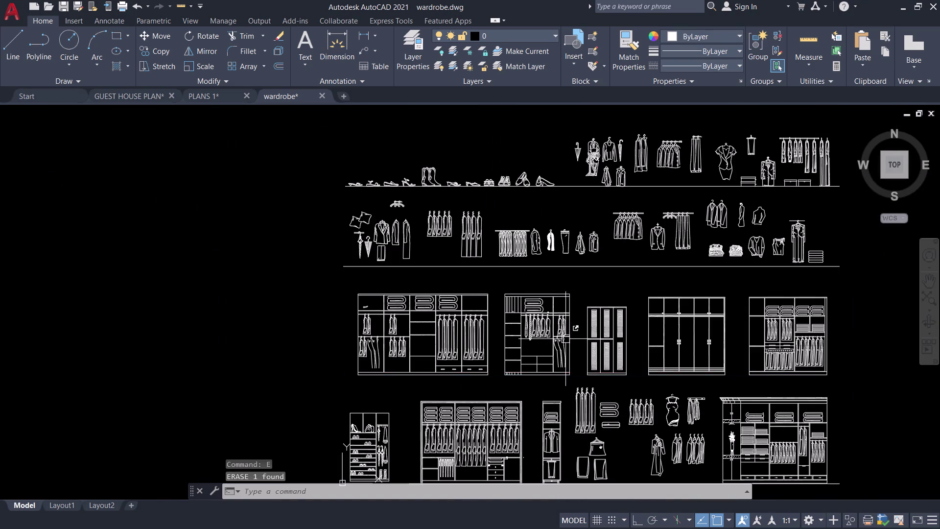
Copy the tie-and-shirt wardrobe unit to the clipboard and switch to the PLANS 1 drawing.
scroll(up, 3)
click(605, 189)
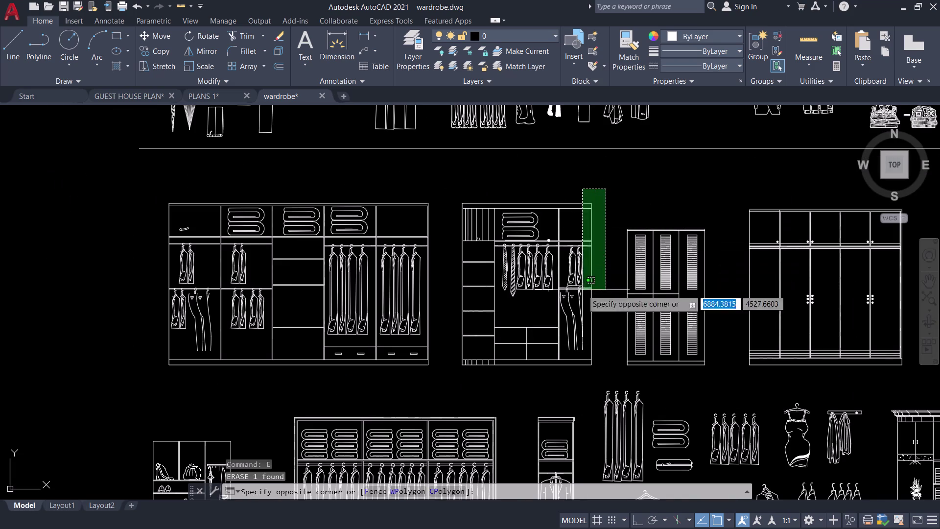
click(451, 373)
key(ctrl+c)
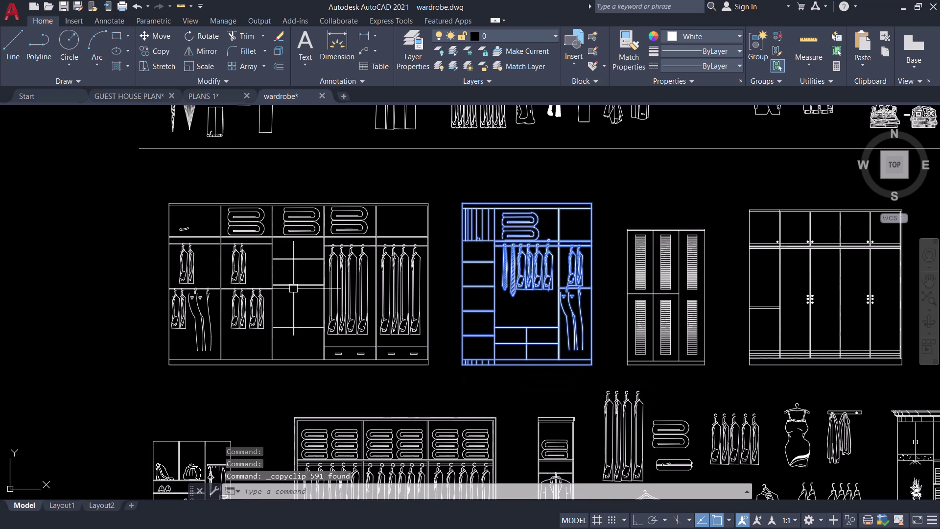
click(203, 94)
scroll(down, 3)
Paste the copied wardrobe above the floor plan.
key(ctrl+v)
scroll(down, 3)
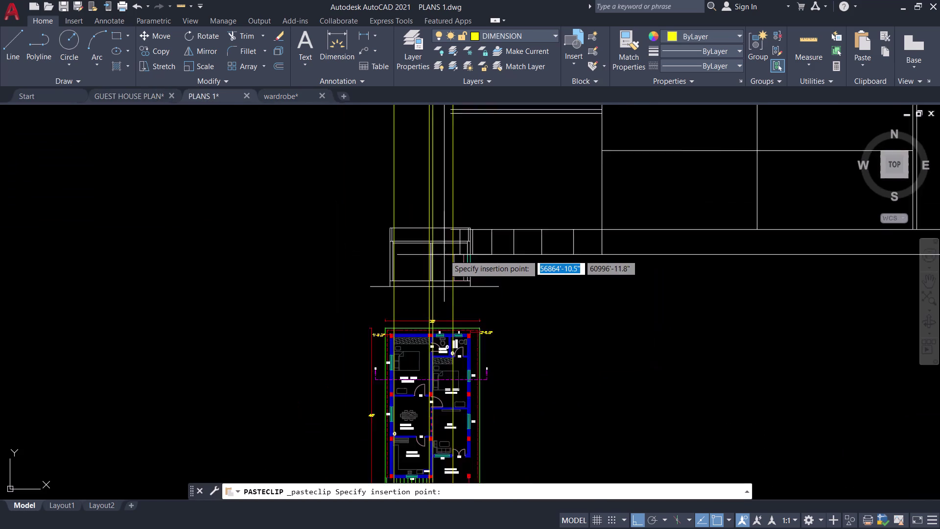
scroll(down, 3)
scroll(down, 3)
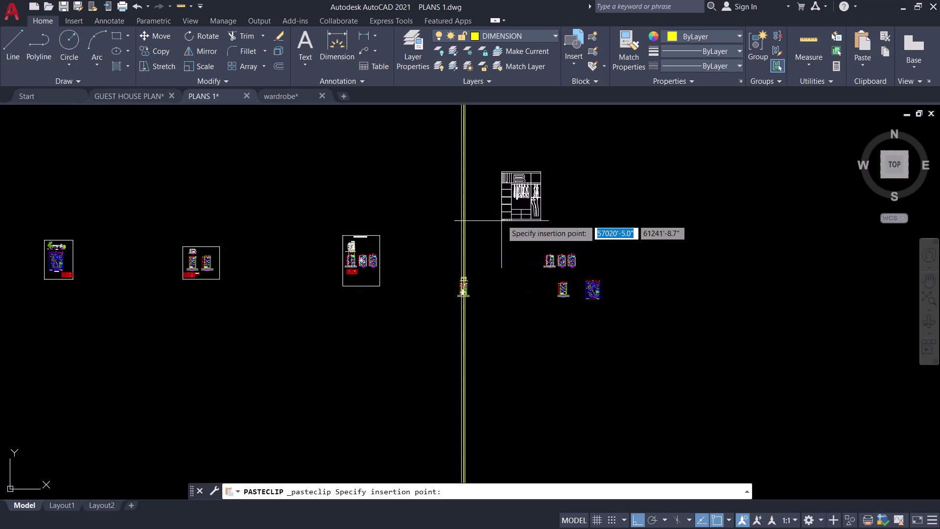
click(497, 204)
click(564, 189)
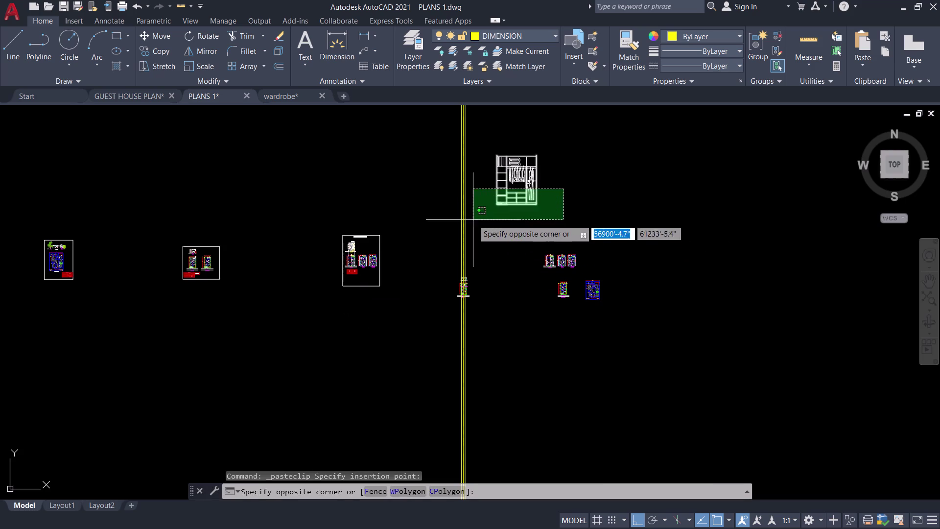
key(Escape)
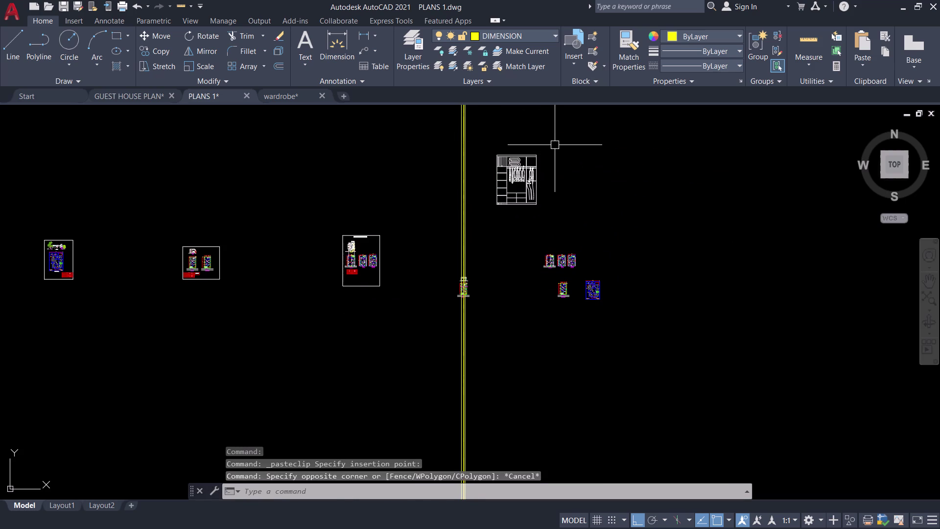
Select the pasted wardrobe and begin scaling it with SC.
drag(554, 144, 555, 148)
click(483, 213)
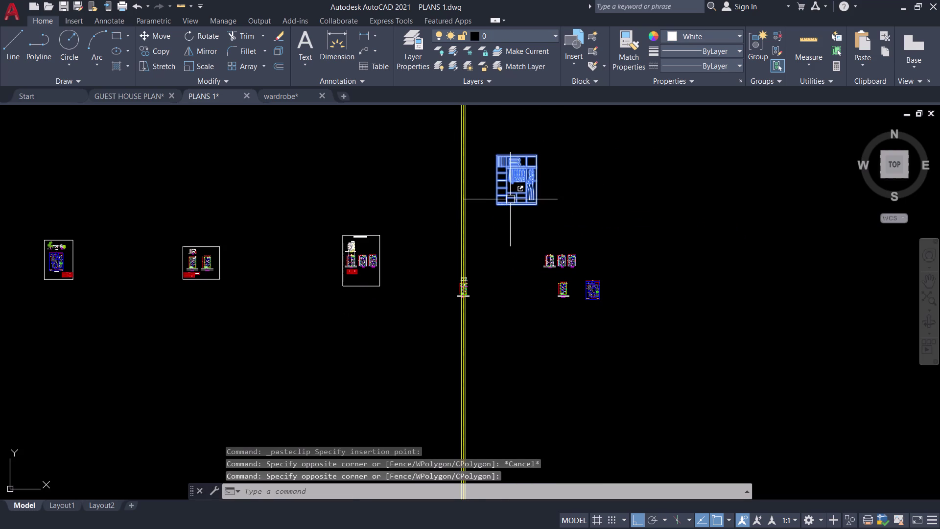
key(g)
key(space)
click(509, 203)
scroll(up, 3)
text(SC)
key(space)
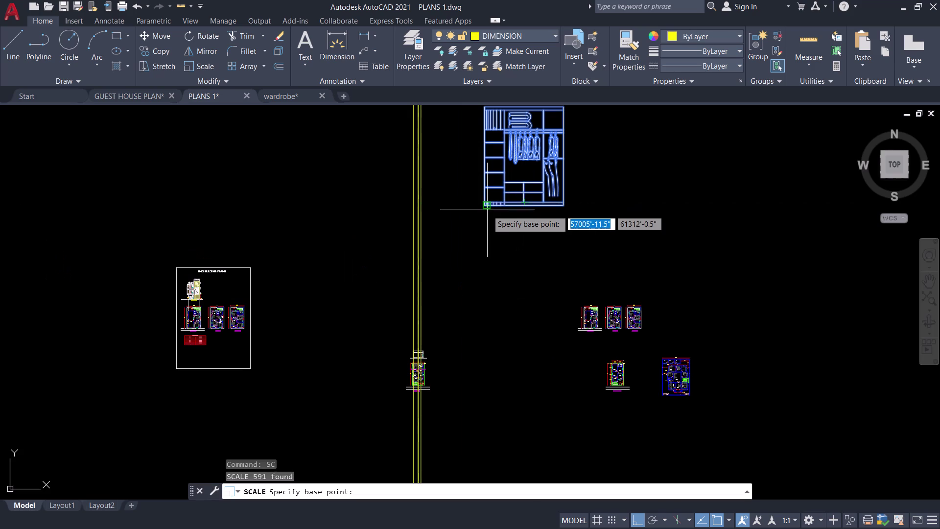
Set the wardrobe's corner as base point and its width as the reference length.
scroll(up, 3)
click(473, 201)
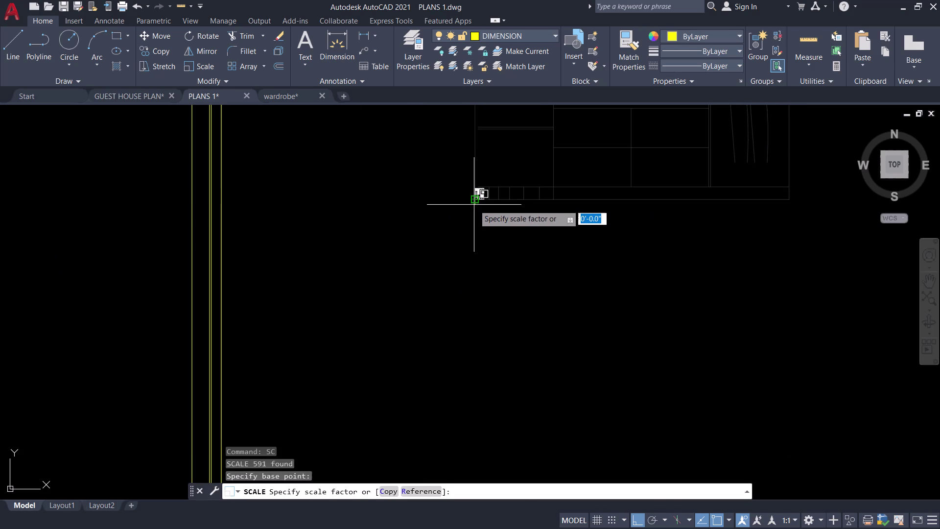
text(R)
key(space)
click(475, 199)
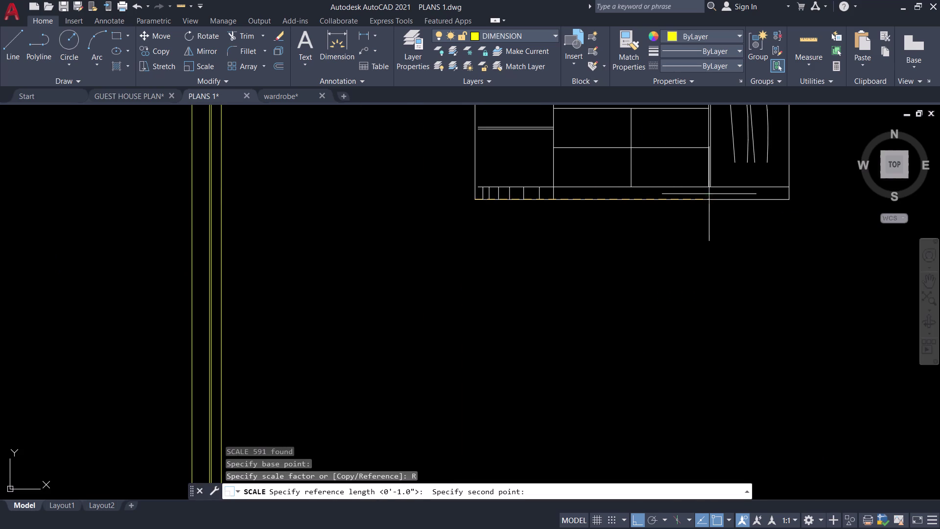
click(788, 198)
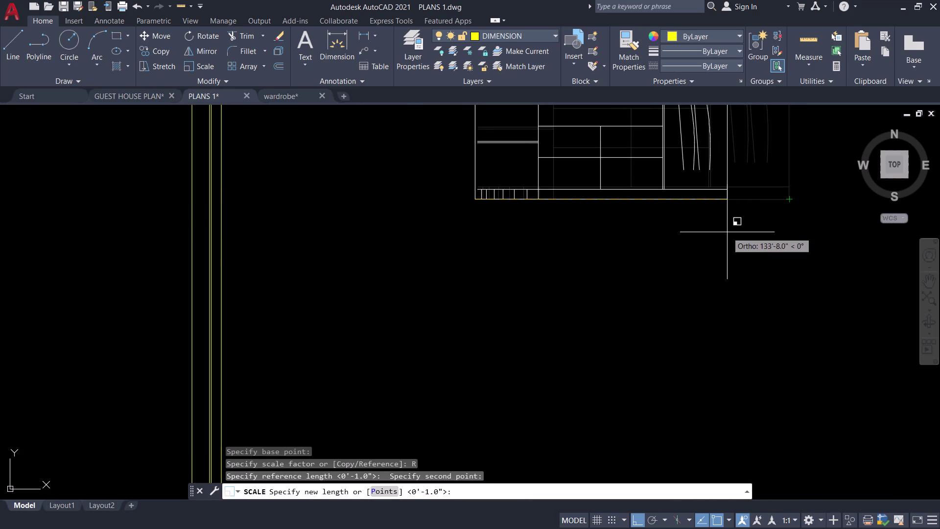
text(P)
key(space)
Pick two points on the elevation wall as the new length, shrinking the wardrobe.
scroll(down, 3)
scroll(down, 3)
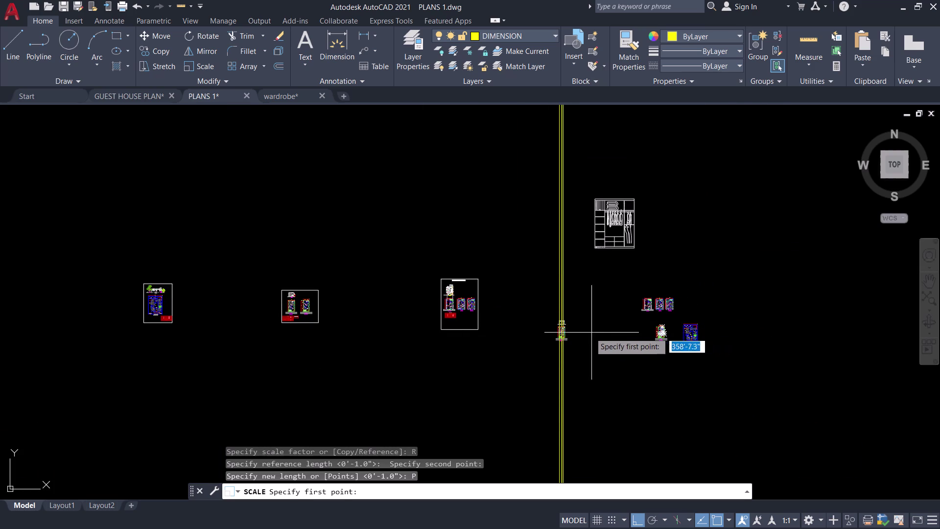
scroll(up, 3)
middle_drag(549, 238, 551, 357)
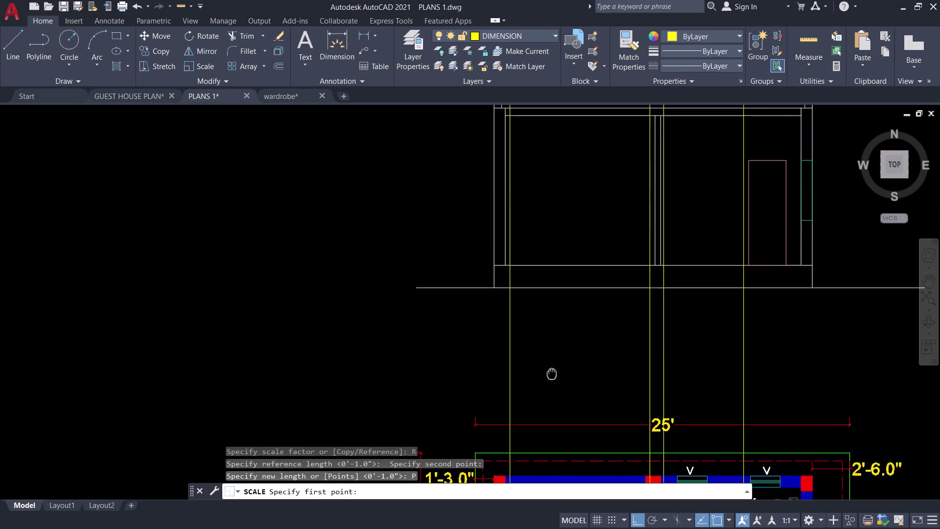
middle_drag(551, 357, 554, 430)
middle_drag(540, 213, 522, 292)
scroll(up, 3)
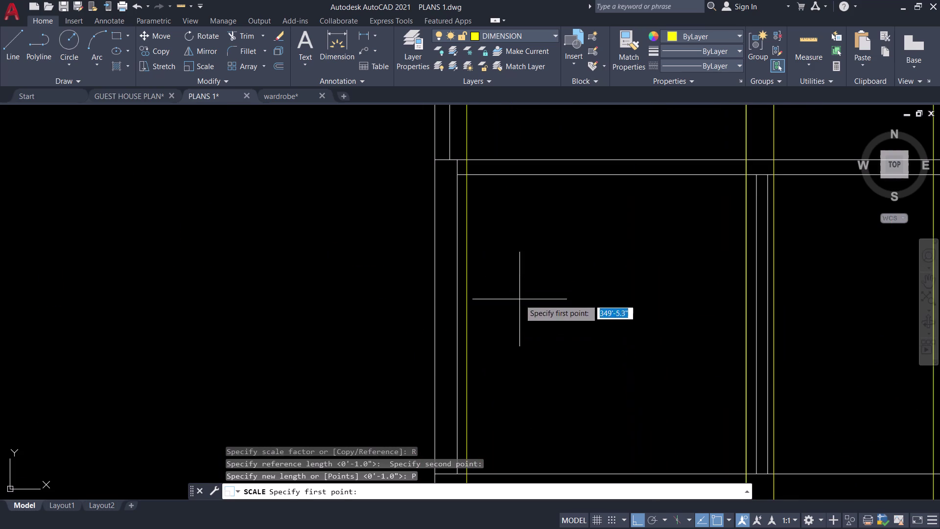
click(466, 175)
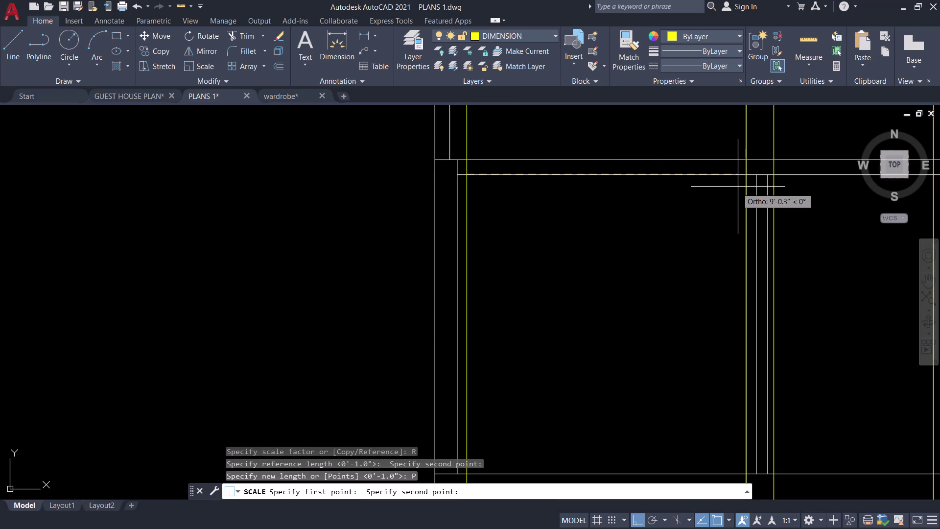
click(744, 176)
Locate and select the shrunk wardrobe.
scroll(down, 3)
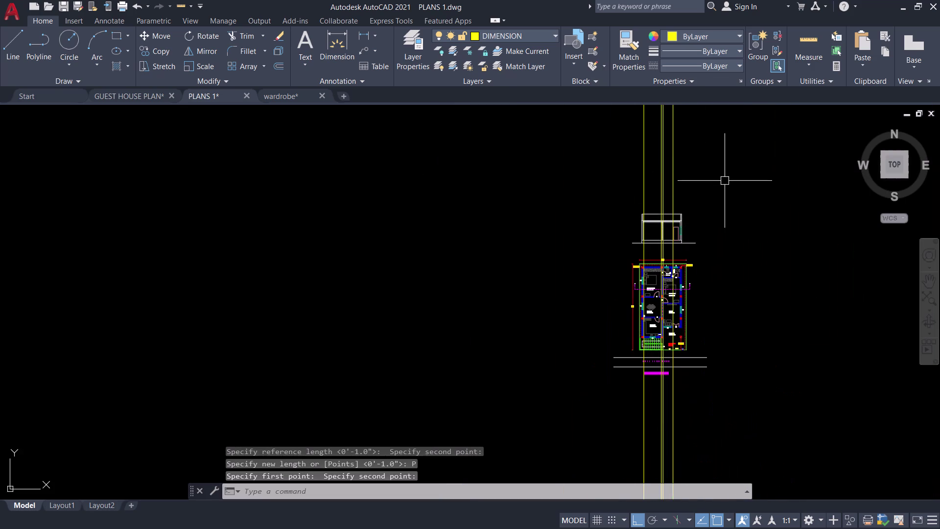
scroll(down, 3)
middle_drag(724, 183, 559, 313)
scroll(down, 3)
drag(644, 168, 642, 162)
click(627, 134)
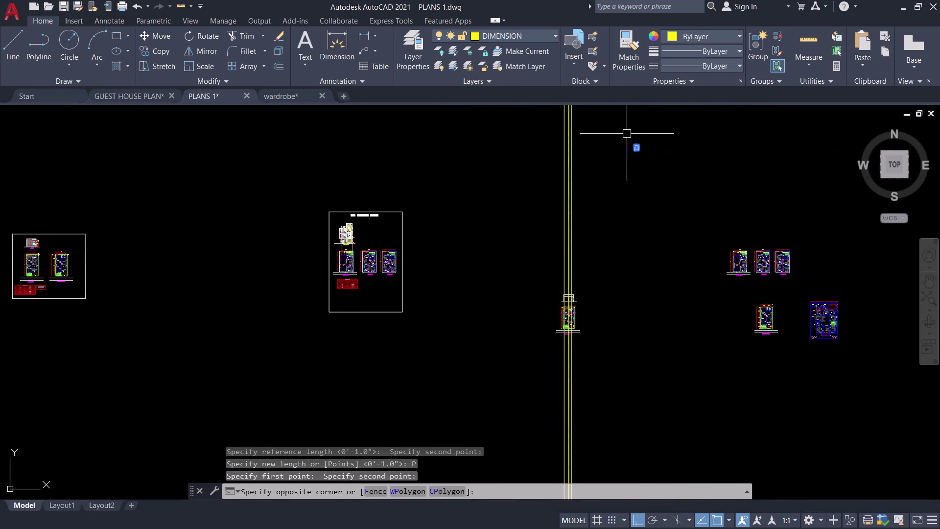
Move the wardrobe with Ortho off to just left of the room elevation, then select it.
text(M)
key(space)
click(634, 145)
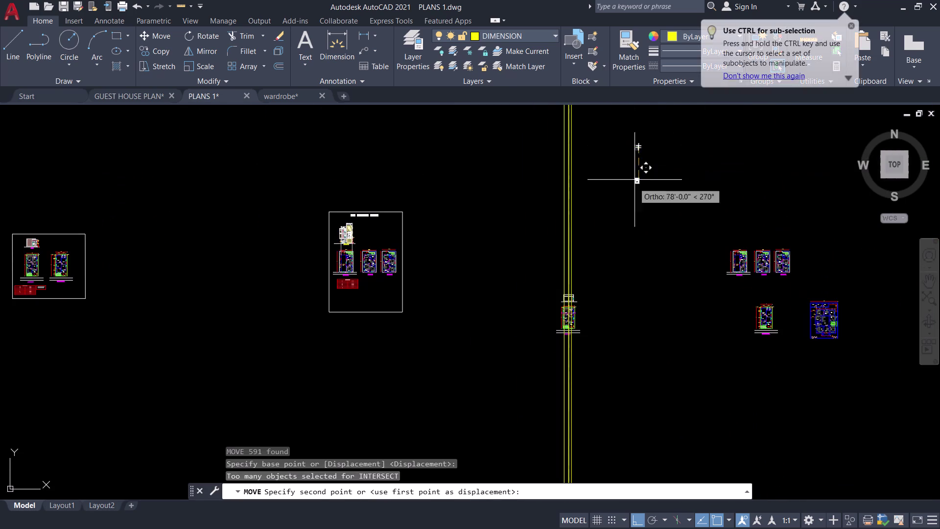
key(ctrl+l)
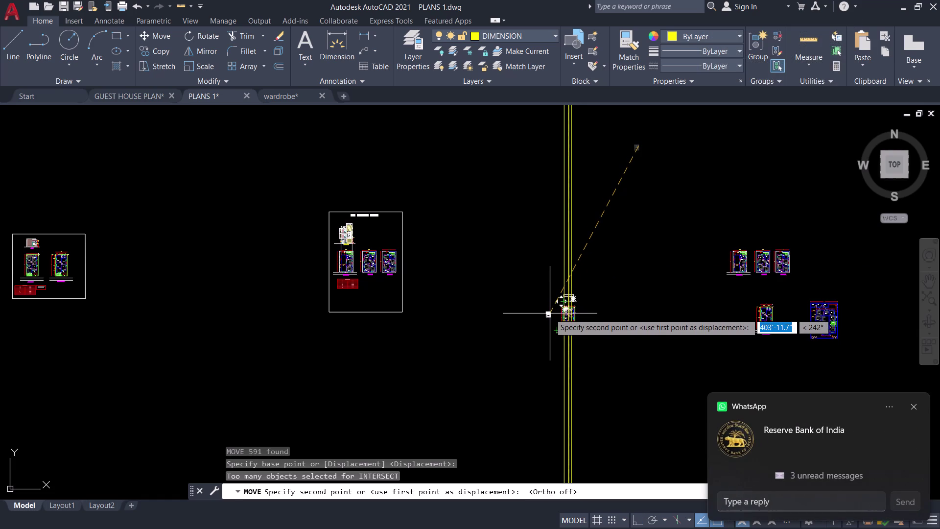
scroll(up, 3)
scroll(up, 3)
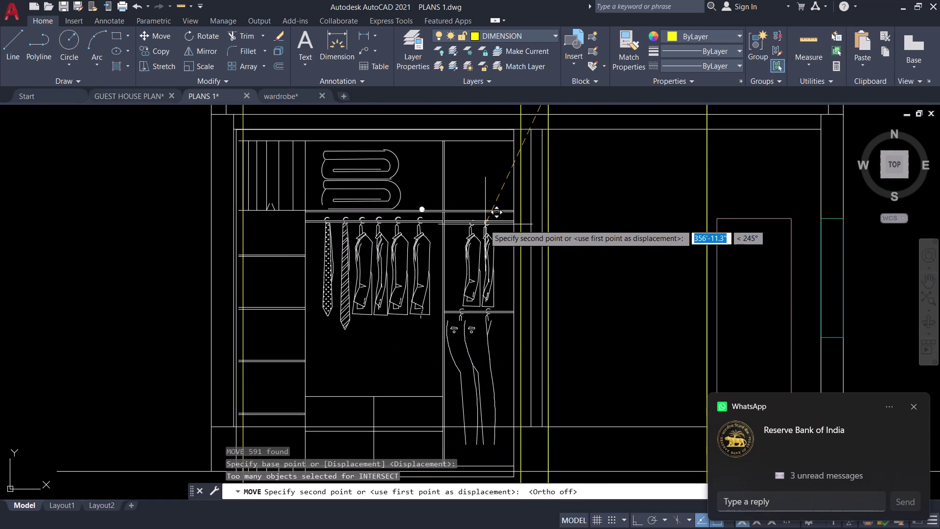
middle_drag(492, 220, 549, 186)
scroll(down, 3)
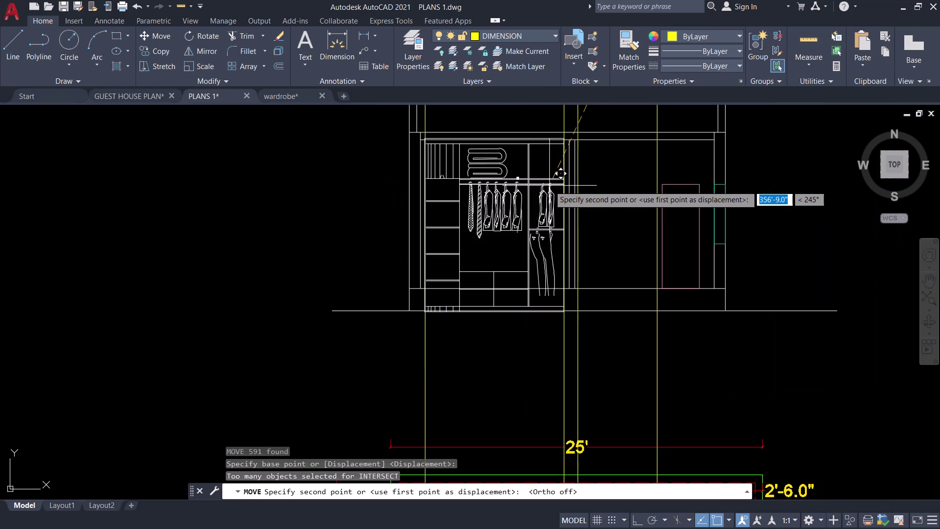
middle_drag(549, 186, 549, 240)
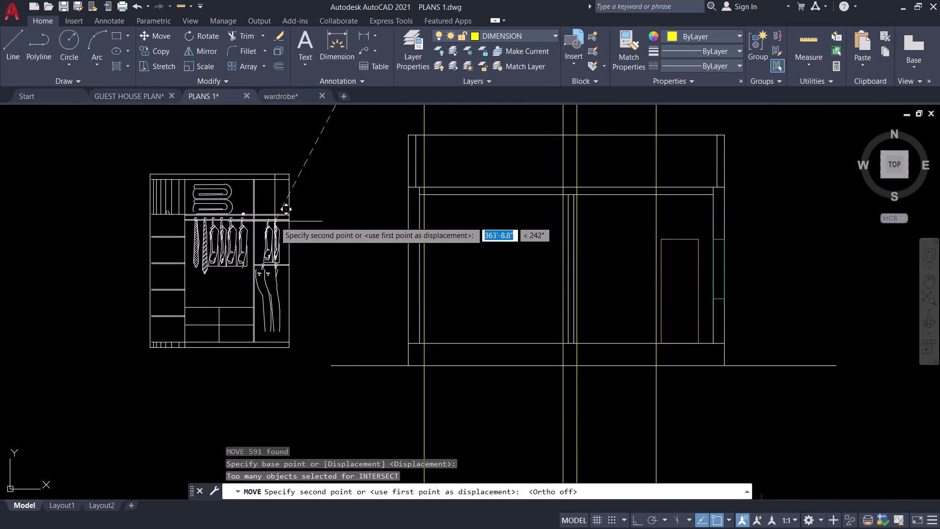
click(275, 221)
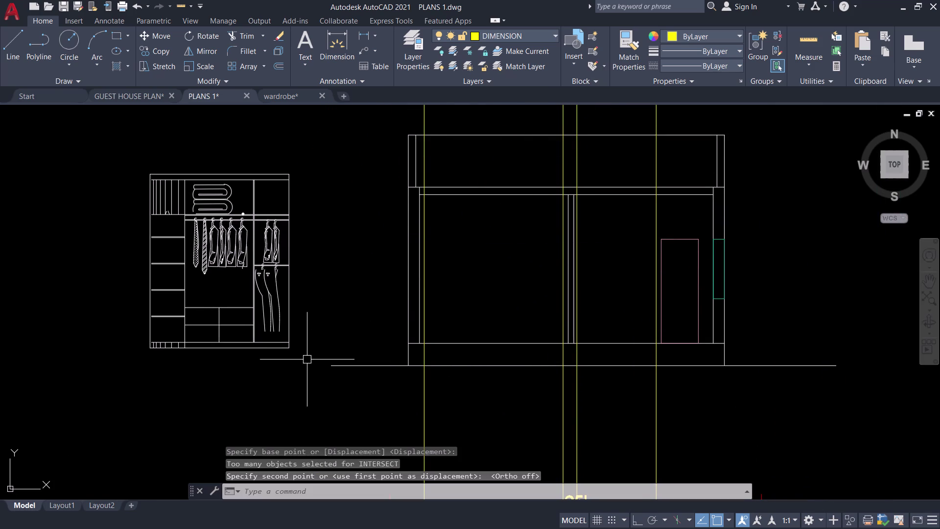
click(307, 358)
click(107, 135)
Start scaling by reference, using the wardrobe's top-to-bottom height as the reference length.
text(S)
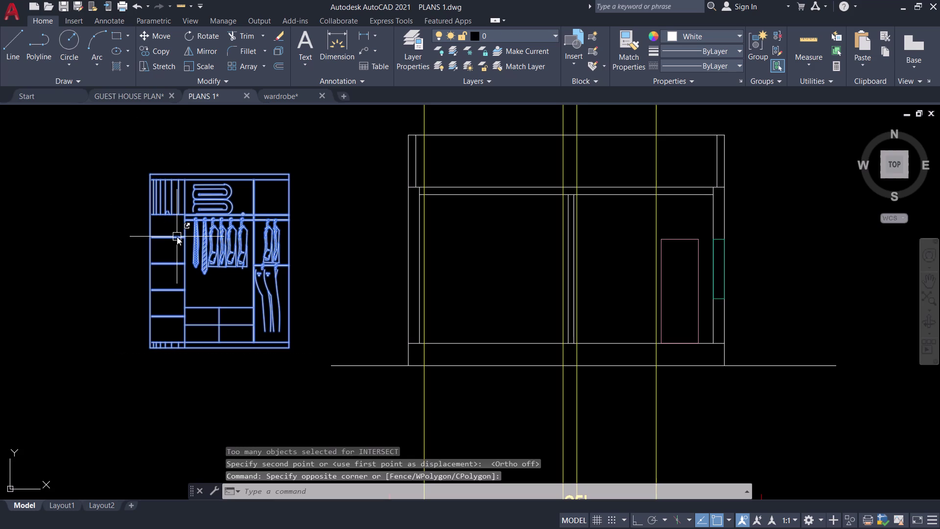
text(C)
key(space)
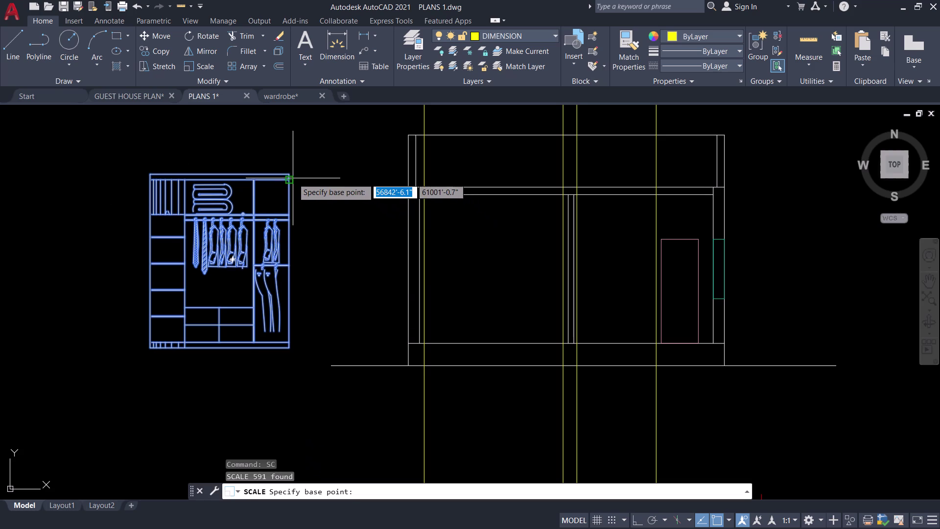
click(291, 175)
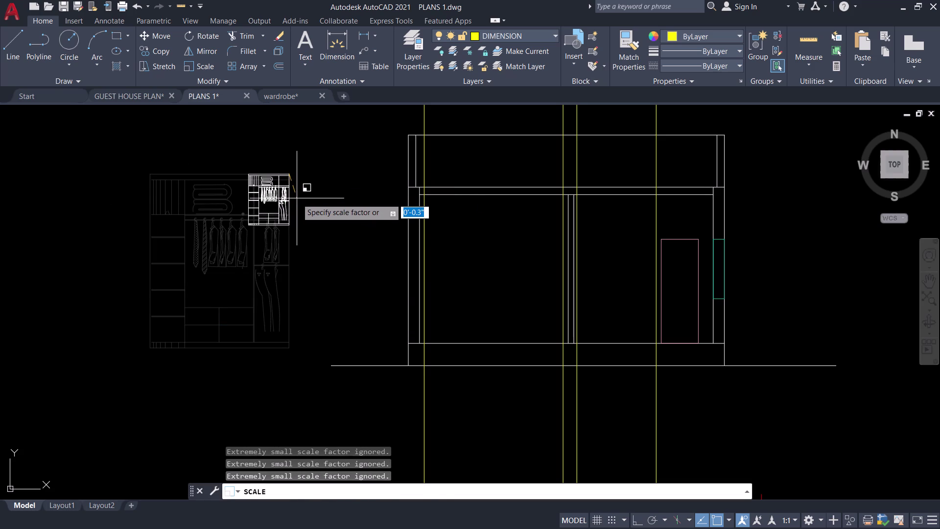
text(R)
key(space)
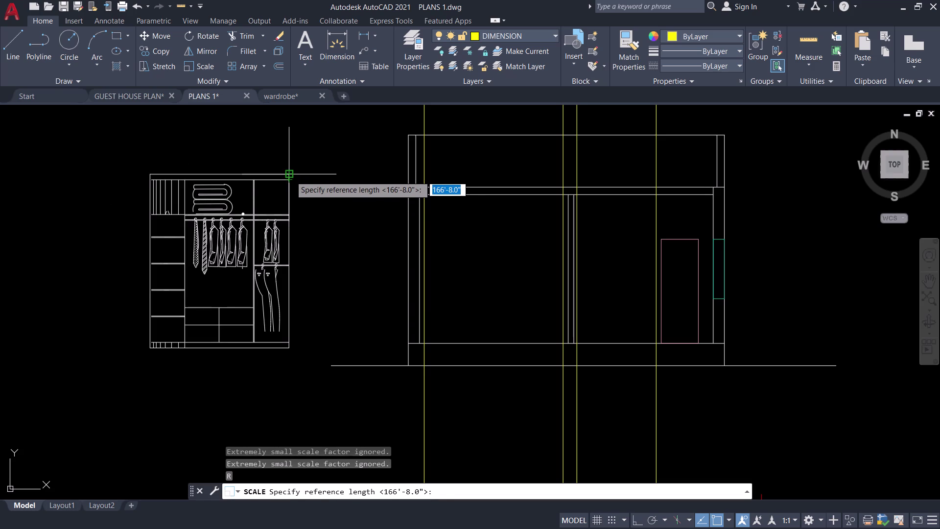
click(290, 176)
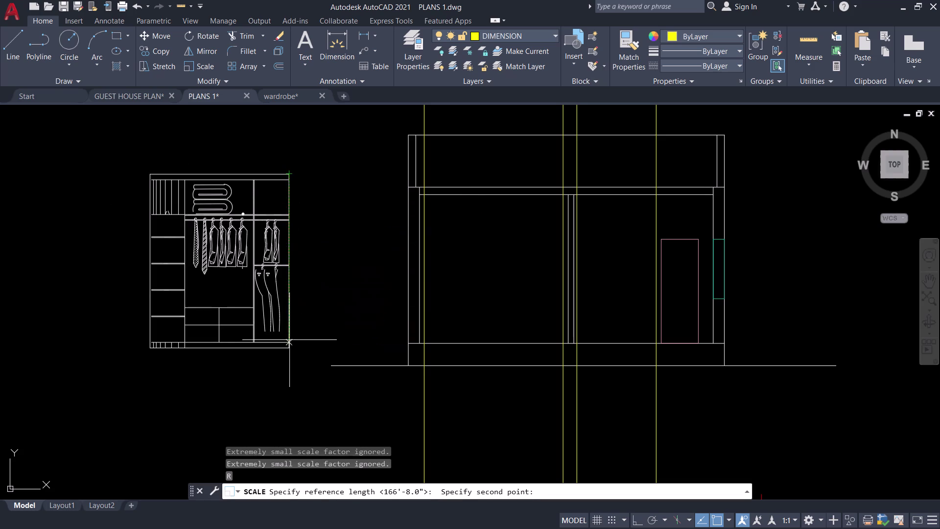
click(291, 349)
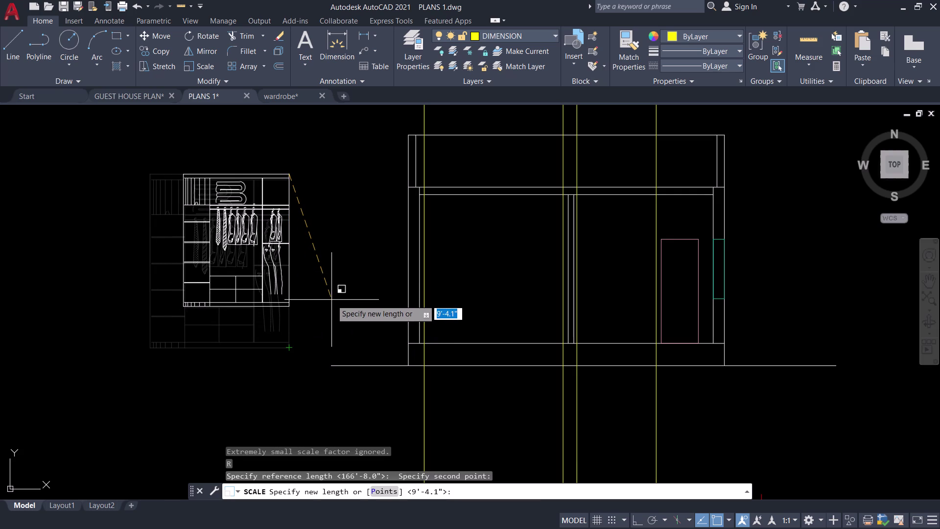
key(p)
key(space)
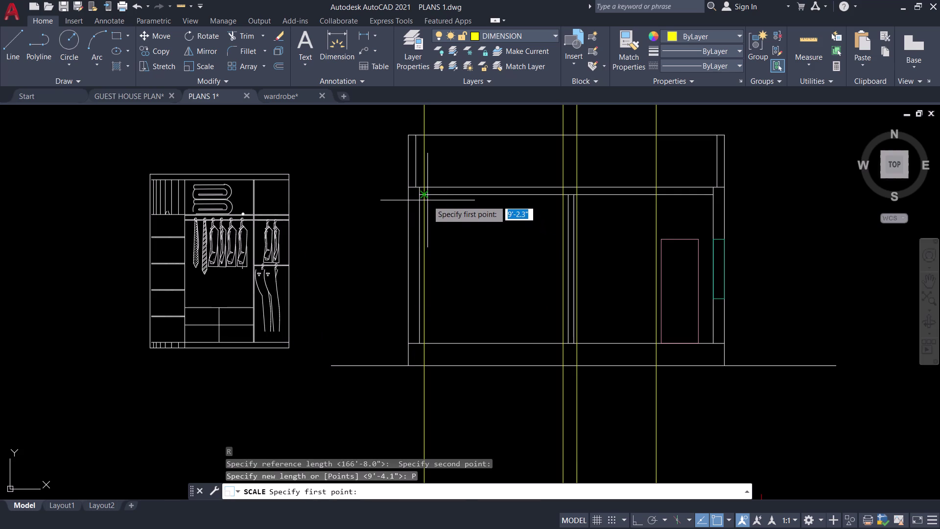
Match the elevation's upper edge and floor as the new height, then select the wardrobe.
scroll(up, 3)
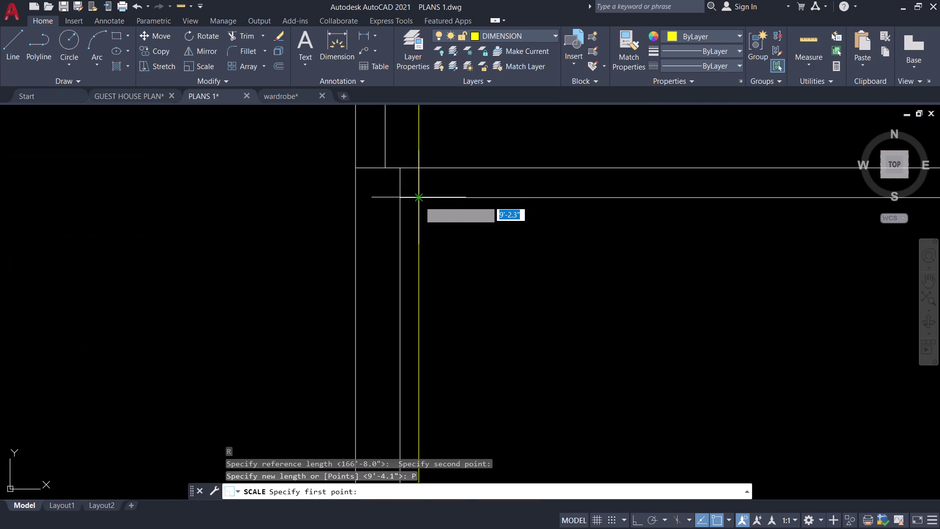
click(419, 201)
scroll(down, 3)
scroll(up, 3)
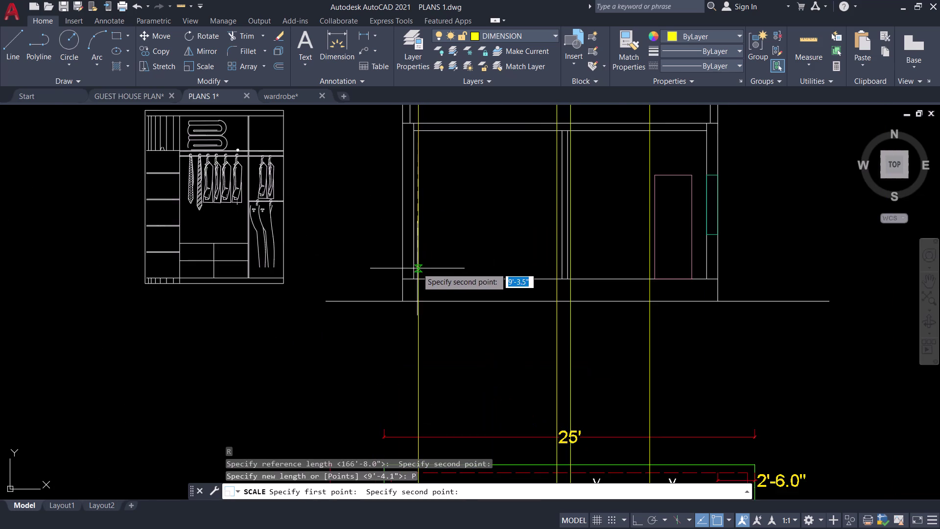
scroll(up, 3)
click(420, 290)
scroll(down, 3)
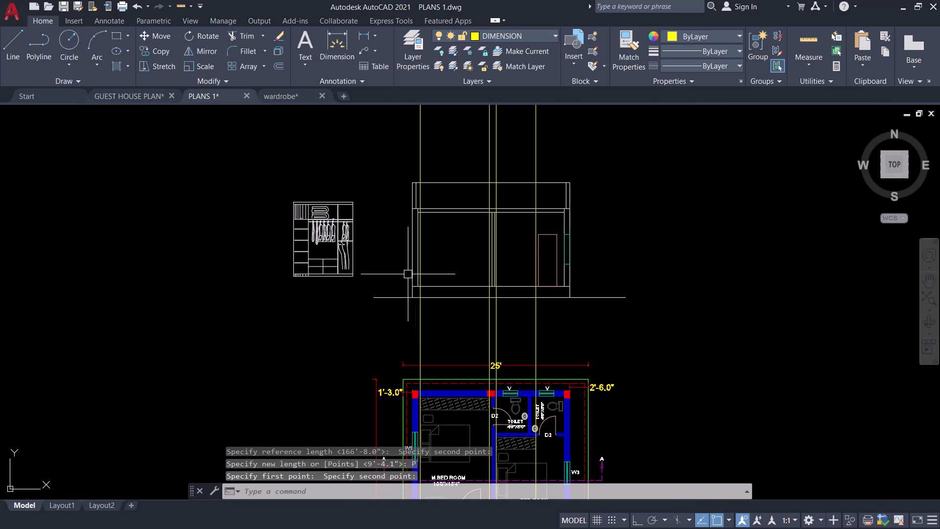
drag(365, 274, 358, 272)
click(303, 232)
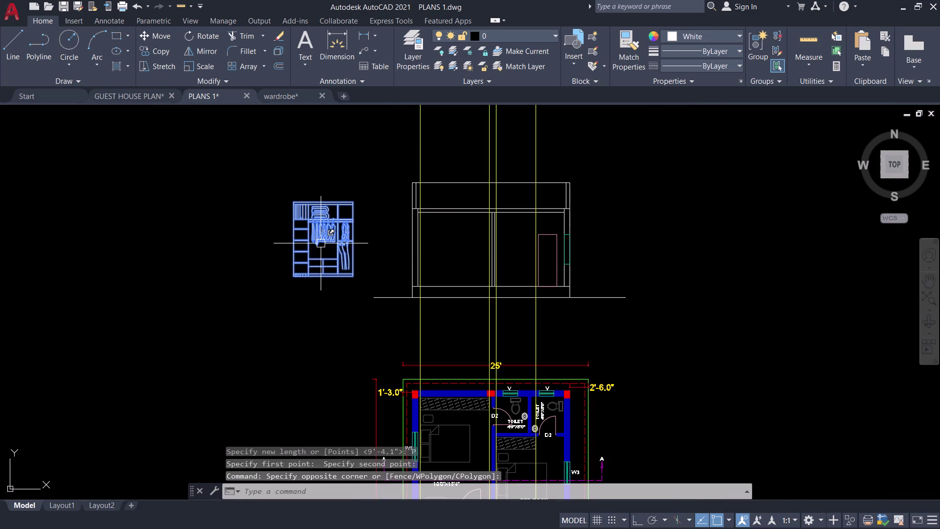
Move the wardrobe by its bottom corner onto the elevation floor.
key(m)
key(space)
scroll(up, 3)
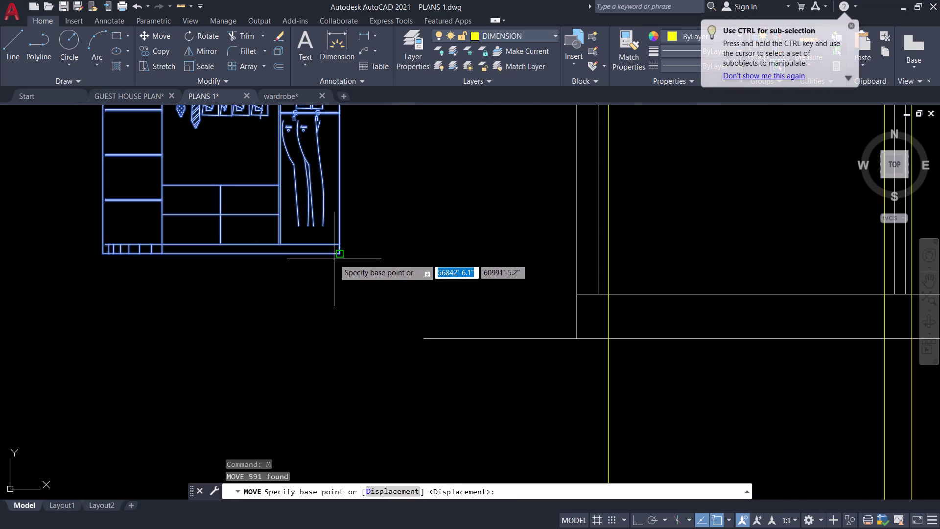
click(337, 256)
scroll(down, 3)
scroll(up, 3)
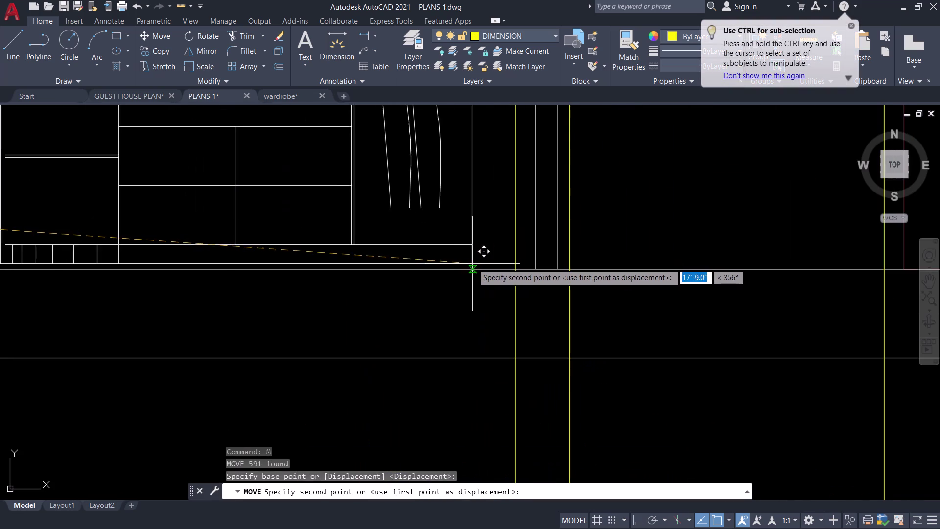
click(516, 268)
scroll(down, 3)
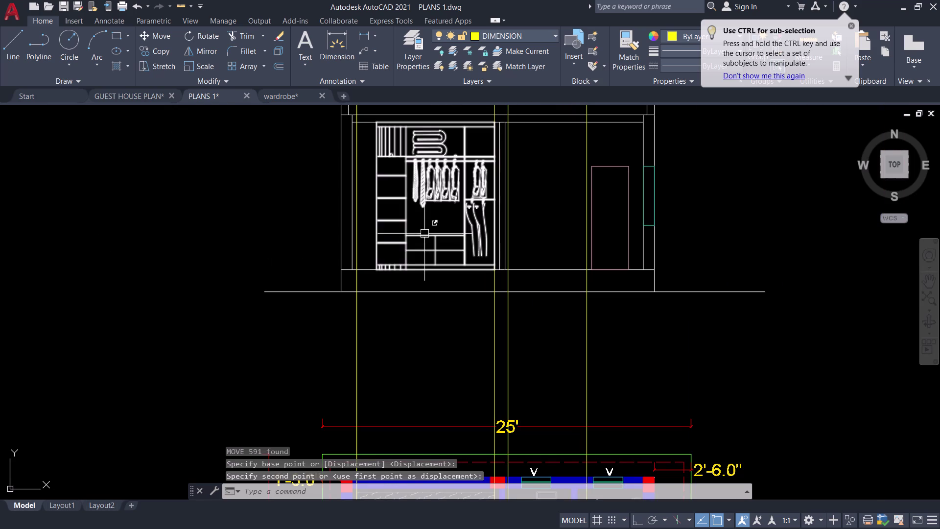
middle_drag(270, 154, 277, 240)
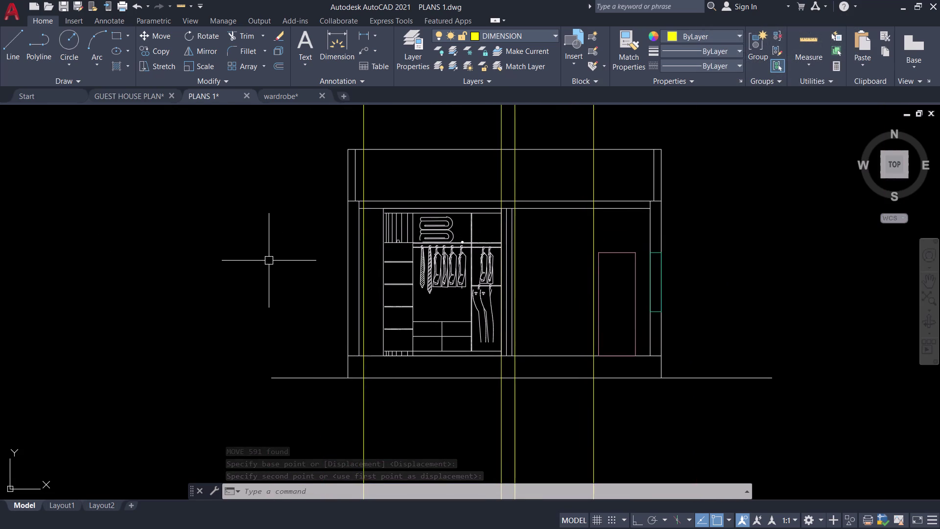
Shift the wardrobe horizontally left within the elevation with Ortho on.
scroll(up, 3)
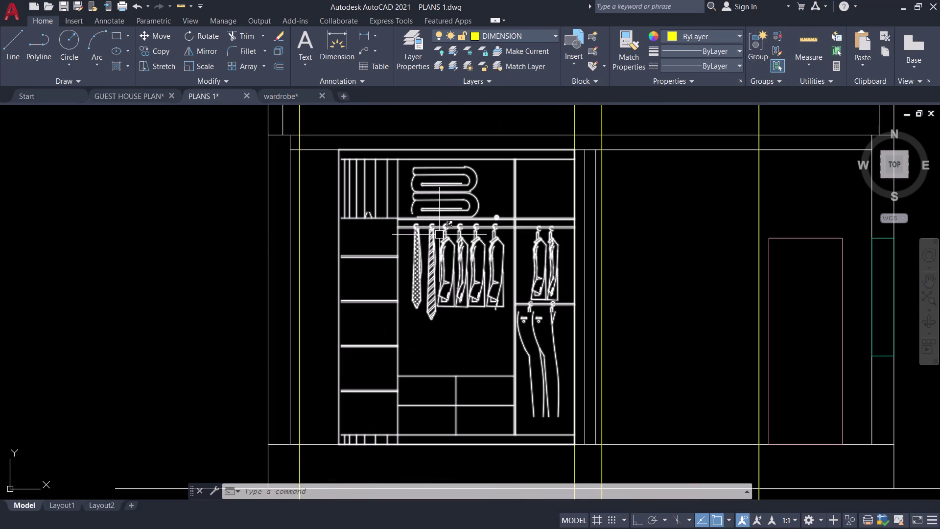
click(440, 232)
text(M)
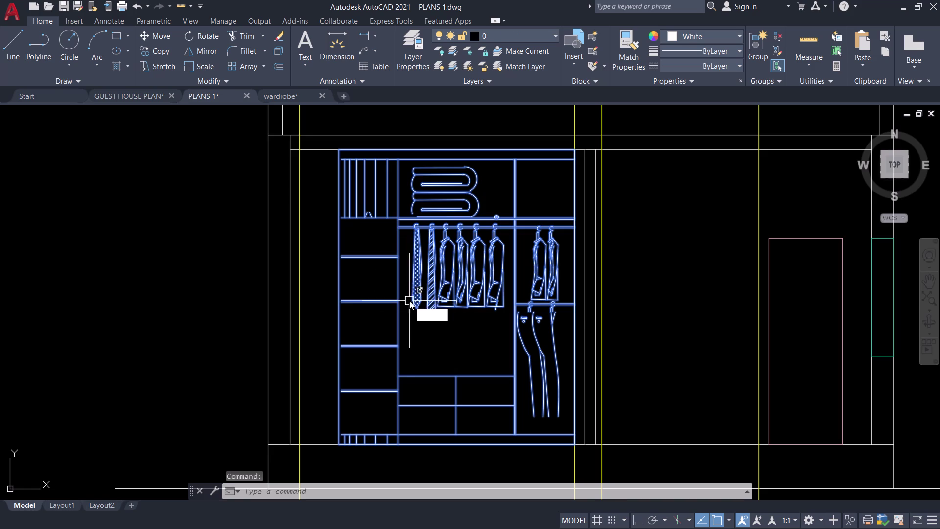
key(space)
click(445, 336)
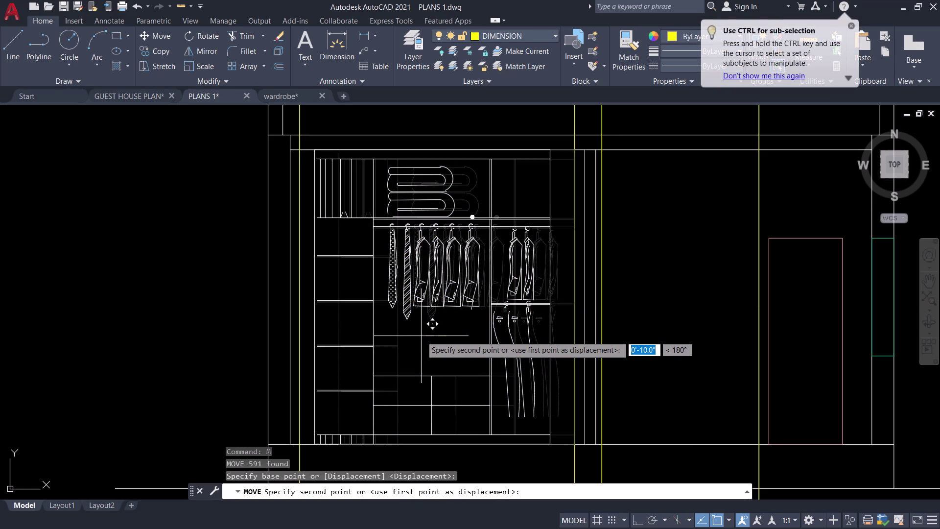
key(ctrl+l)
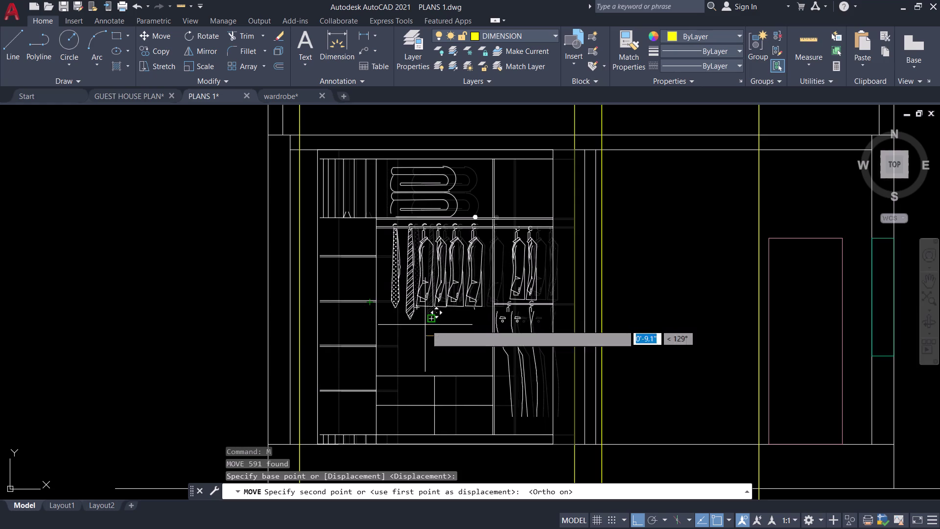
scroll(down, 3)
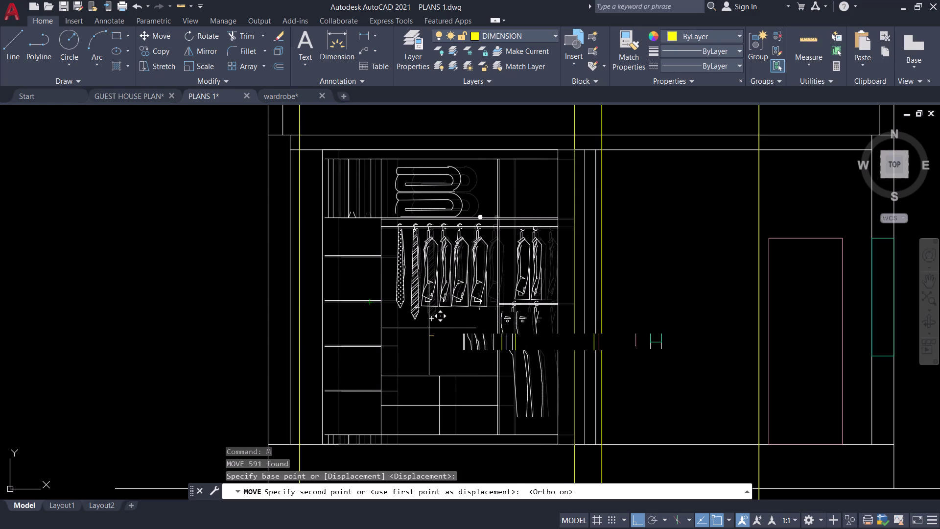
scroll(down, 3)
scroll(up, 3)
scroll(up, 3)
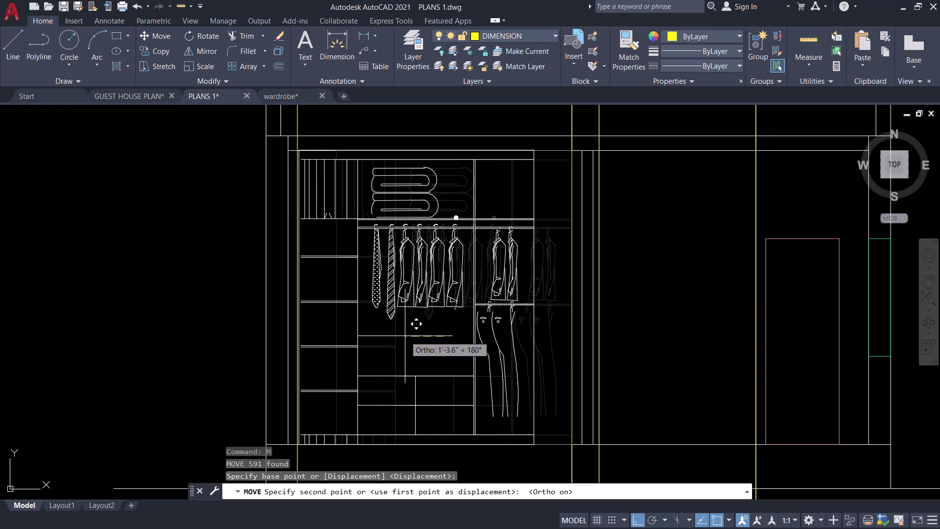
click(404, 336)
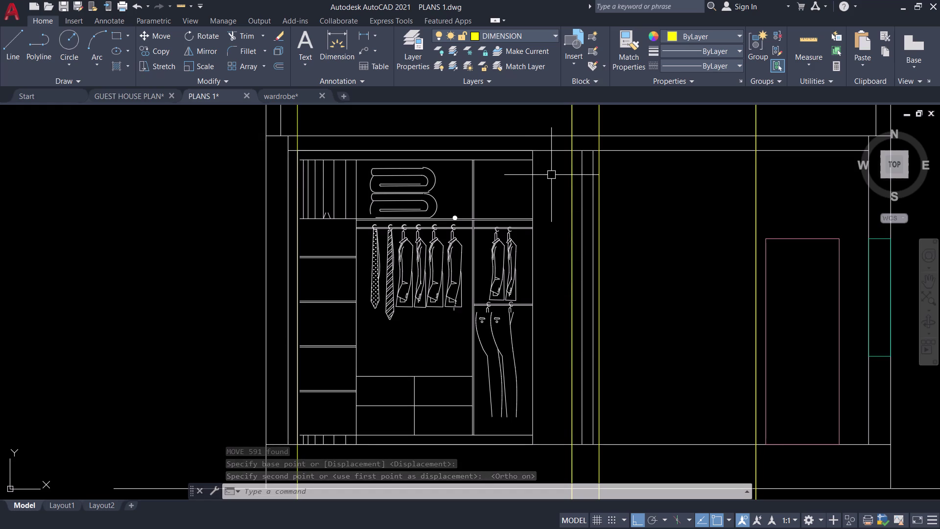
click(536, 175)
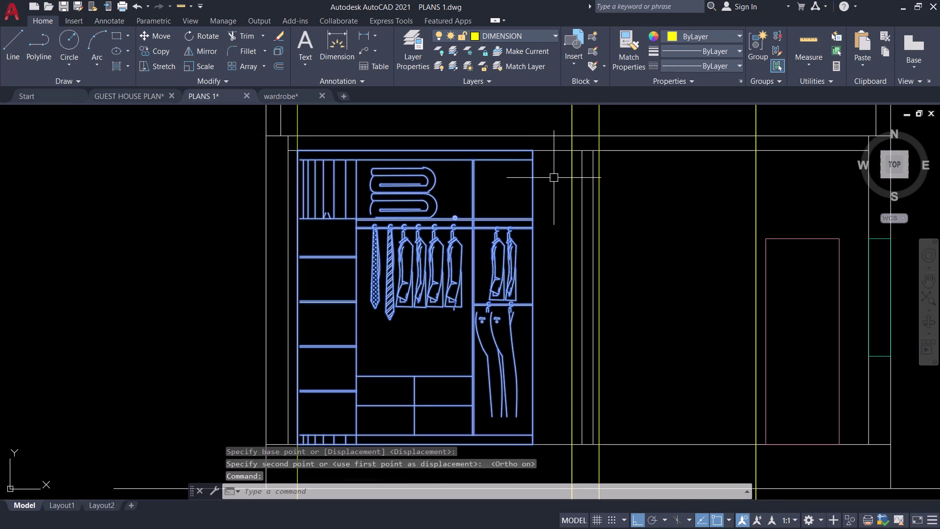
Start a STRETCH on the wardrobe and abandon it.
text(STR)
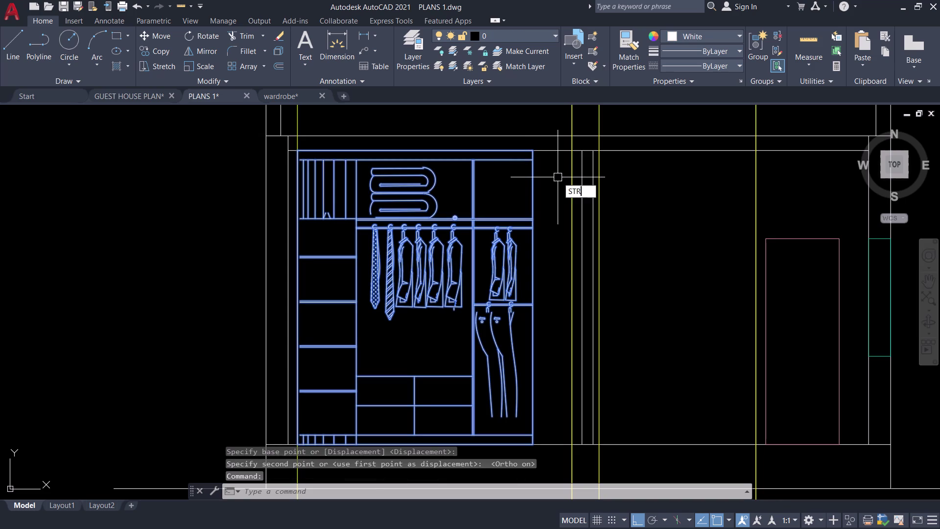
key(space)
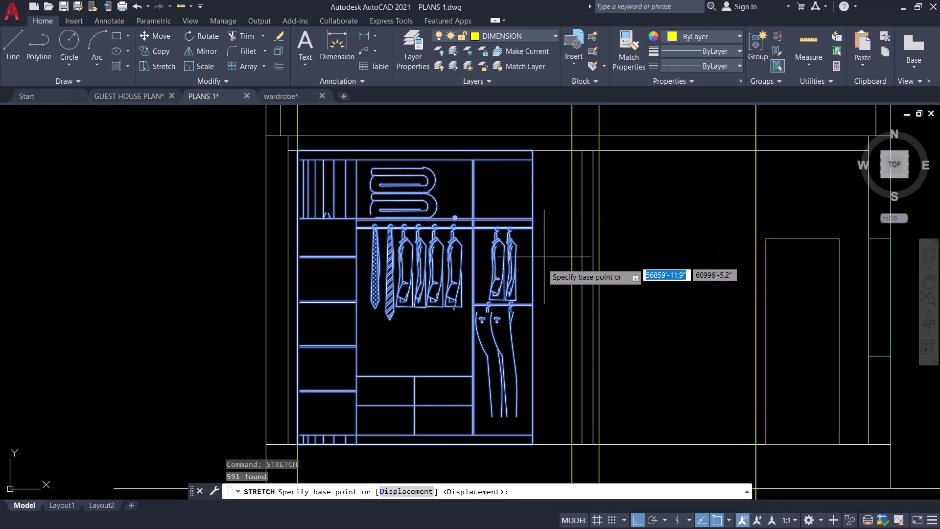
click(534, 297)
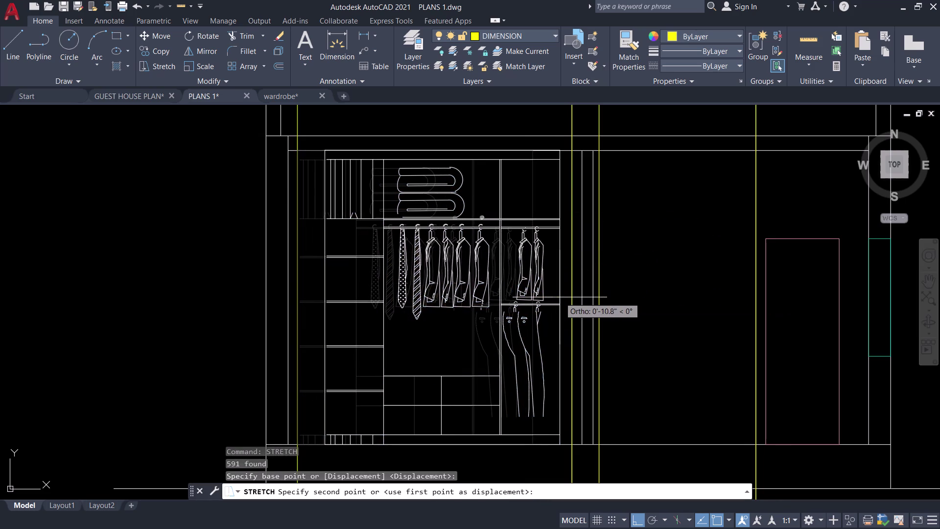
key(Escape)
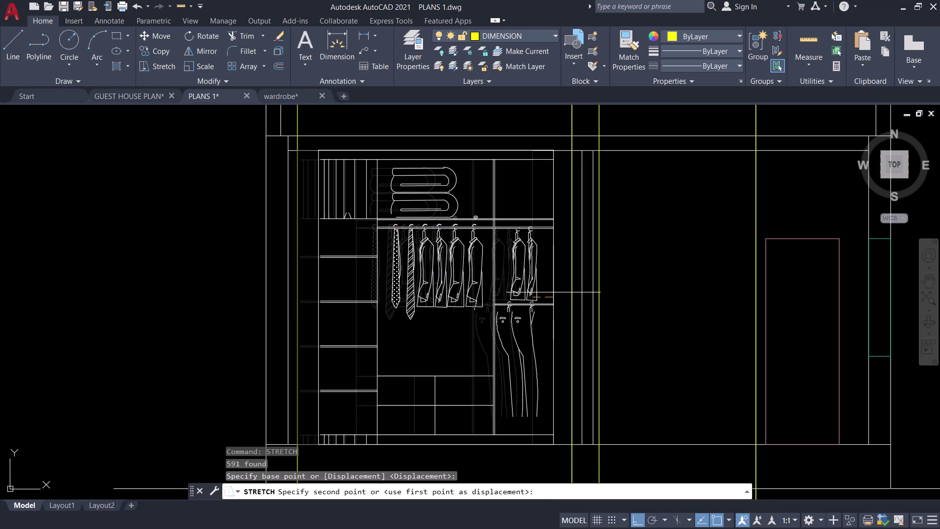
Try exploding the wardrobe, then ungroup it into separate pieces from the Groups panel.
click(532, 291)
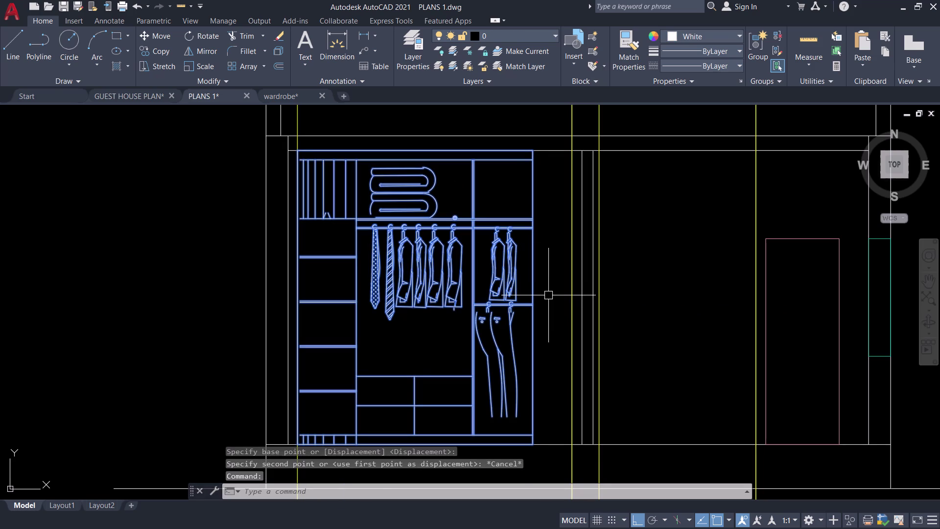
text(X)
key(space)
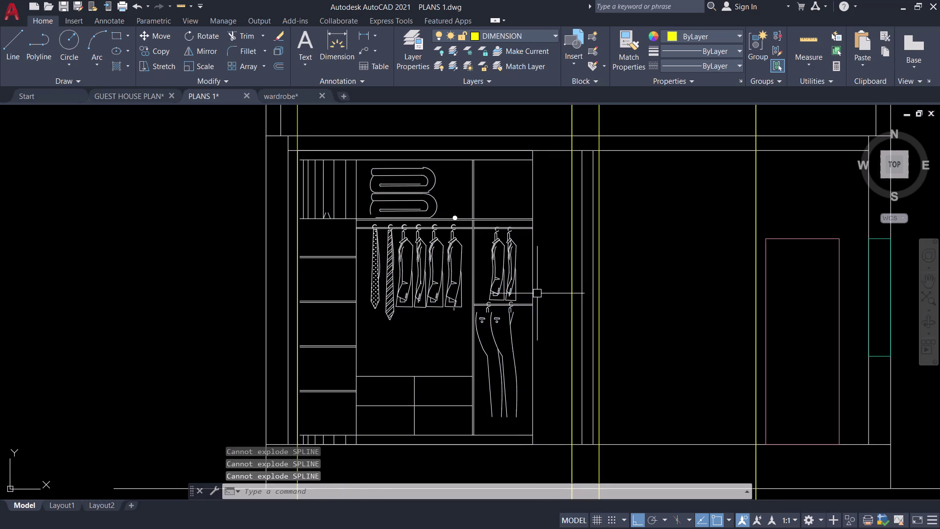
click(535, 294)
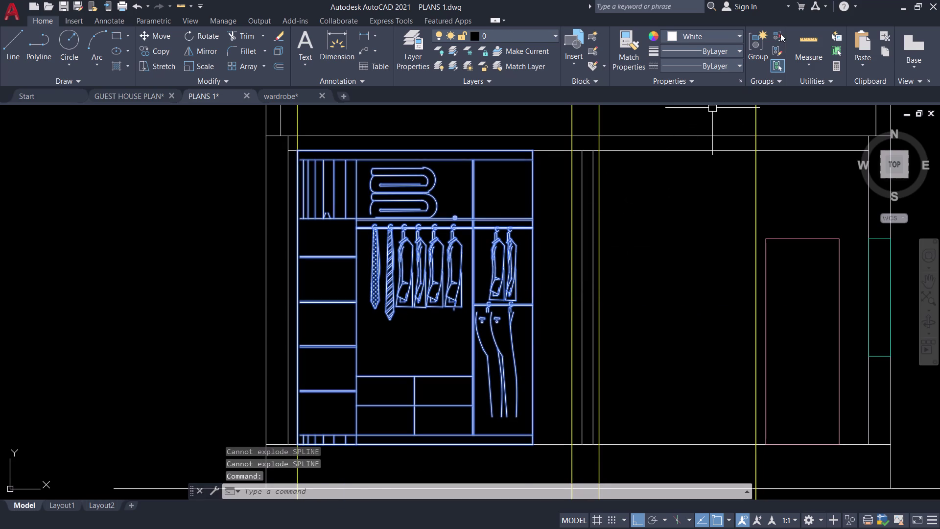
click(781, 34)
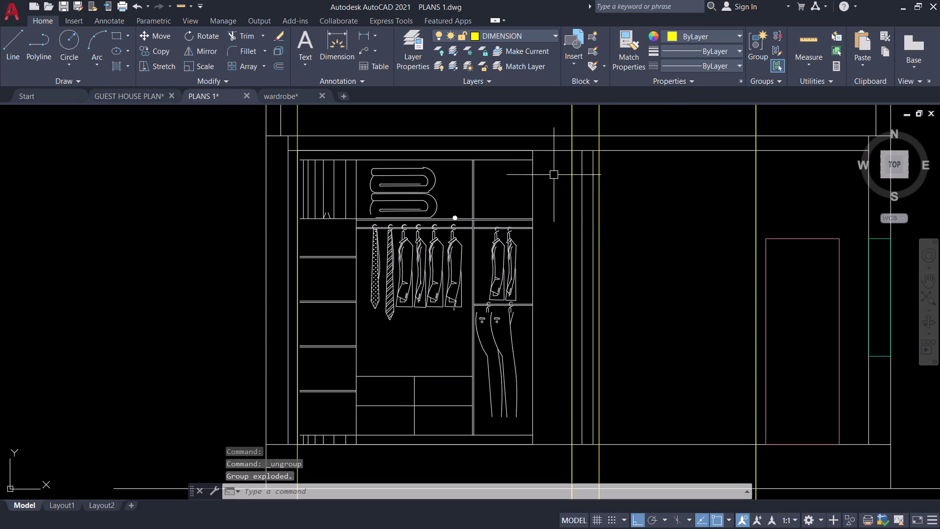
click(552, 163)
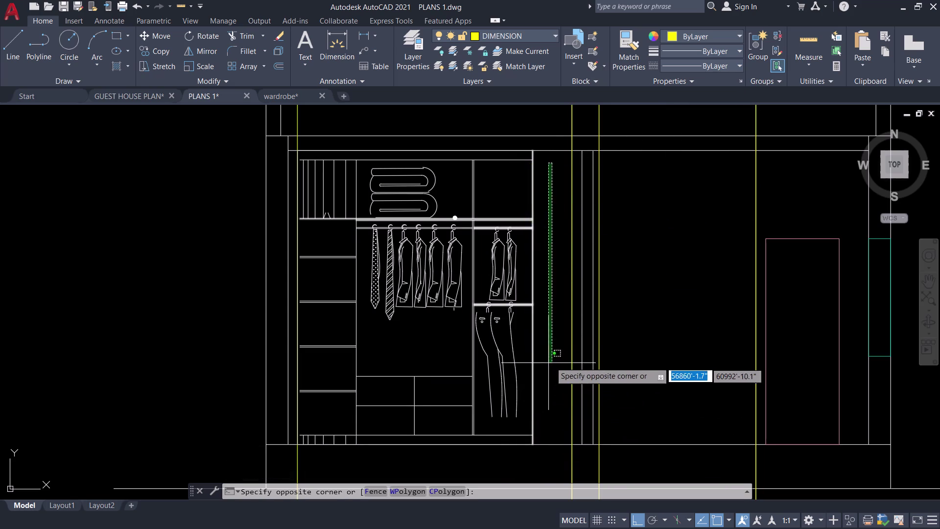
Crossing-select the wardrobe's right hanging compartment.
click(553, 360)
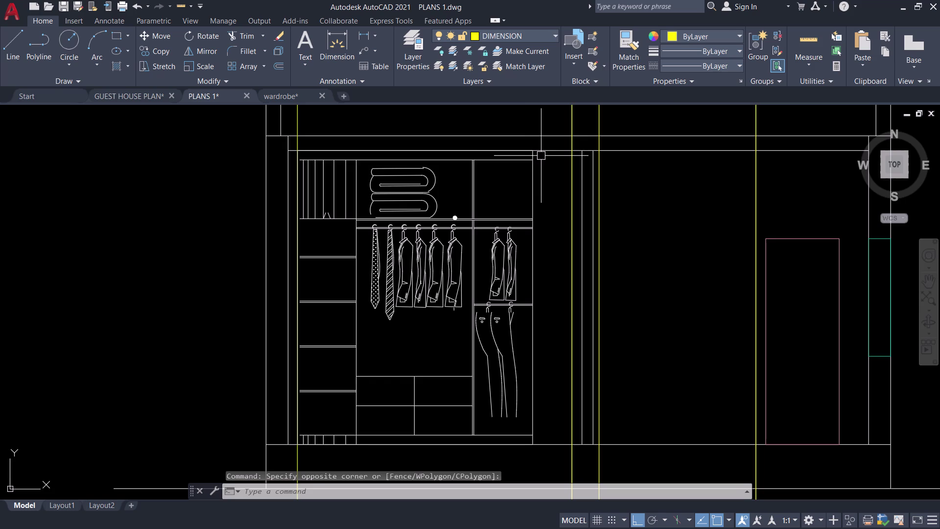
drag(540, 155, 540, 356)
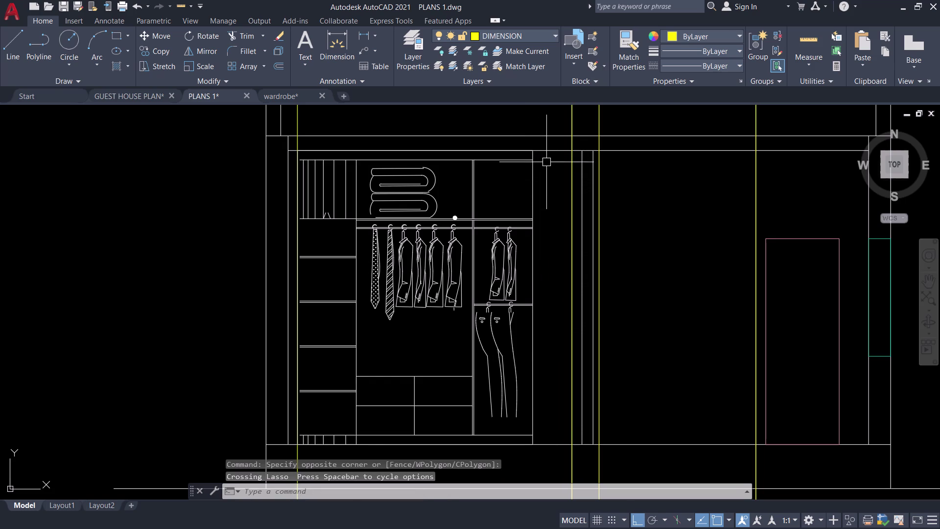
scroll(up, 3)
click(538, 155)
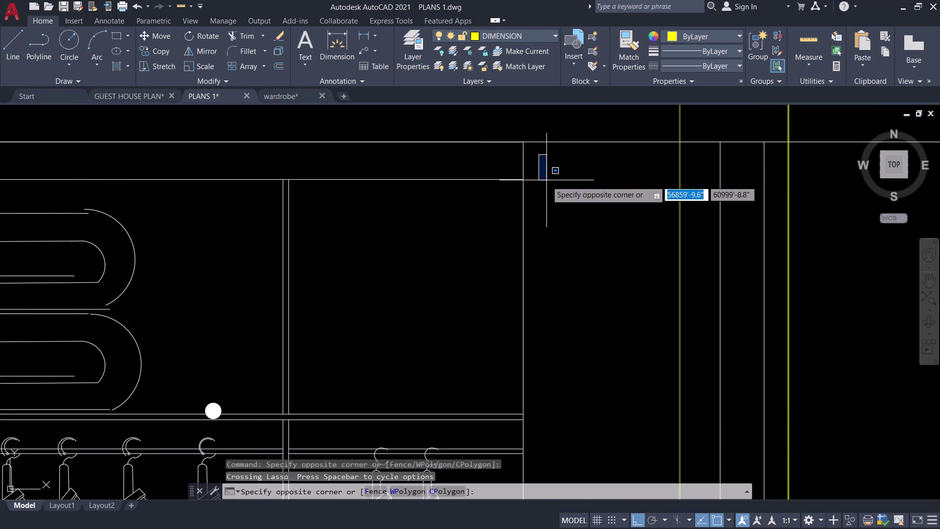
scroll(down, 3)
scroll(up, 3)
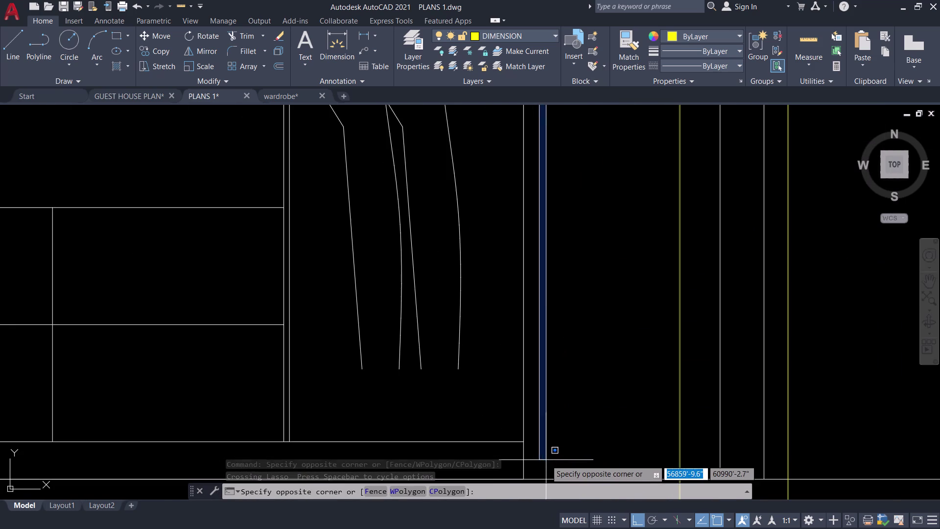
scroll(down, 3)
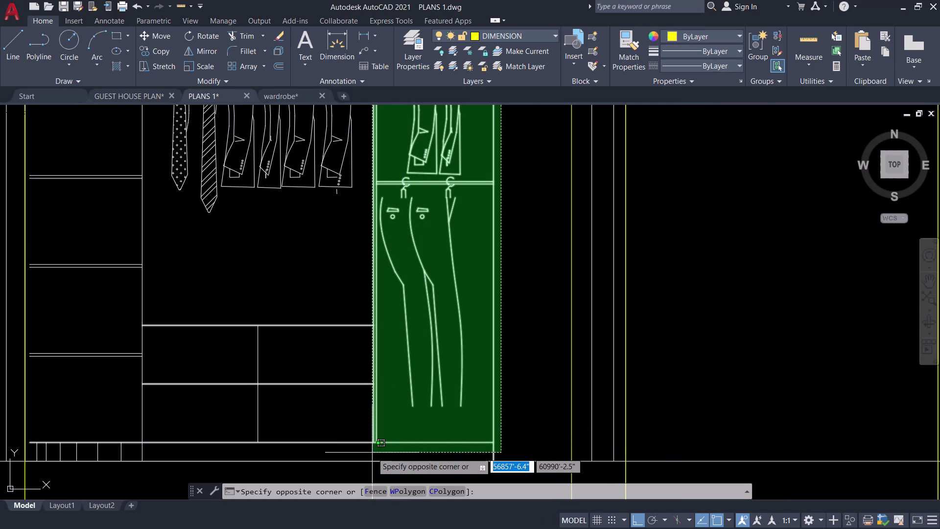
click(372, 452)
scroll(down, 3)
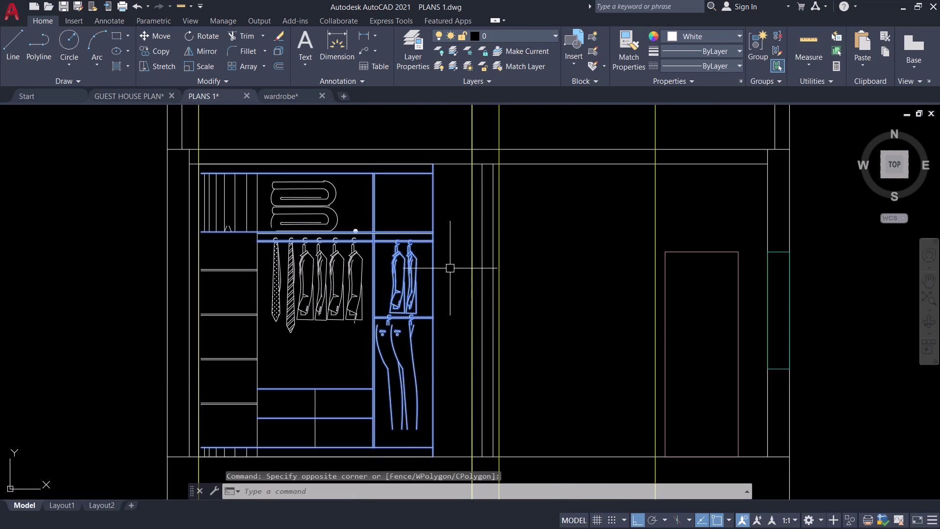
Stretch the selected compartment about 1'-4" wider to the right with STR.
text(STR)
key(space)
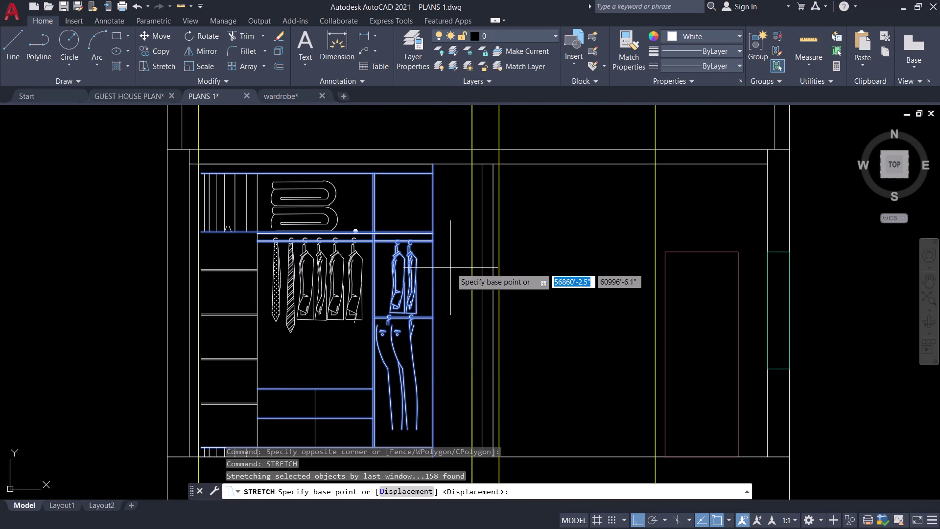
click(431, 319)
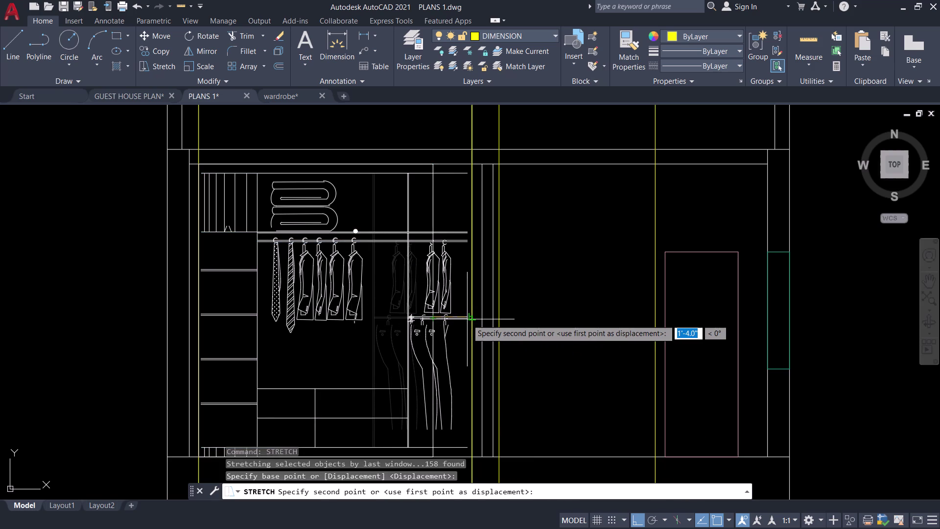
scroll(up, 3)
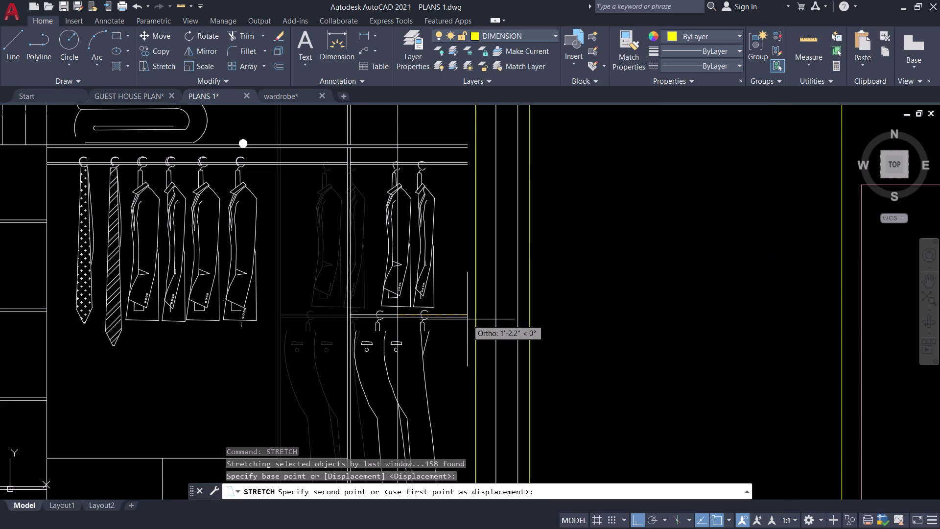
click(474, 320)
scroll(down, 3)
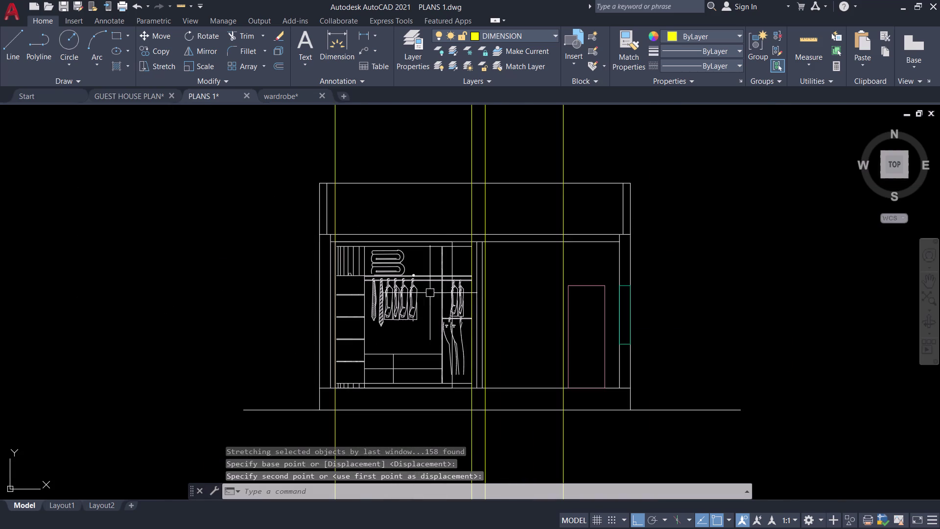
Grip-stretch the vertical divider line's lower end right to the new wardrobe edge.
scroll(up, 3)
click(474, 258)
scroll(down, 3)
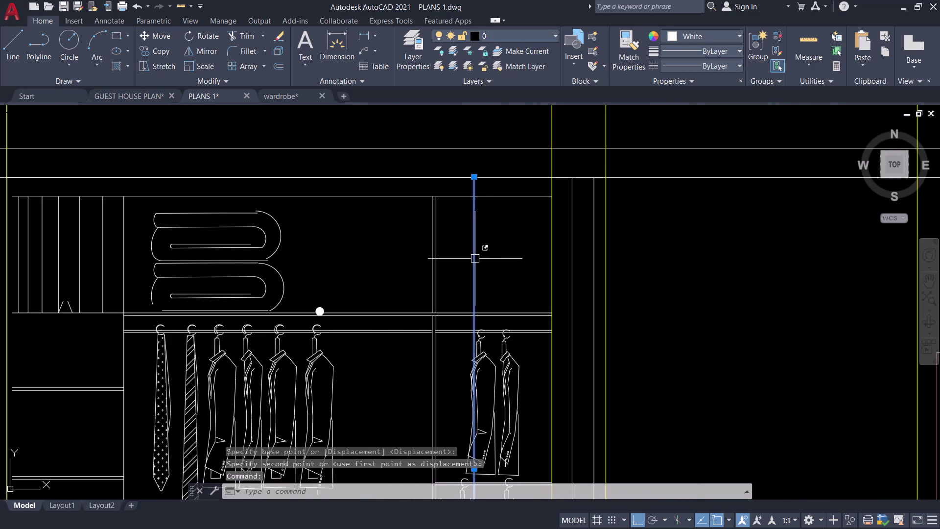
scroll(up, 3)
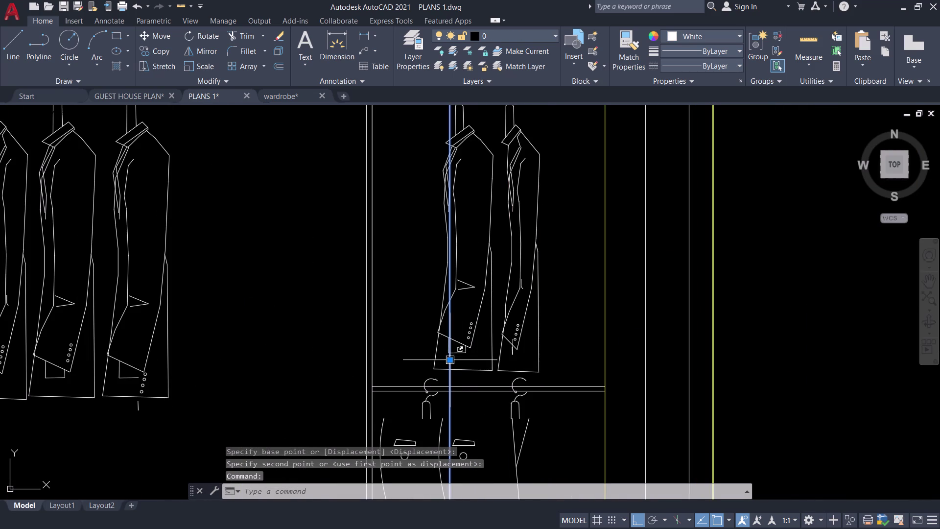
click(448, 361)
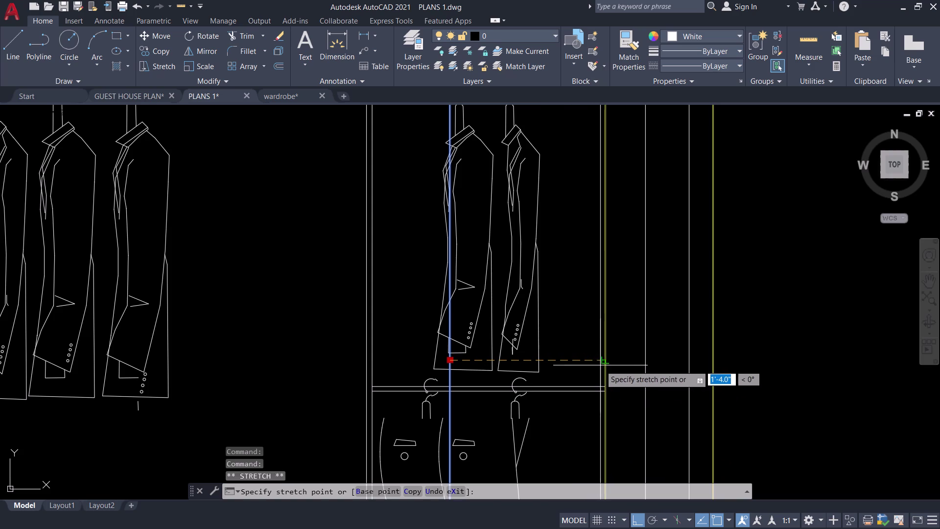
click(605, 361)
scroll(down, 3)
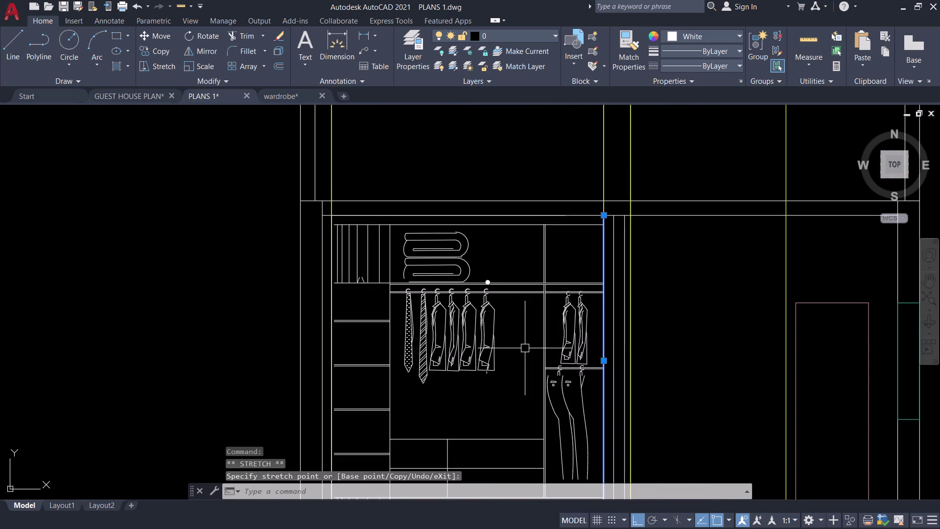
middle_drag(521, 327, 547, 223)
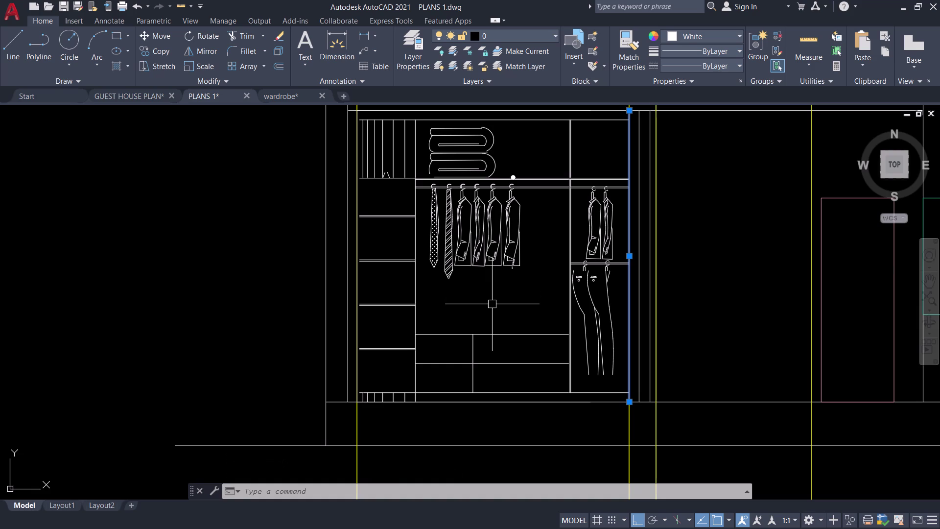
key(Escape)
scroll(down, 3)
middle_drag(492, 304, 496, 340)
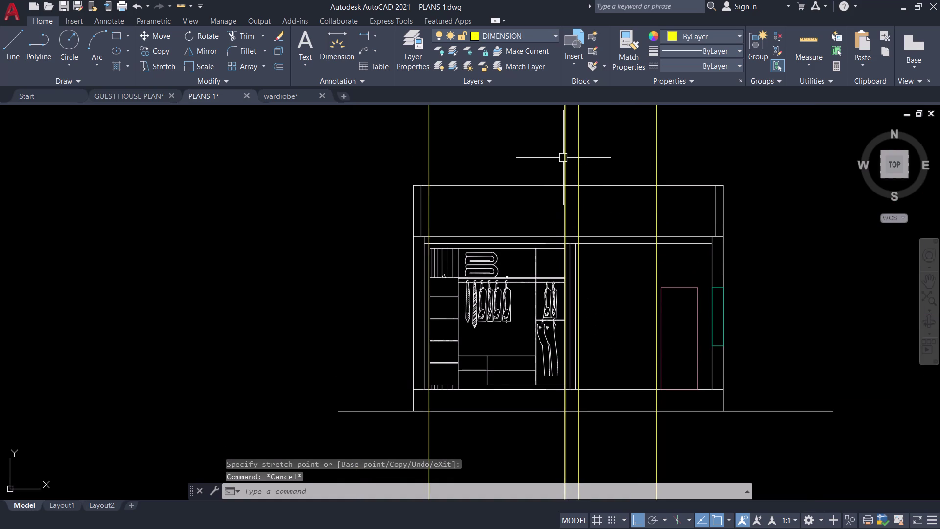
Erase the extra vertical lines from the wardrobe elevation.
click(565, 159)
click(430, 135)
key(e)
key(space)
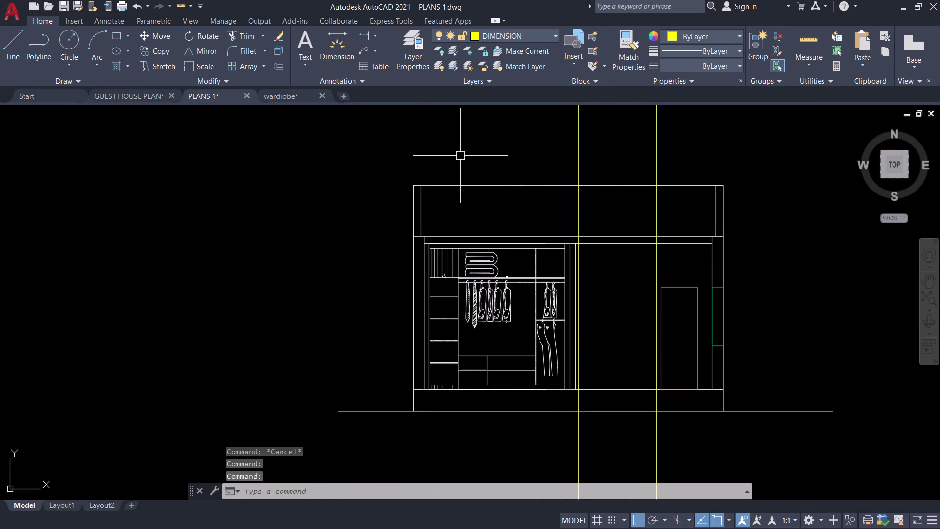
middle_drag(518, 323, 491, 338)
scroll(up, 3)
middle_drag(489, 361, 504, 242)
scroll(up, 3)
Move the stray vertical line to the right, into its new position.
click(428, 314)
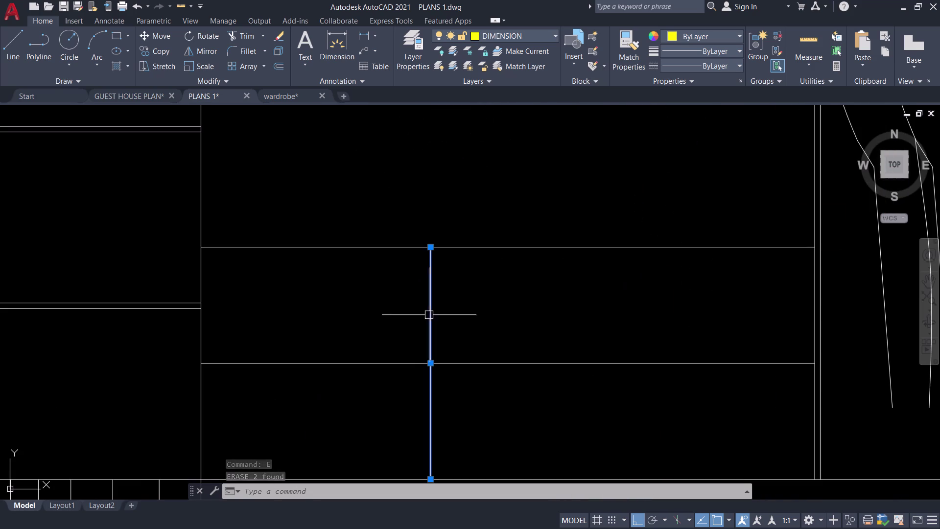
key(m)
key(space)
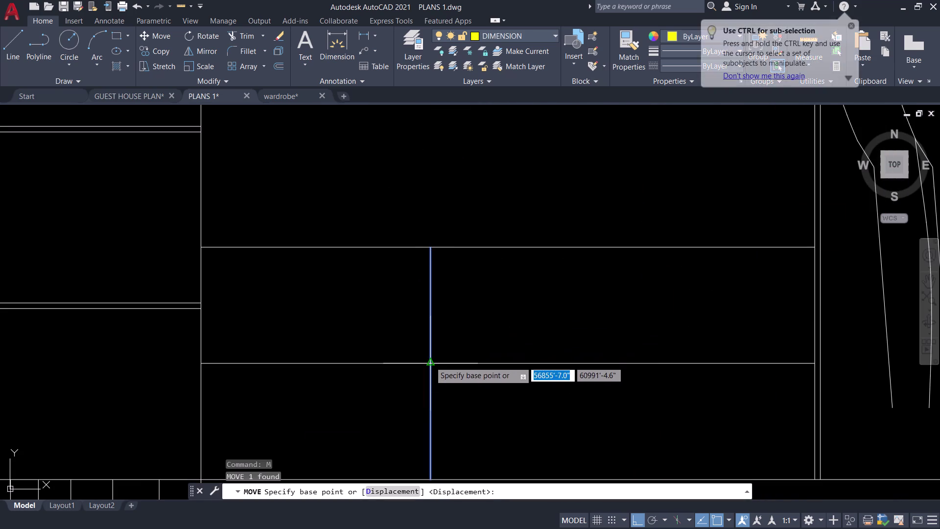
click(430, 361)
click(507, 362)
Erase the small filled dot and its outline circle above the hanging rail.
scroll(down, 3)
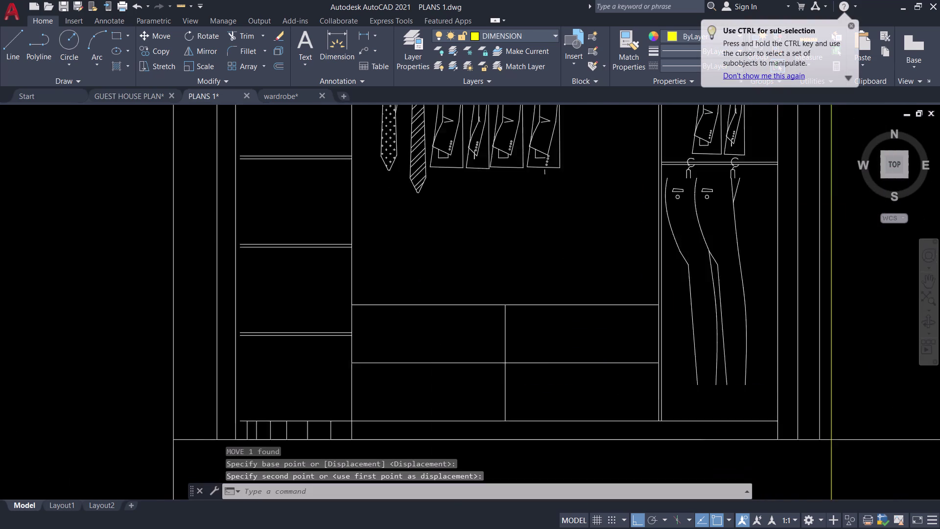
middle_drag(517, 311, 521, 376)
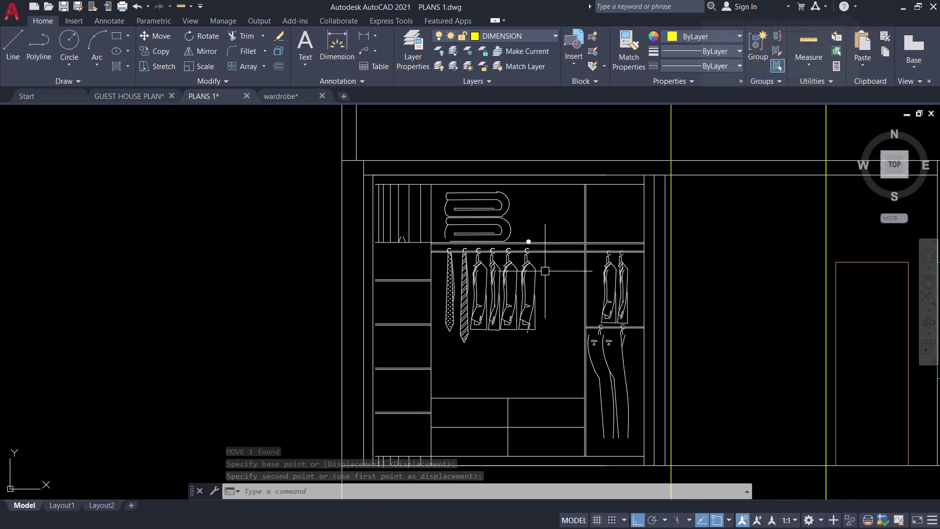
scroll(up, 3)
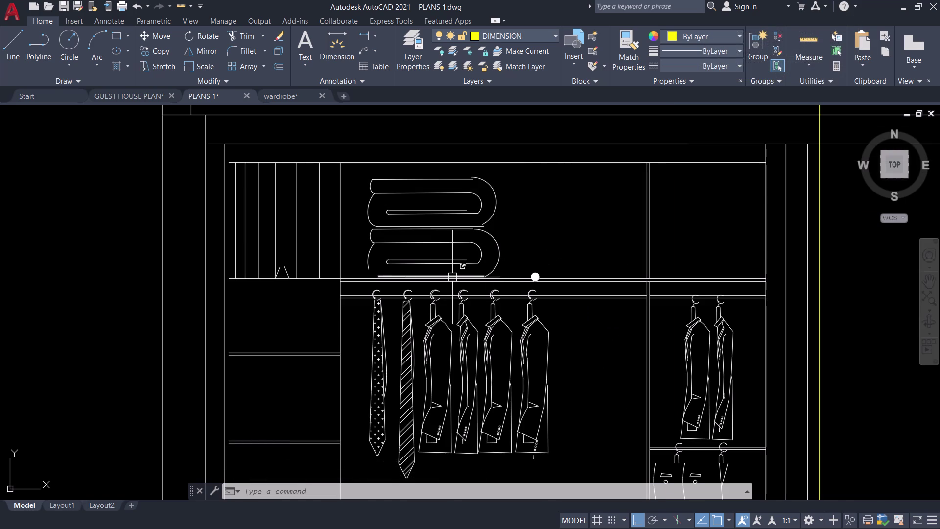
scroll(down, 3)
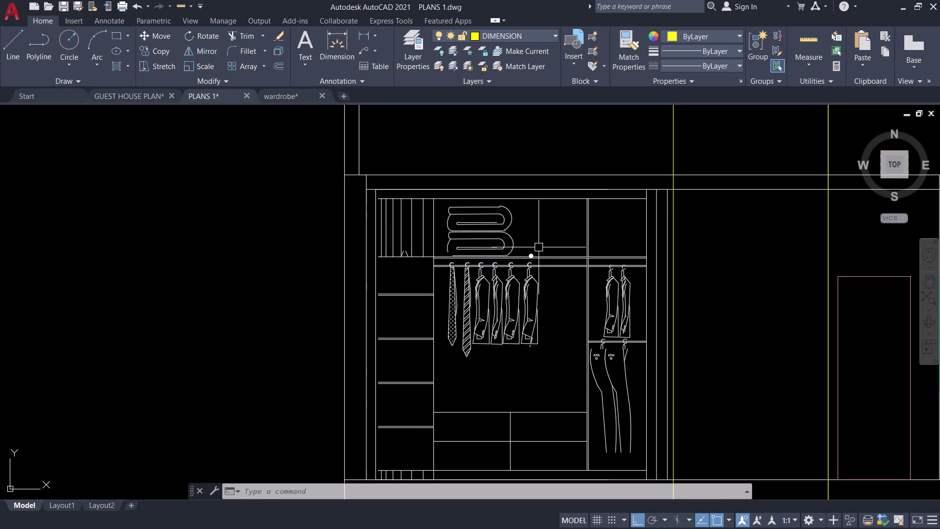
scroll(up, 3)
click(528, 256)
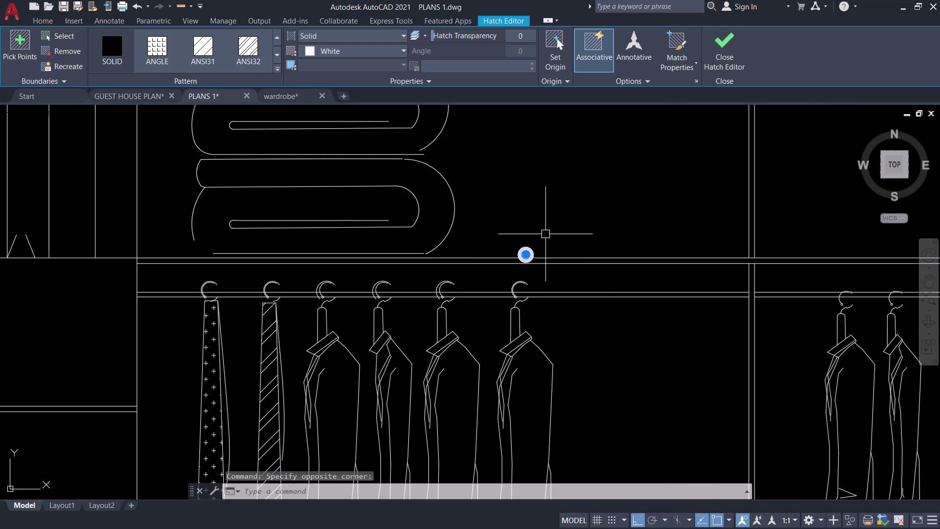
key(e)
key(space)
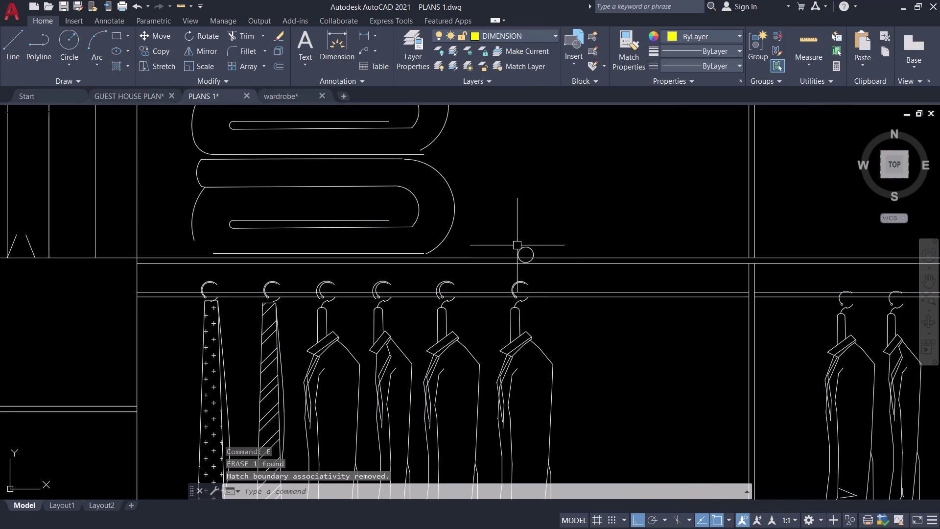
click(522, 246)
text(E)
key(space)
Review the full wardrobe elevation and save the PLANS 1 drawing.
scroll(down, 3)
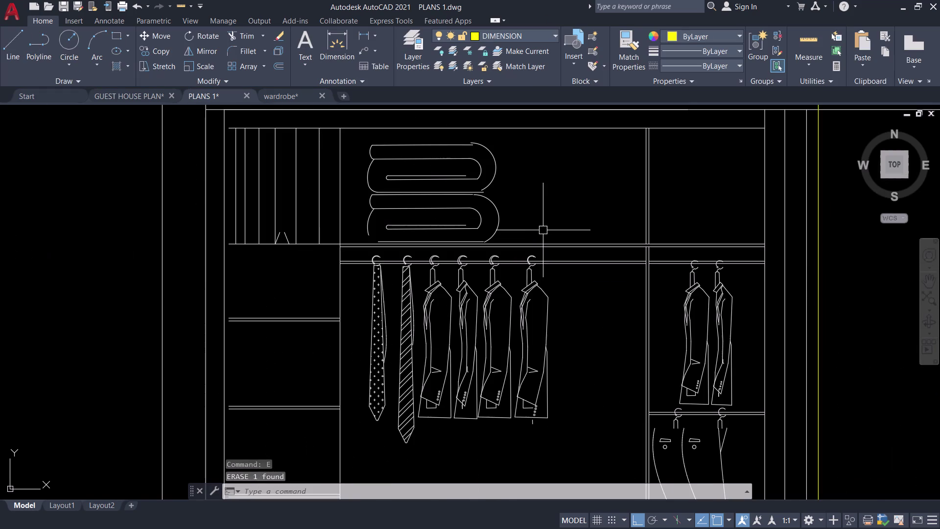
middle_drag(569, 217, 540, 213)
scroll(down, 3)
middle_drag(540, 213, 570, 220)
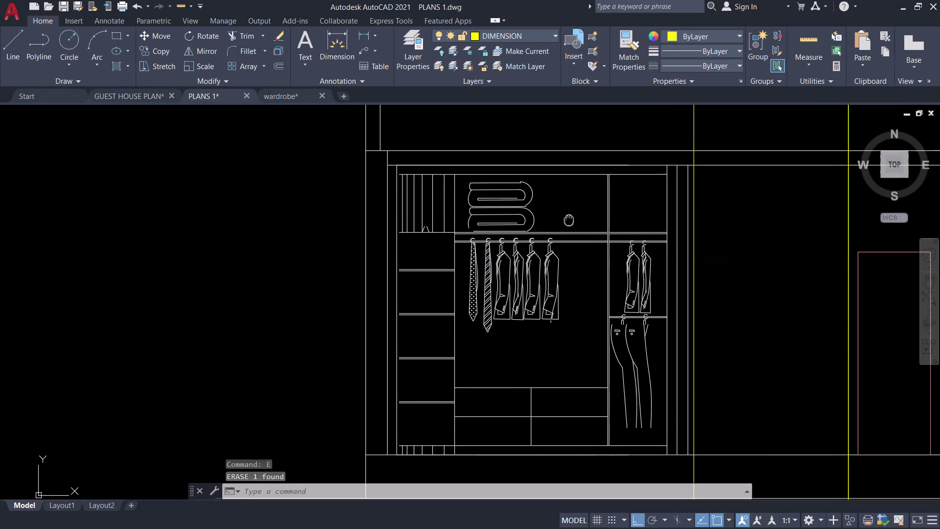
middle_drag(569, 220, 571, 220)
key(ctrl+s)
Pan the PLANS 1 view to show the elevation above the floor plan.
scroll(down, 3)
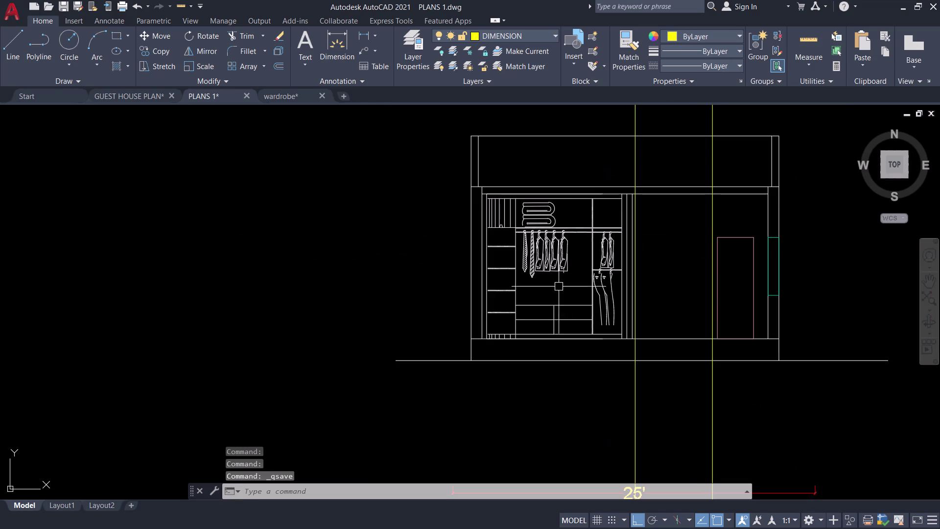
middle_drag(453, 318, 392, 374)
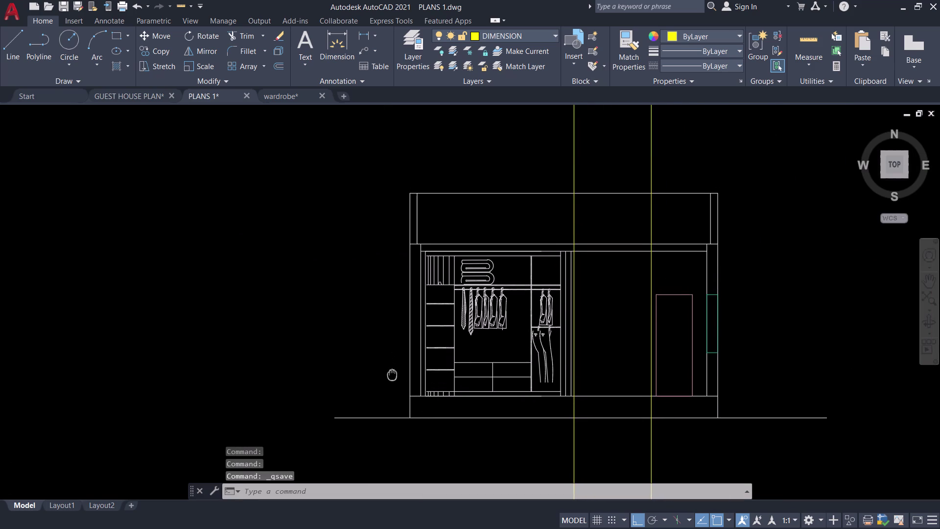
middle_drag(392, 374, 371, 316)
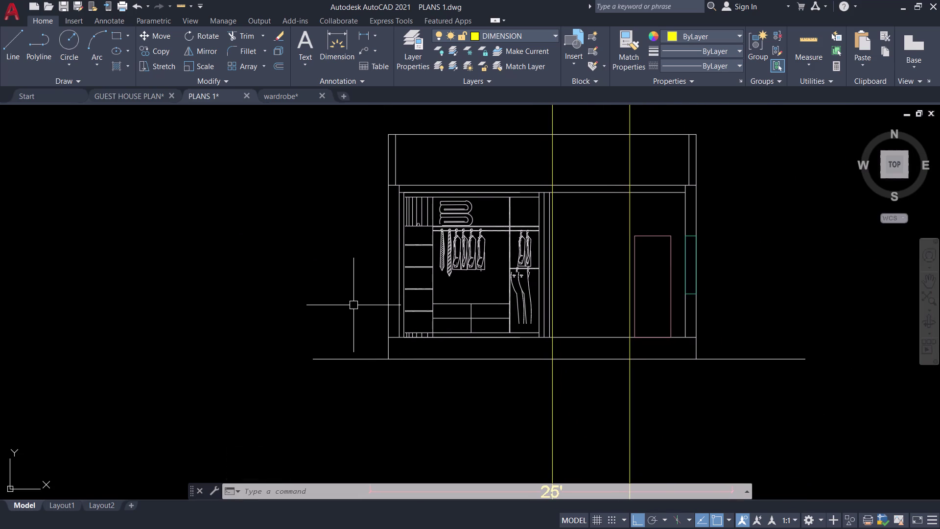
middle_drag(281, 274, 282, 181)
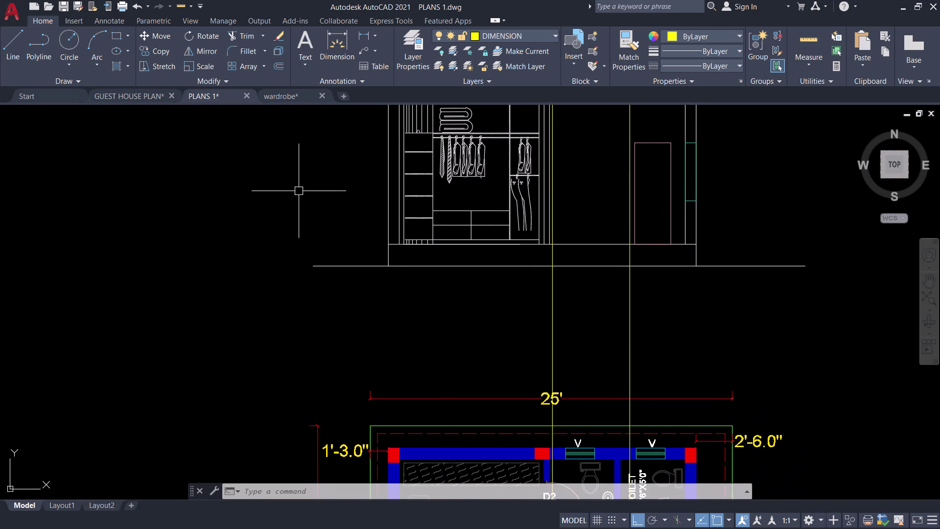
scroll(down, 3)
middle_drag(280, 199, 282, 223)
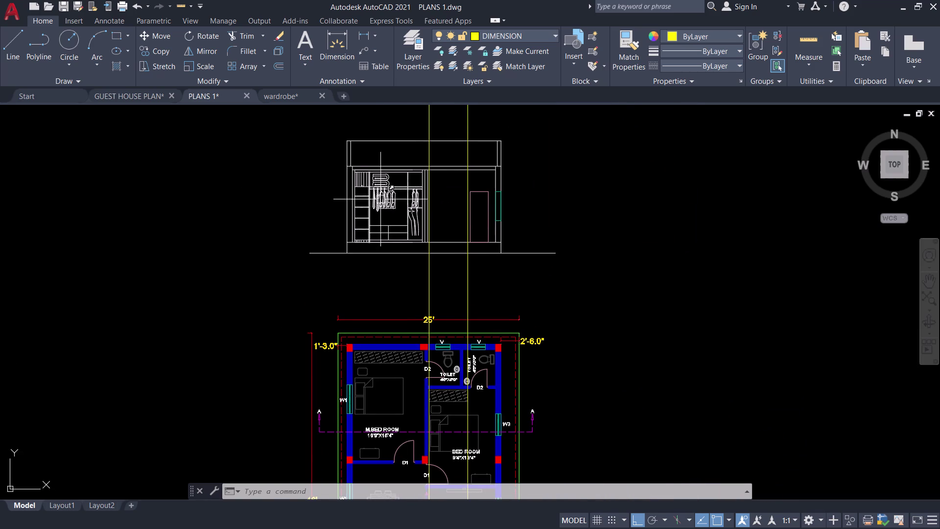
scroll(up, 3)
Browse the wardrobe library's clothing and shoe block rows.
click(288, 94)
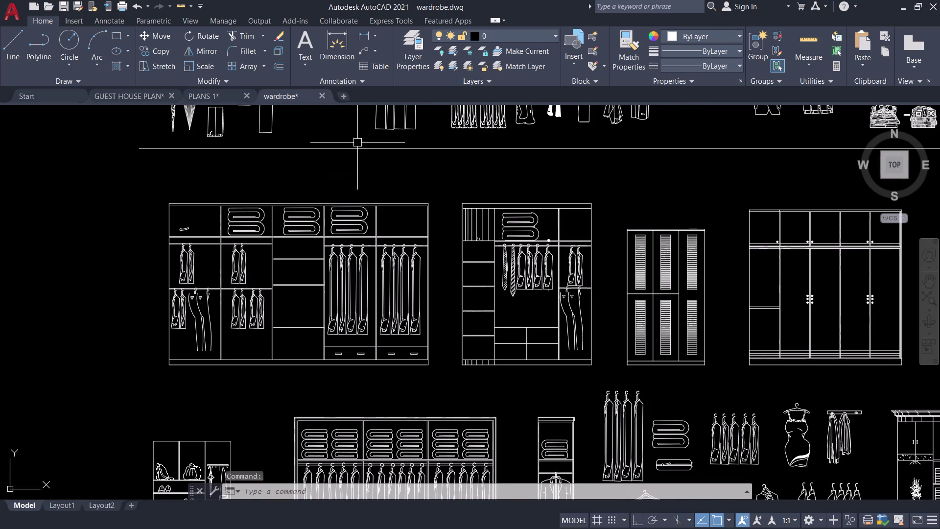
middle_drag(360, 172, 415, 326)
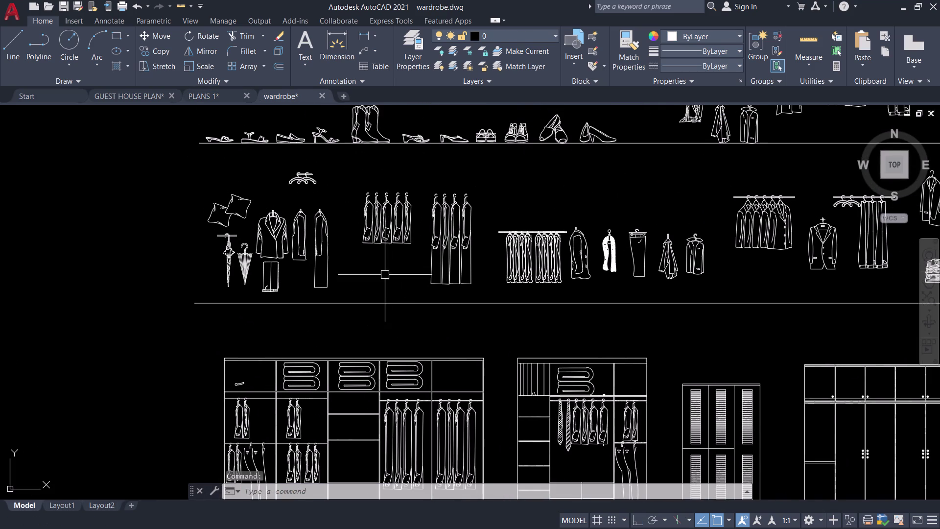
middle_drag(384, 275, 375, 327)
middle_drag(349, 205, 368, 225)
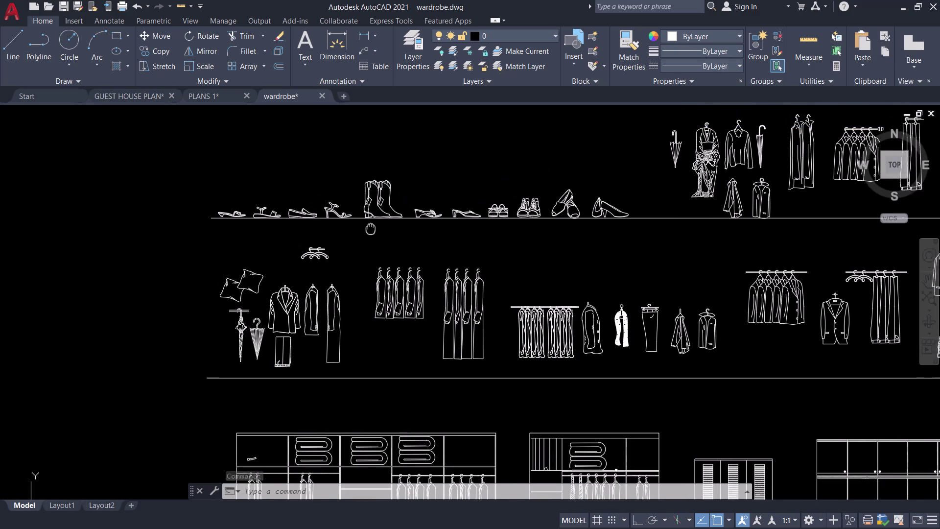
middle_drag(368, 225, 373, 231)
Inspect the shelving elevation in the PLANS 1 drawing.
click(220, 96)
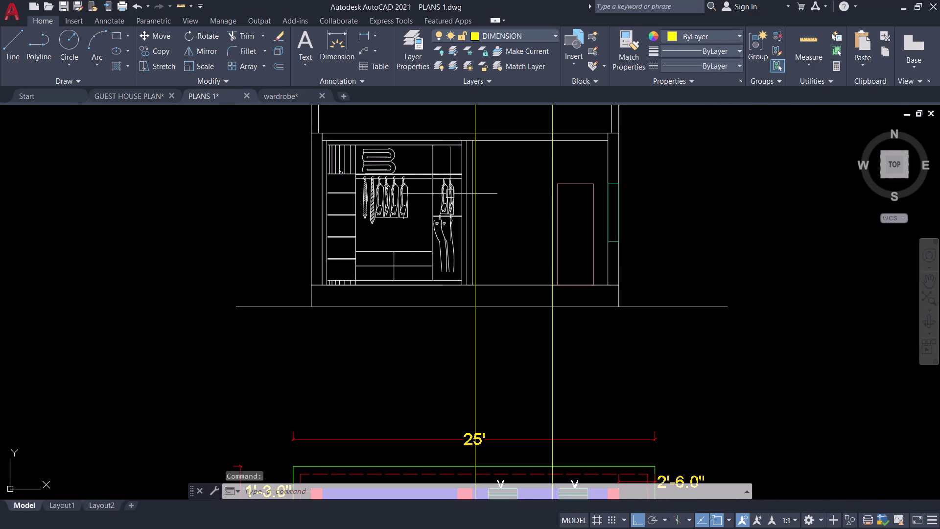
middle_drag(404, 239, 410, 269)
scroll(up, 3)
middle_drag(385, 274, 415, 253)
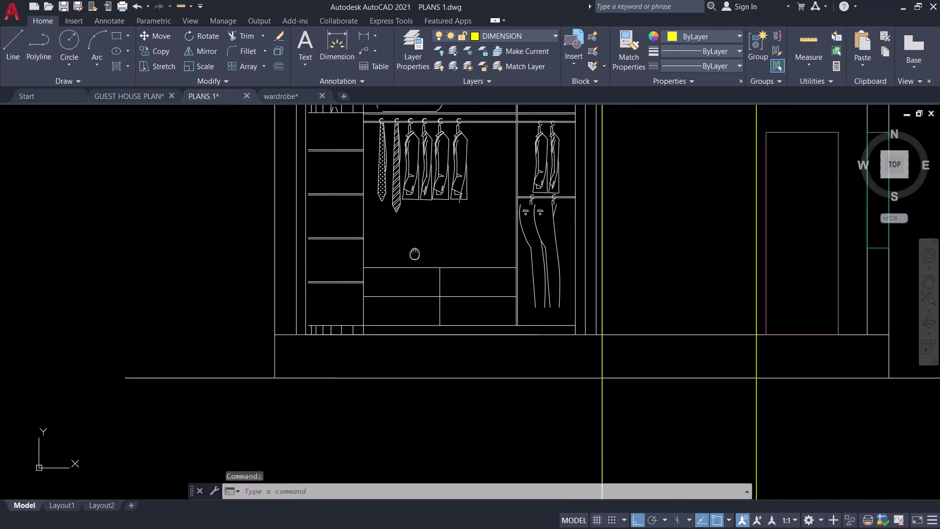
middle_drag(415, 252, 420, 250)
Back in wardrobe.dwg, pan to the two lidded storage boxes on the shelf.
click(291, 95)
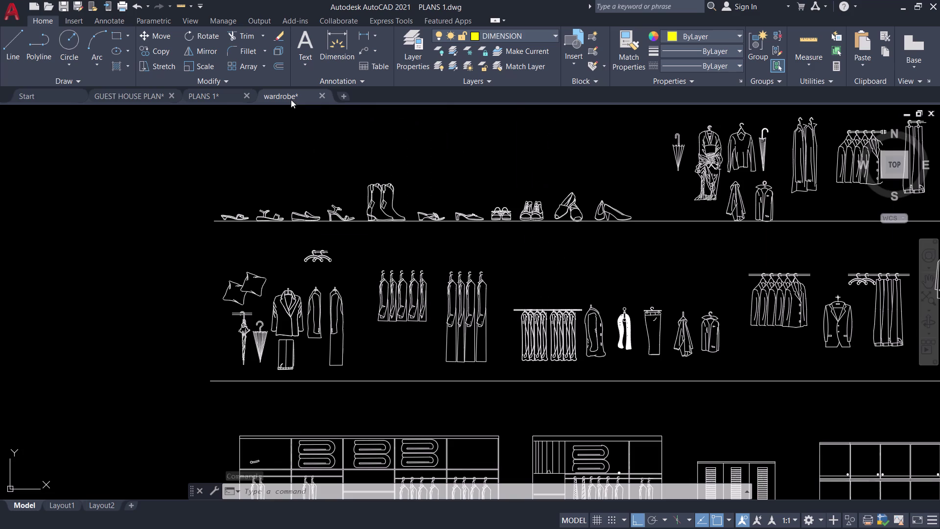
scroll(down, 3)
middle_drag(573, 265, 449, 251)
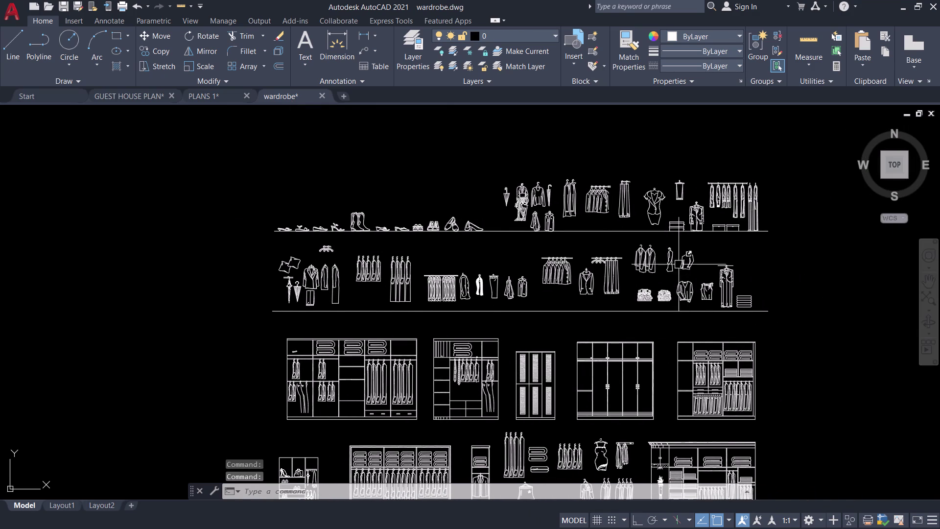
scroll(up, 3)
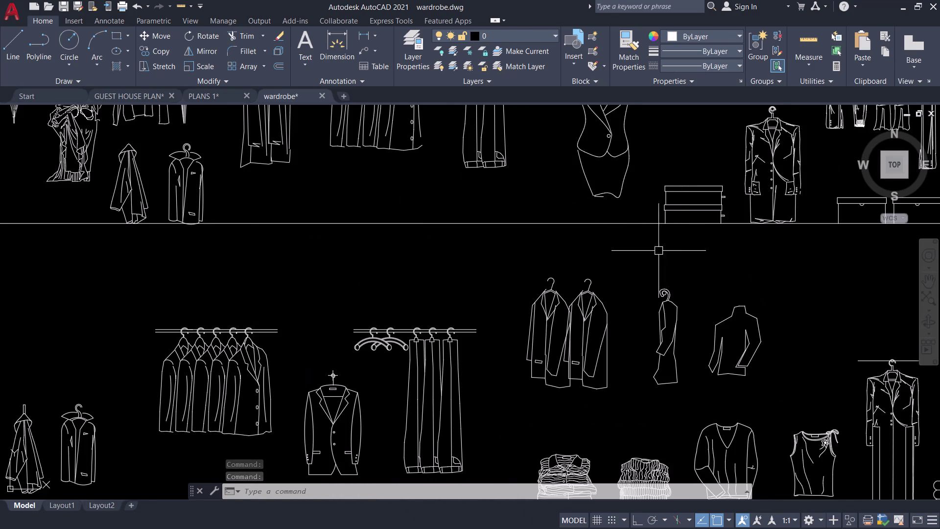
middle_drag(599, 259, 371, 304)
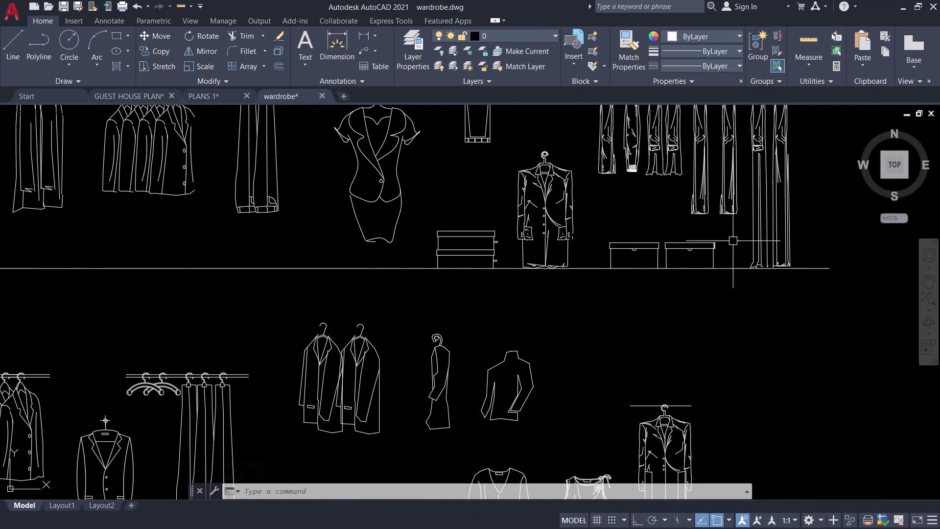
Select all the lines of both lidded storage boxes, right box then left.
scroll(up, 3)
drag(732, 271, 723, 271)
click(665, 268)
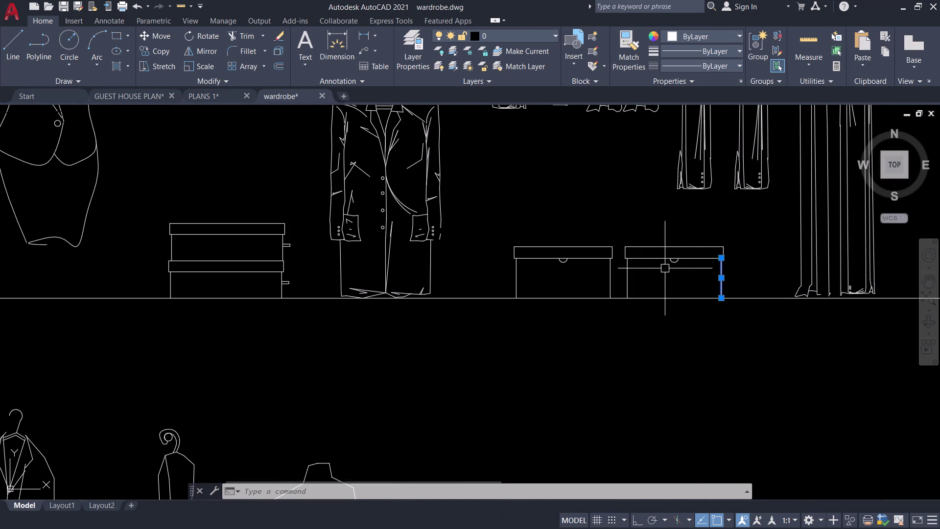
drag(707, 270, 698, 253)
click(690, 232)
drag(679, 271, 673, 256)
click(669, 245)
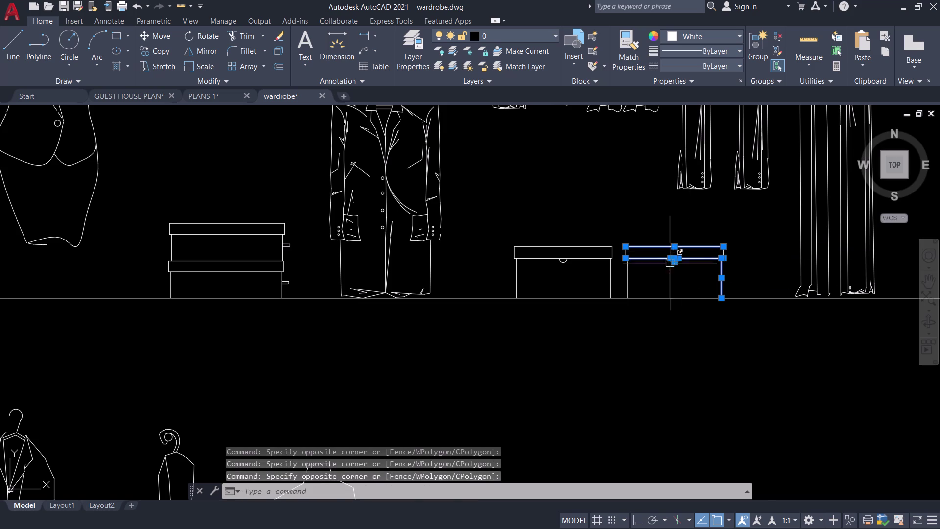
drag(655, 280, 649, 277)
click(609, 266)
drag(621, 270, 607, 242)
click(596, 226)
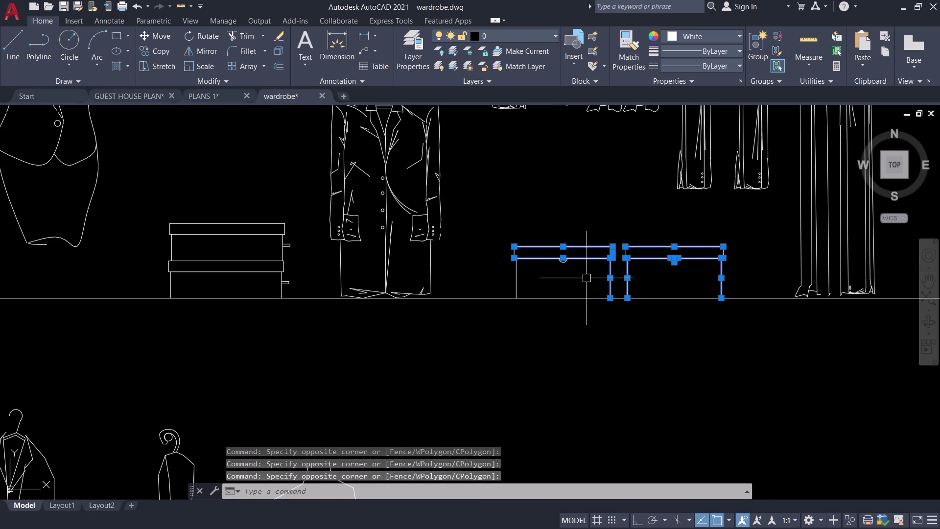
drag(576, 276, 566, 268)
click(542, 242)
drag(551, 280, 527, 280)
click(469, 270)
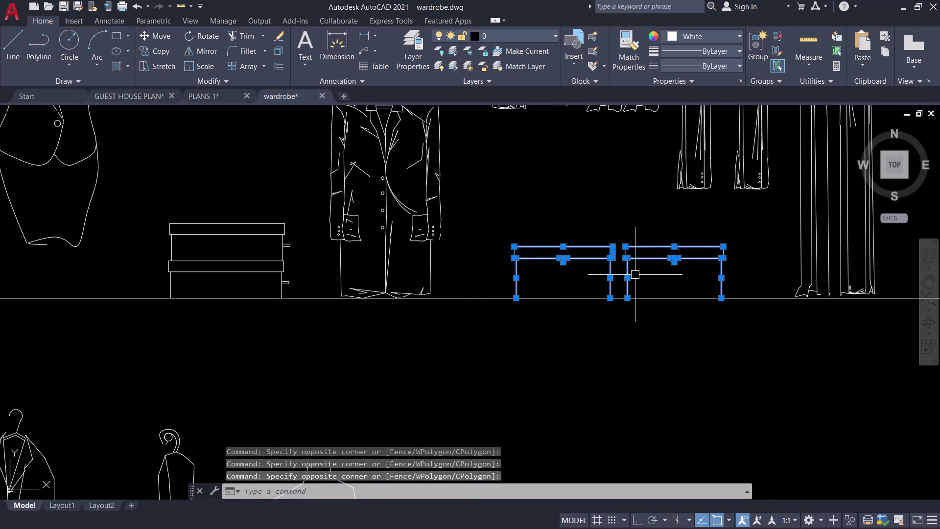
Group the two storage boxes with G, cancelling a started move.
text(G)
key(space)
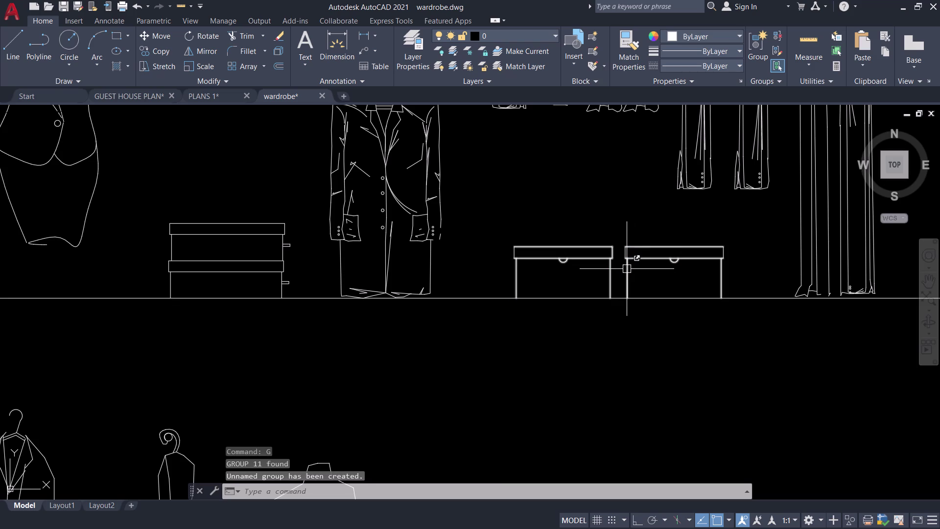
click(627, 269)
key(m)
key(space)
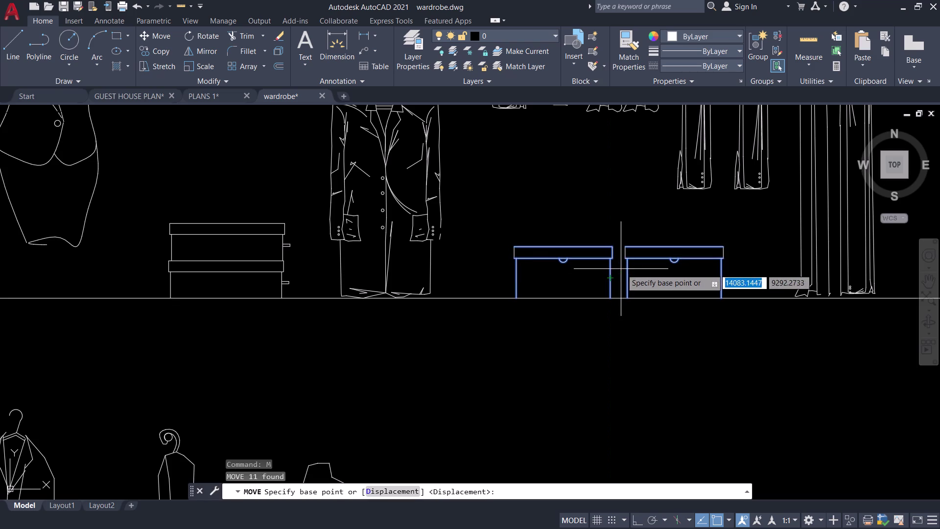
key(Escape)
Copy the storage box group to the clipboard and go to PLANS 1.
click(629, 273)
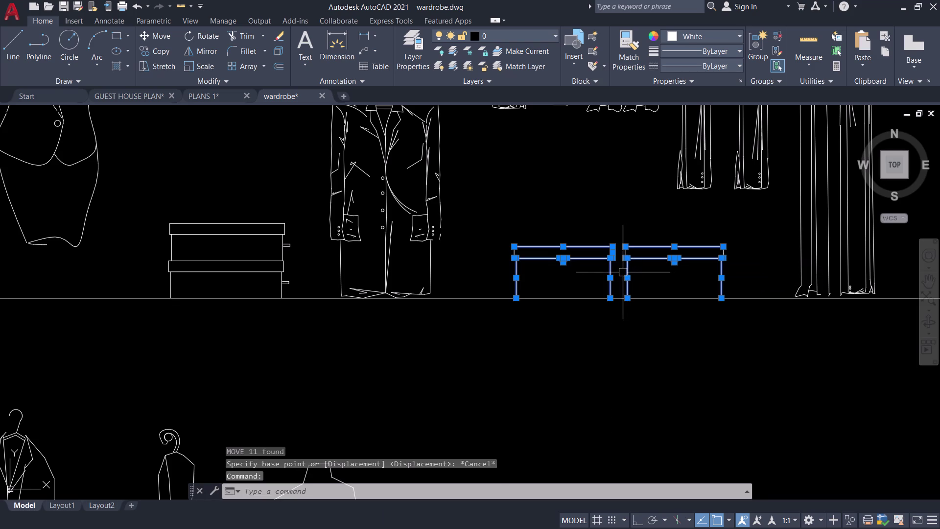
key(ctrl+c)
key(ctrl+v)
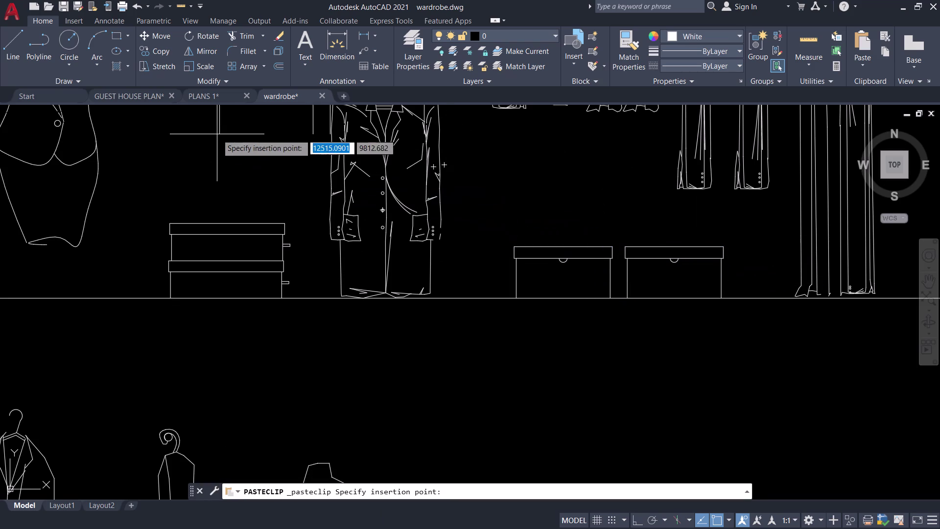
click(202, 93)
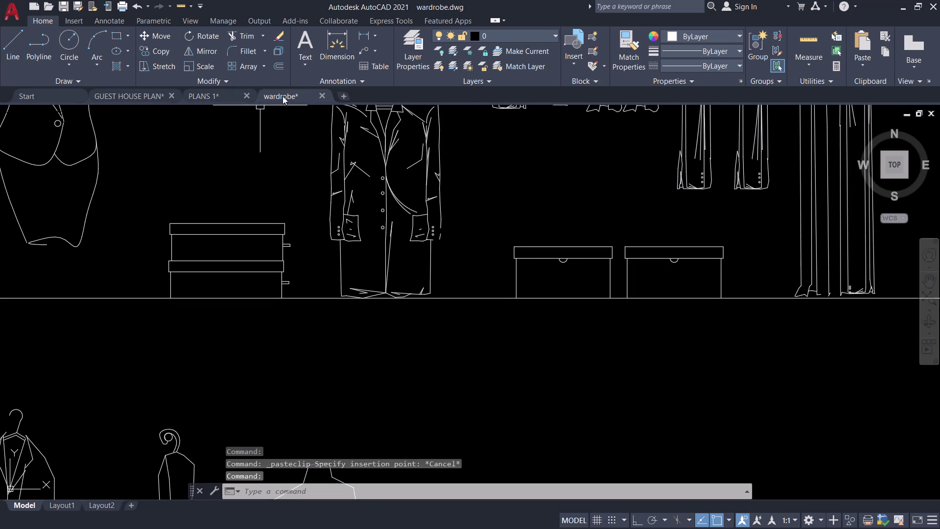
click(604, 257)
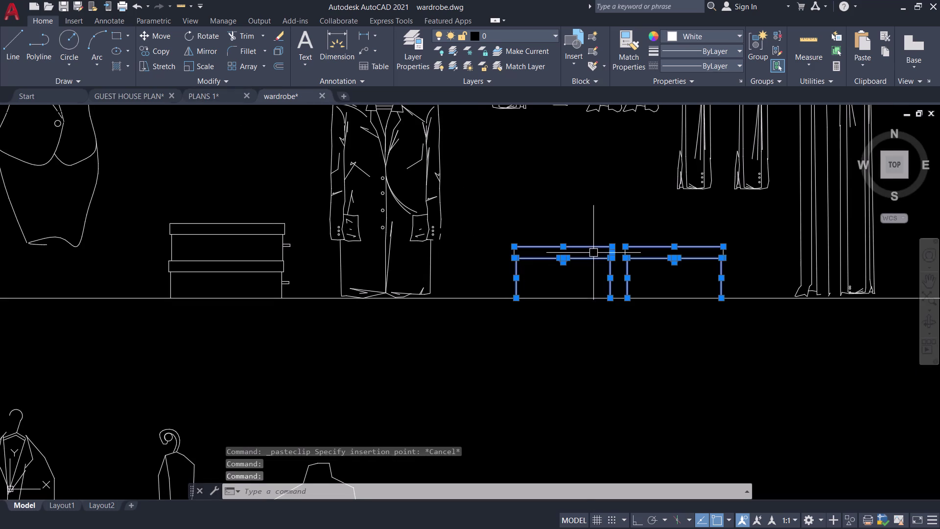
key(ctrl+c)
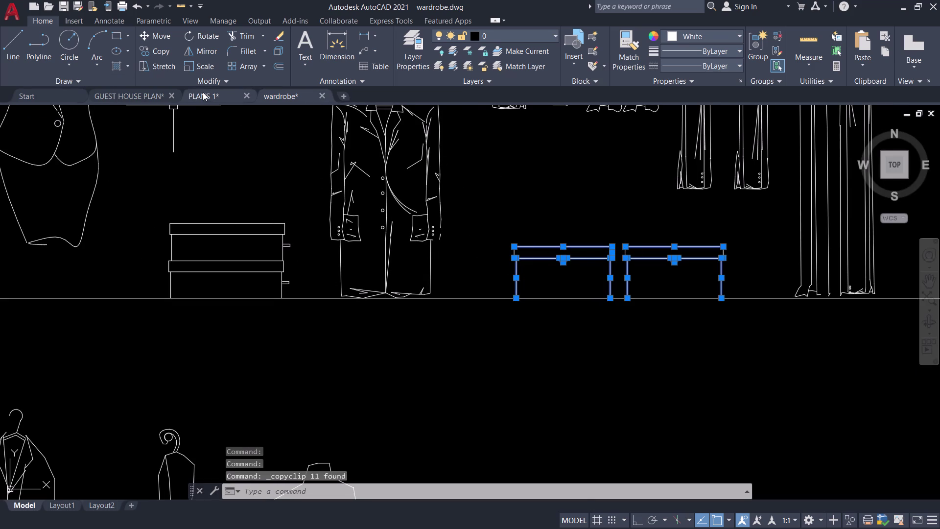
click(204, 92)
scroll(down, 3)
scroll(down, 3)
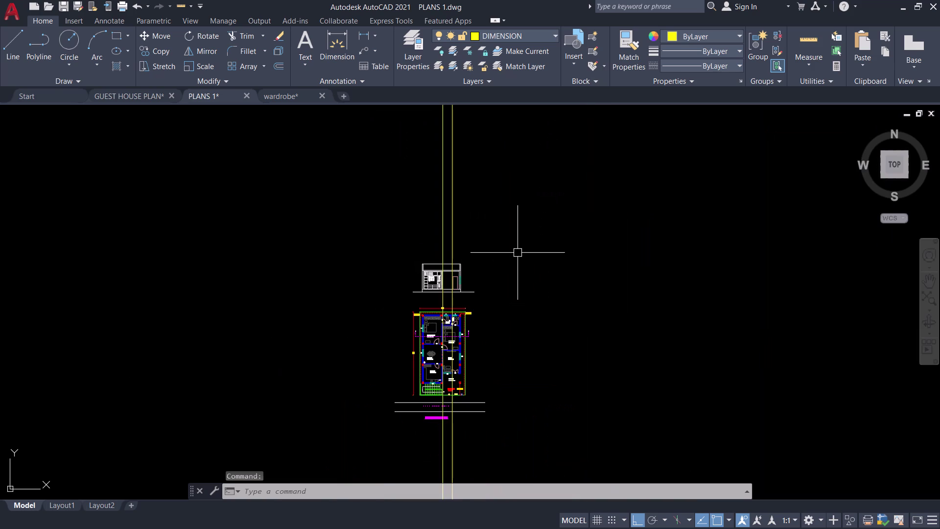
Paste the copied storage boxes above the PLANS 1 elevation.
key(ctrl+v)
click(517, 255)
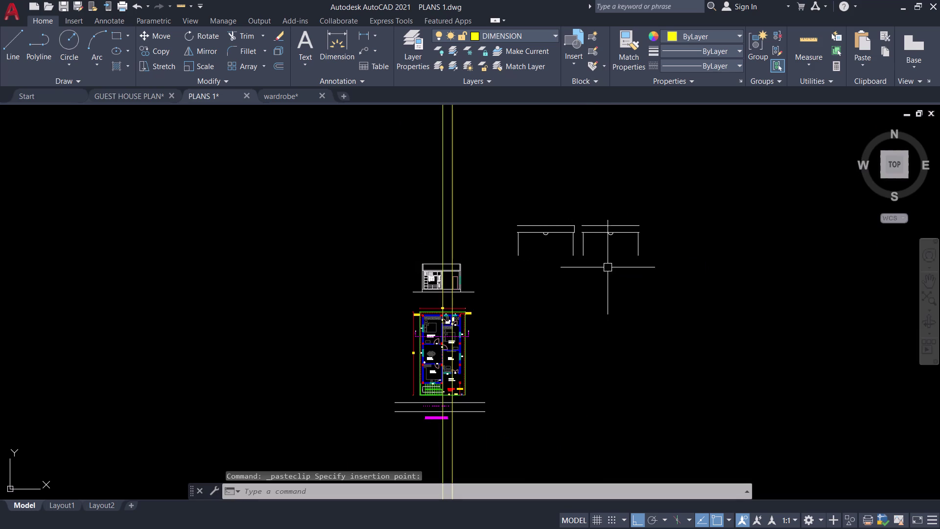
scroll(up, 3)
scroll(up, 3)
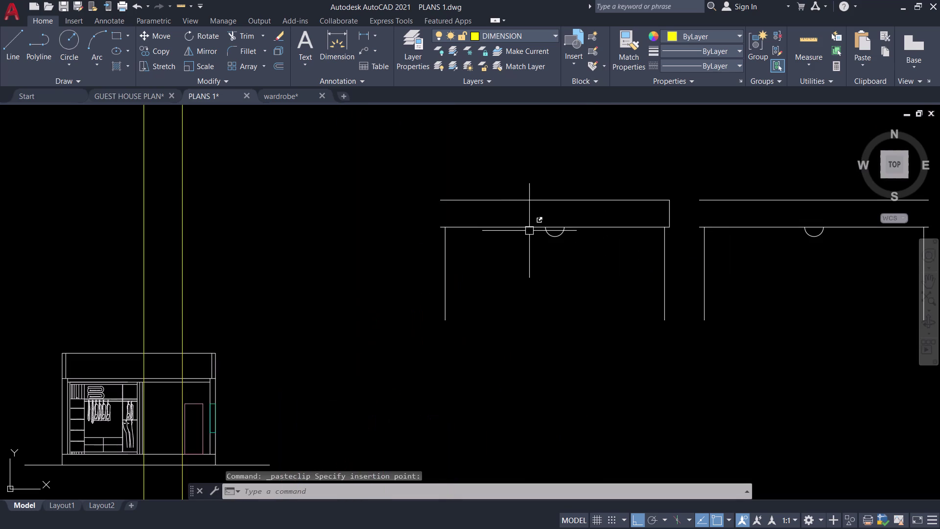
Draw a short line up from the box corner, then erase it.
key(l)
key(space)
click(448, 230)
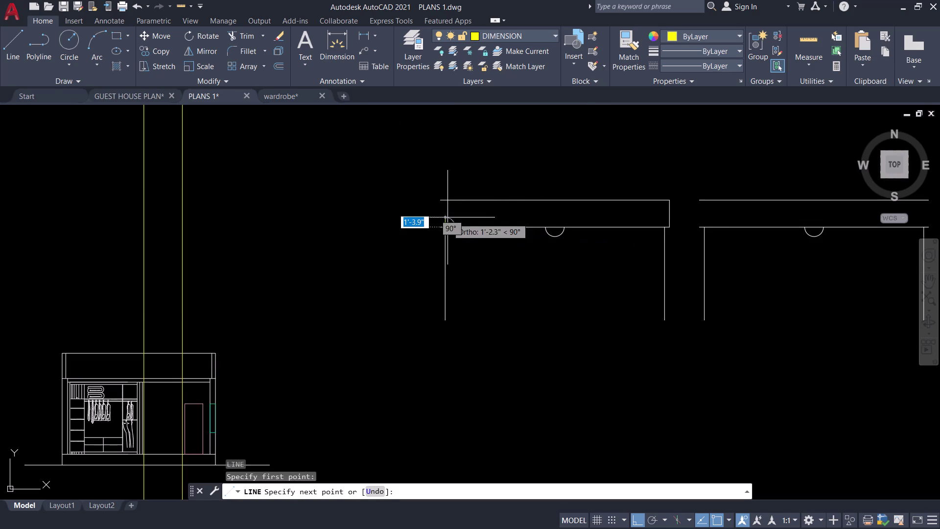
click(446, 200)
key(space)
scroll(up, 3)
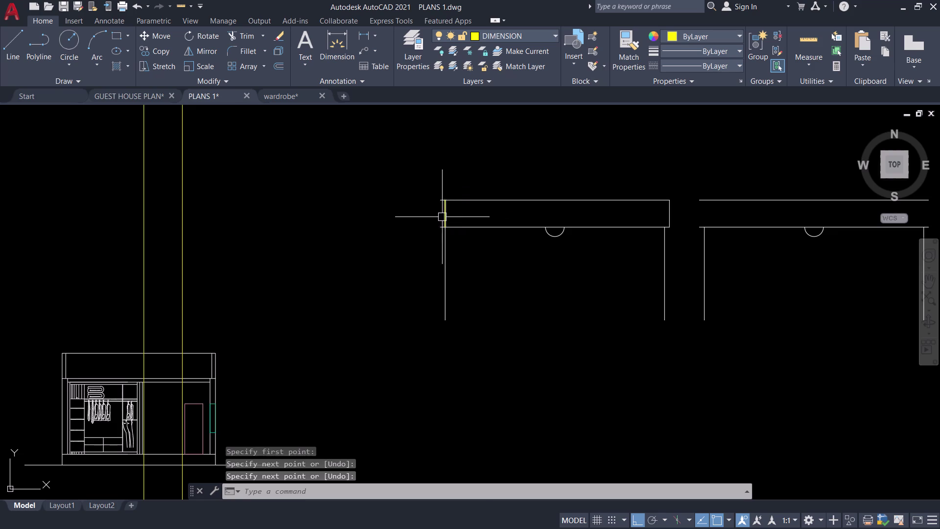
click(447, 212)
text(E)
key(space)
Erase the pasted storage boxes and return to the wardrobe drawing.
scroll(down, 3)
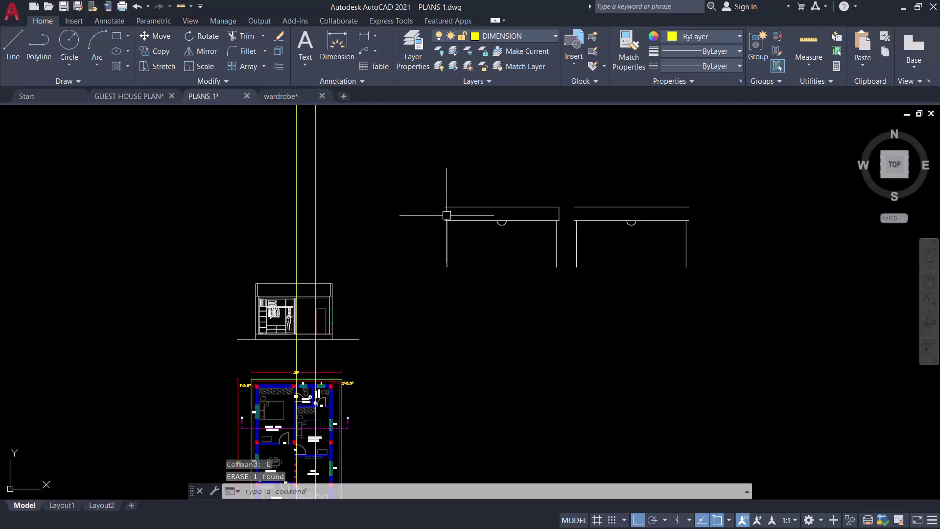
scroll(down, 3)
drag(585, 272, 547, 249)
click(446, 163)
text(E)
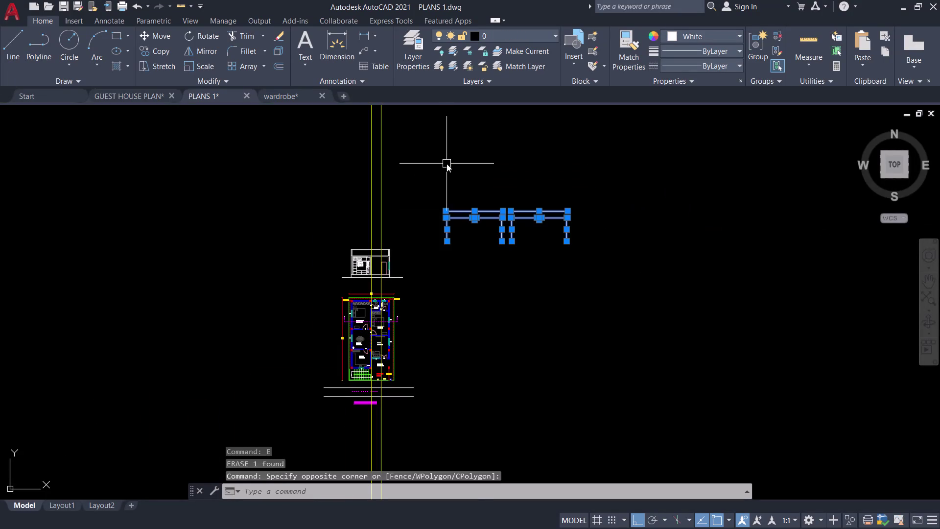
key(space)
click(277, 97)
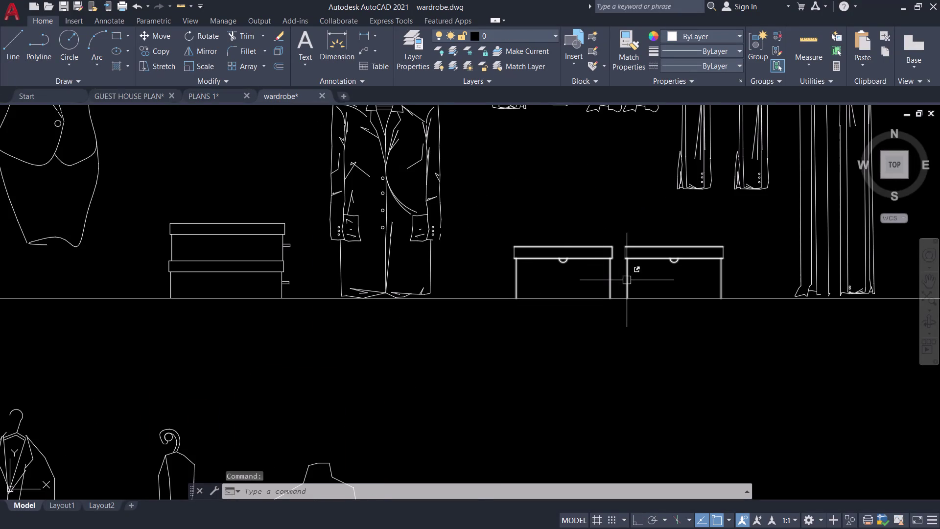
Select the left and right storage boxes in the wardrobe drawing.
click(626, 280)
scroll(up, 3)
click(476, 246)
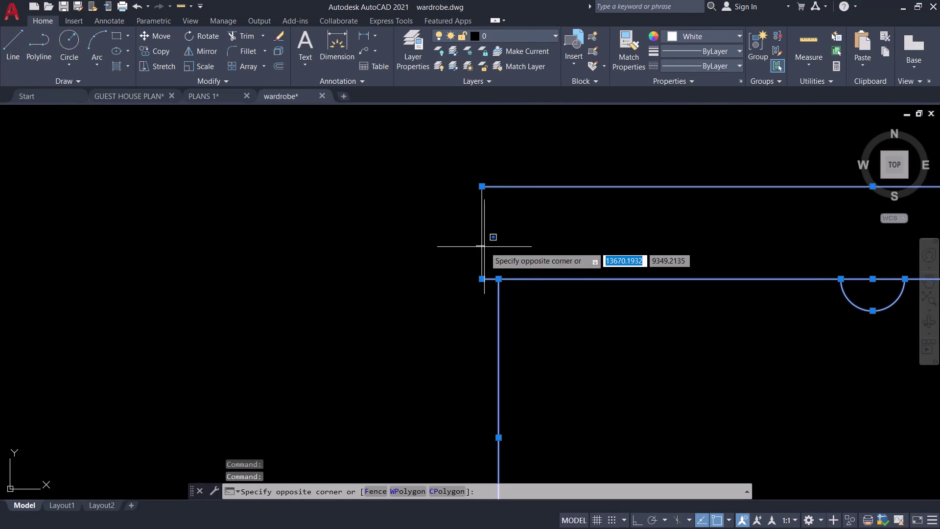
click(484, 247)
drag(497, 238, 491, 236)
click(440, 223)
scroll(down, 3)
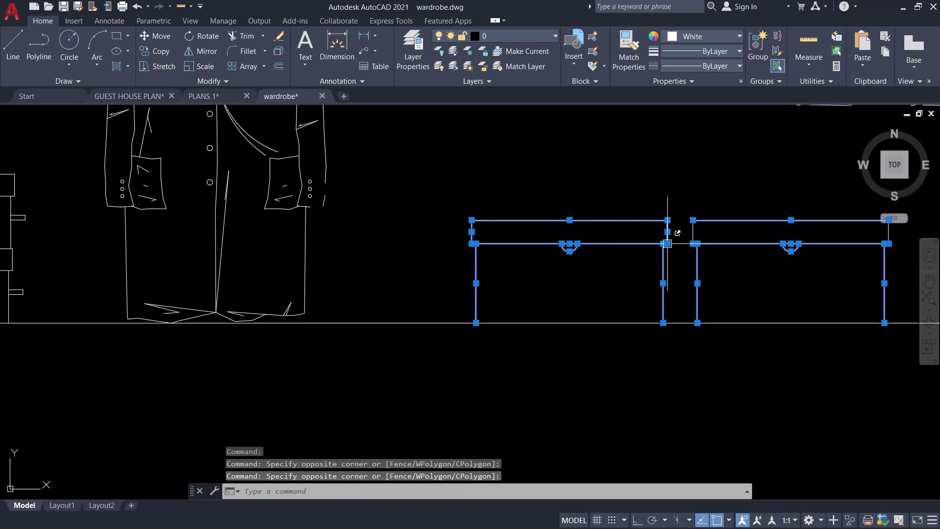
drag(705, 233, 695, 232)
click(681, 232)
Reselect both drawer units and group them with G.
middle_drag(790, 271, 637, 291)
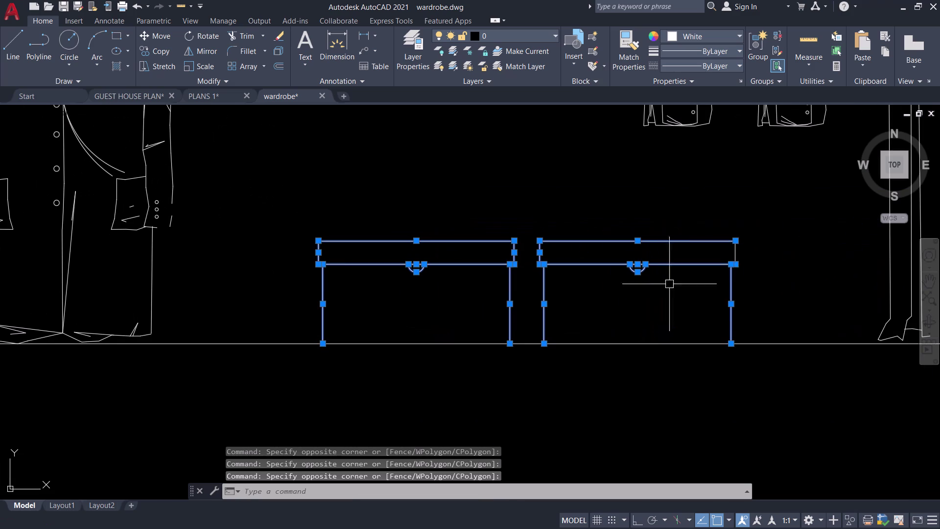
scroll(up, 3)
drag(740, 254, 708, 249)
click(668, 246)
text(G)
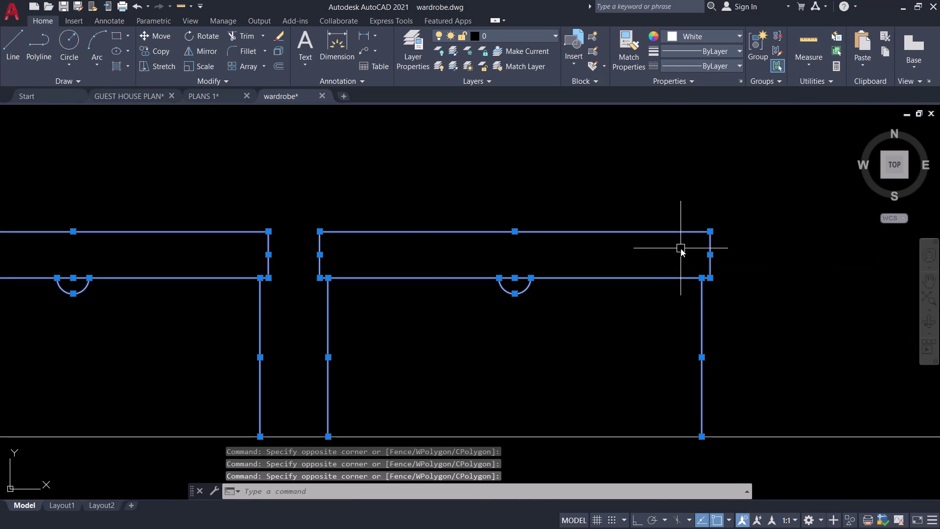
key(space)
Copy the drawer group and paste it above the floor plan in PLANS 1.
click(676, 275)
scroll(down, 3)
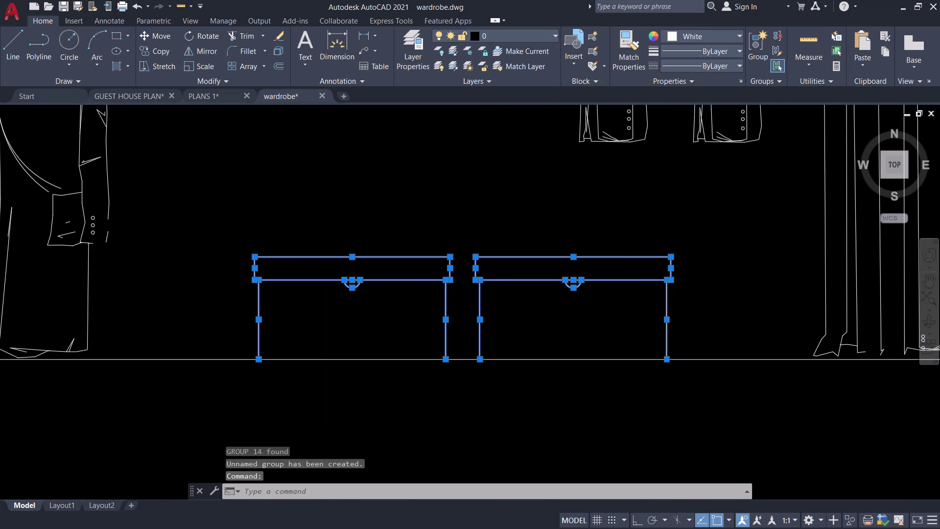
key(ctrl+c)
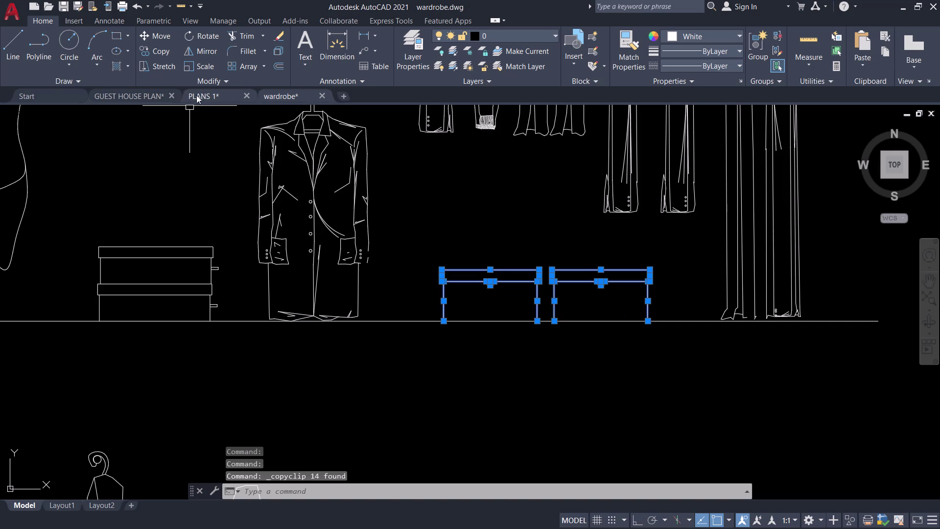
click(197, 95)
key(ctrl+v)
click(498, 233)
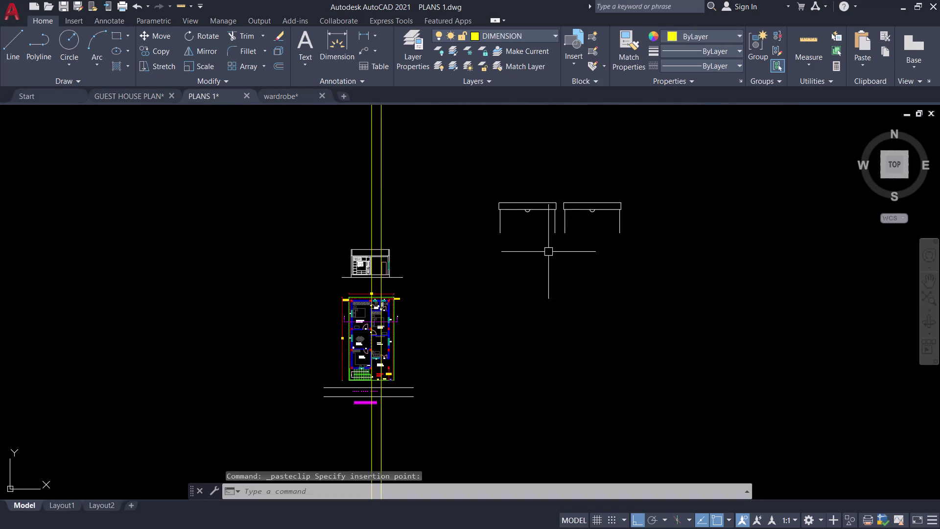
Scale down the pasted drawer pair from a picked base point.
drag(657, 249, 652, 249)
drag(418, 175, 431, 172)
text(SC)
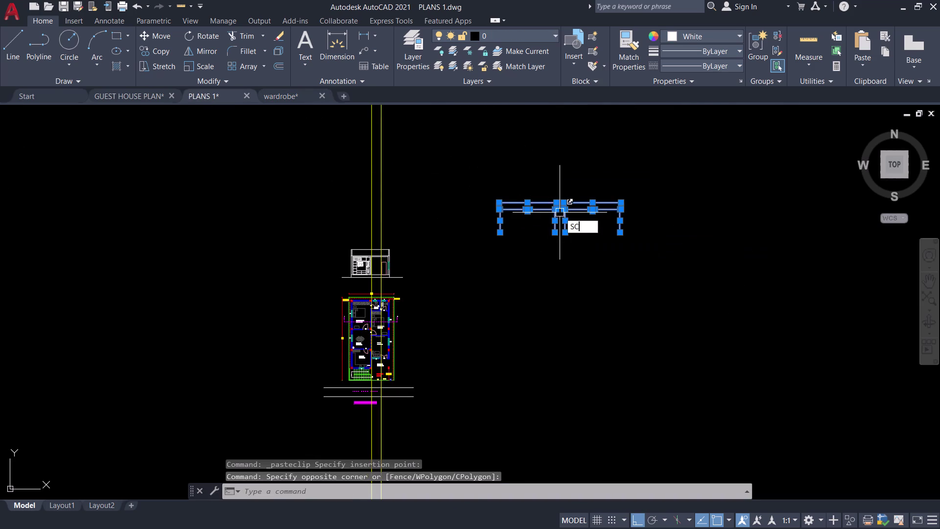
key(space)
click(569, 230)
scroll(up, 3)
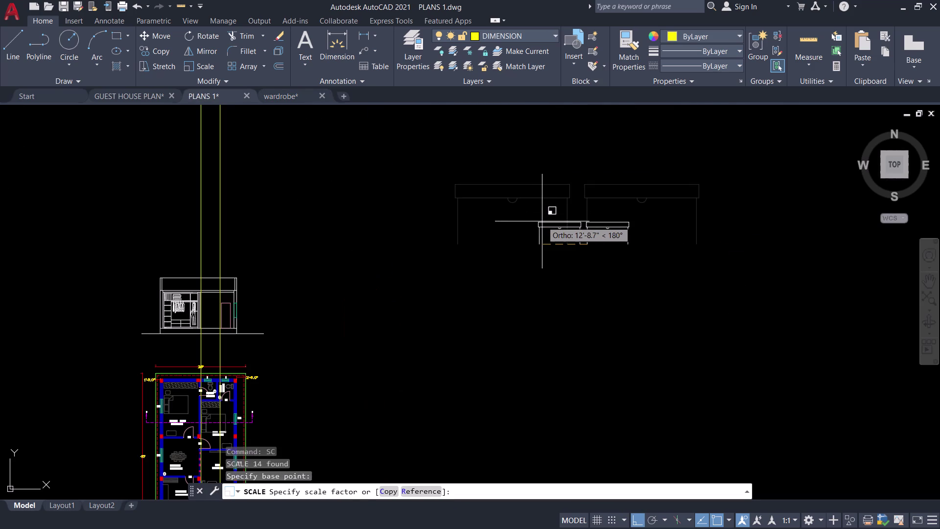
scroll(up, 3)
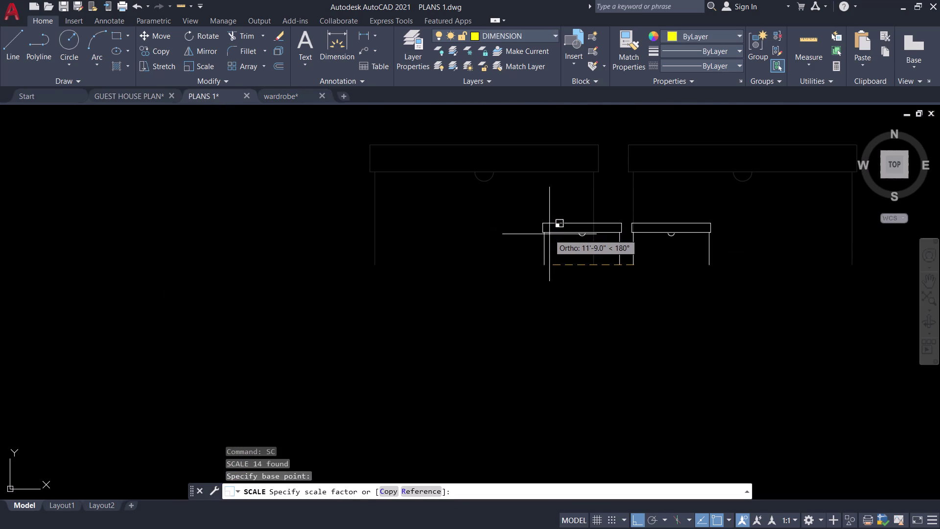
click(571, 246)
Move the drawers above the wardrobe elevation, with ortho mode off.
drag(712, 276, 704, 274)
drag(432, 167, 444, 166)
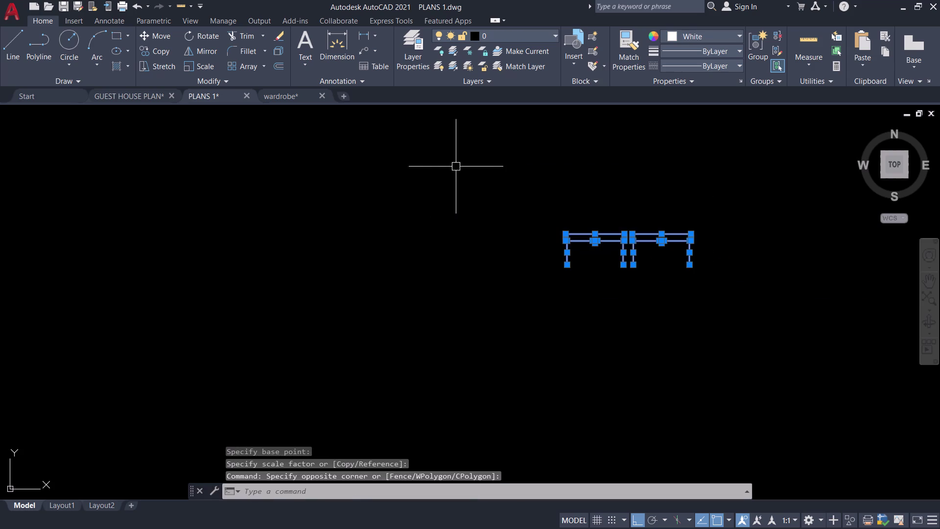
key(m)
key(space)
click(603, 250)
scroll(down, 3)
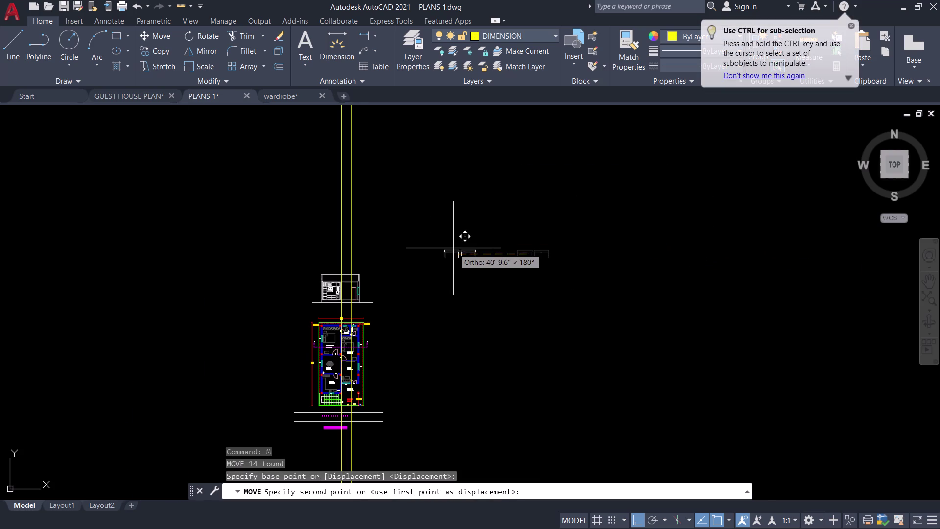
key(ctrl+l)
scroll(up, 3)
middle_drag(462, 347, 495, 214)
scroll(up, 3)
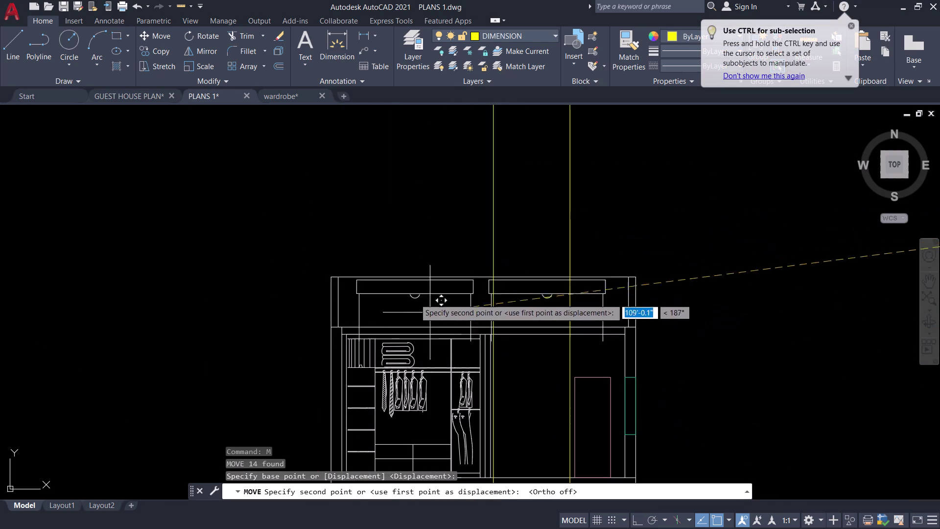
click(244, 193)
Reselect the drawer pair and group it.
click(411, 212)
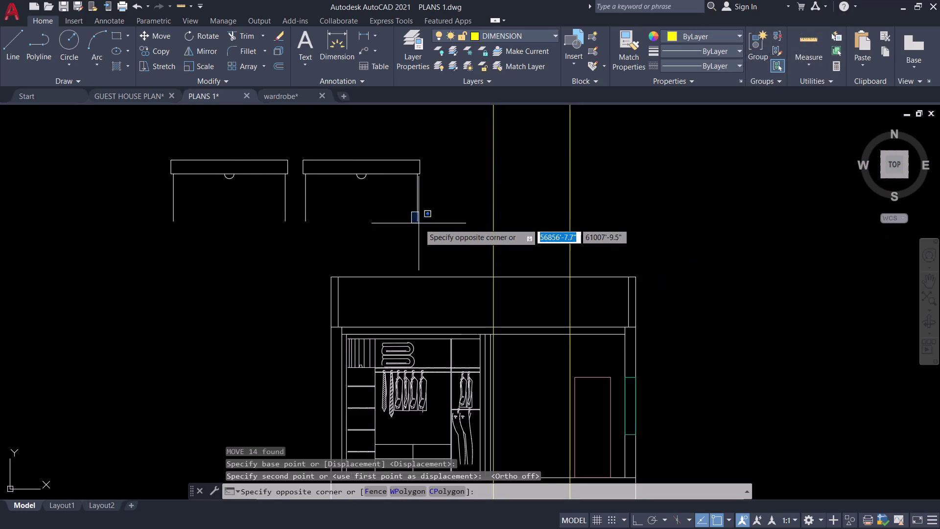
click(421, 223)
click(429, 224)
click(410, 205)
key(Escape)
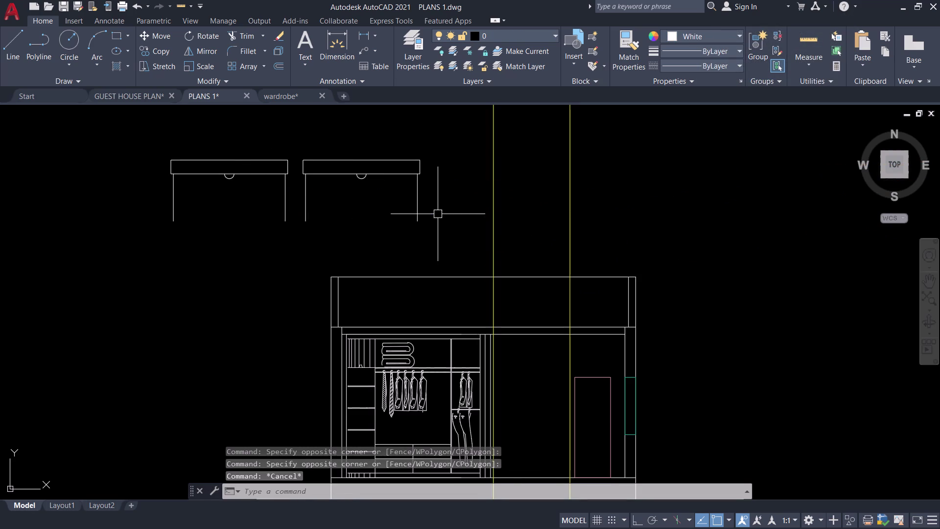
drag(435, 159, 434, 164)
click(44, 228)
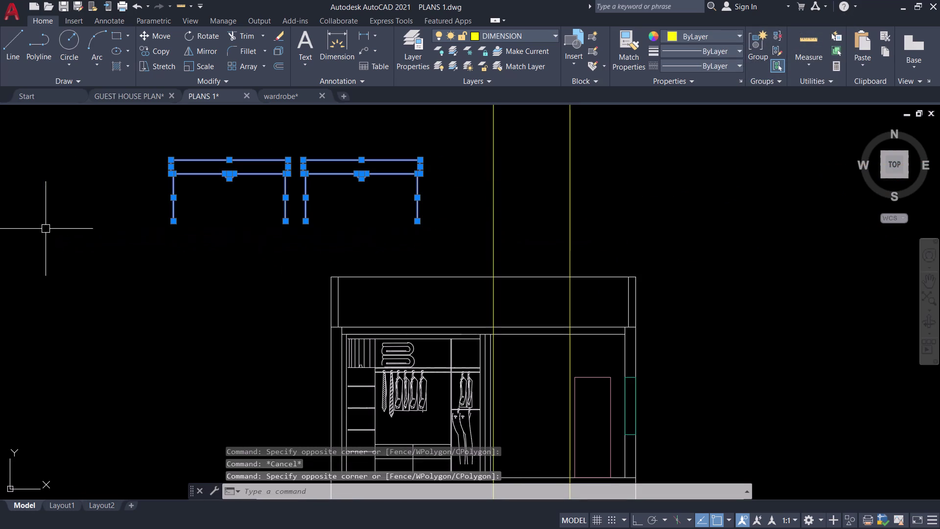
text(G)
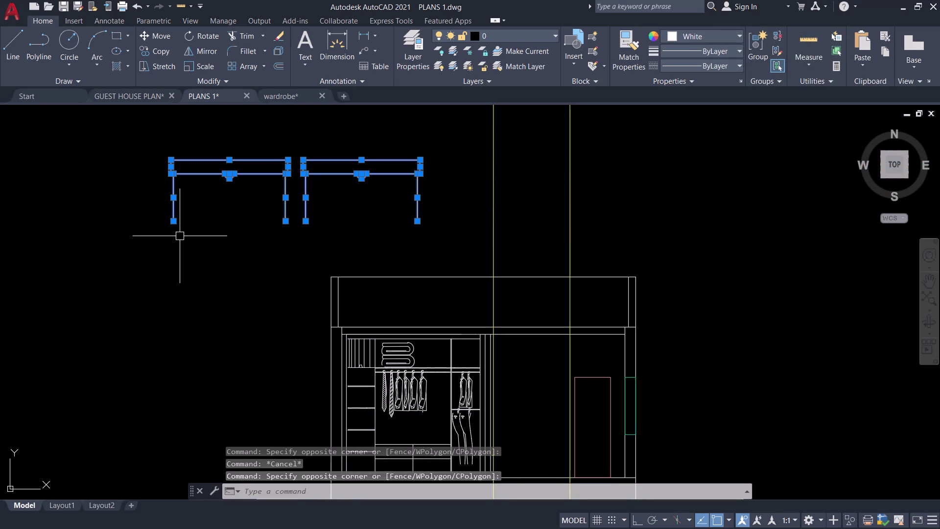
key(space)
click(305, 202)
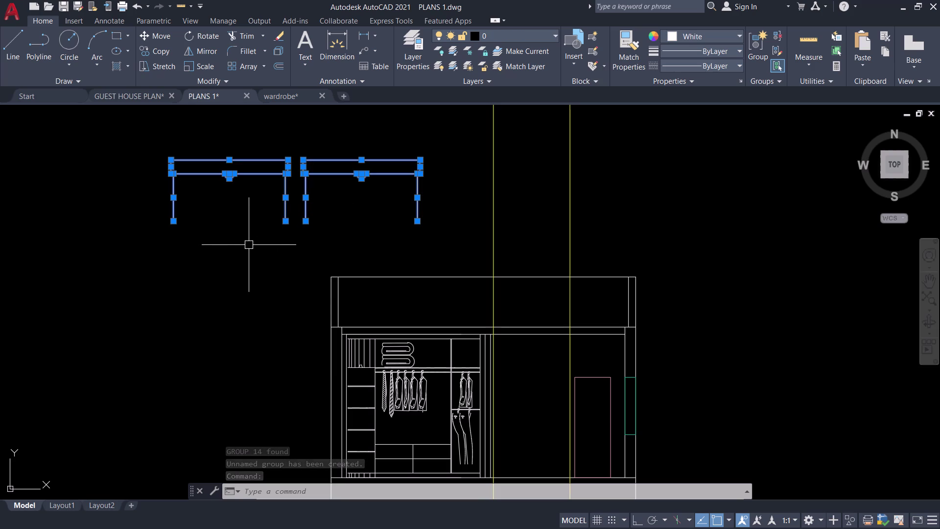
Scale the drawer group down to a smaller size.
text(SC)
key(space)
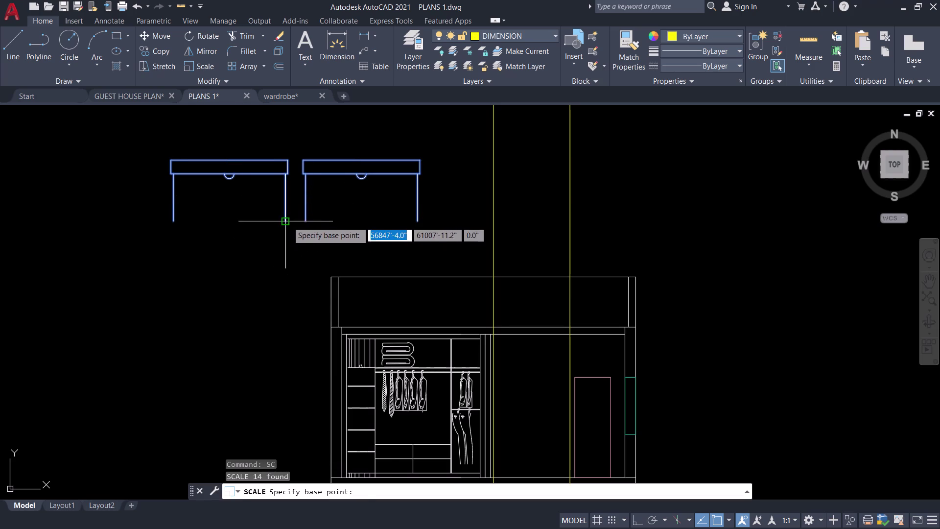
click(288, 221)
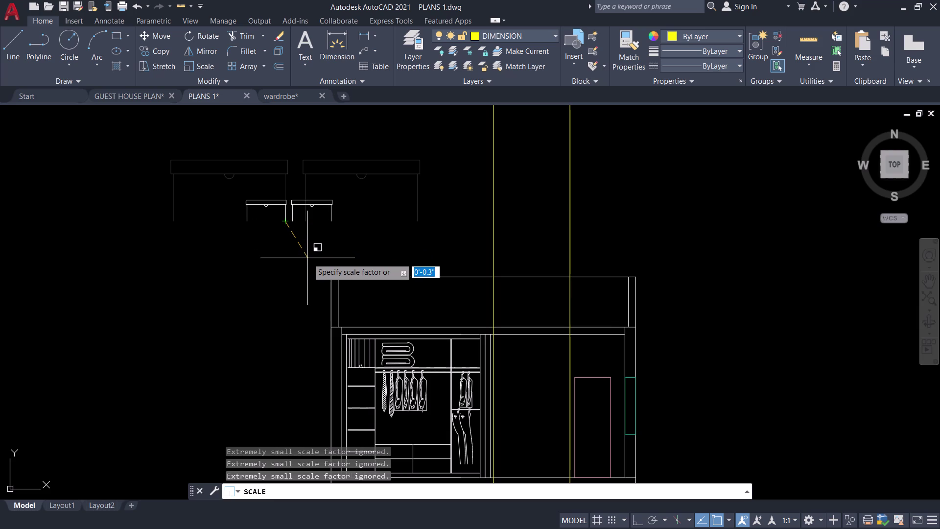
click(307, 255)
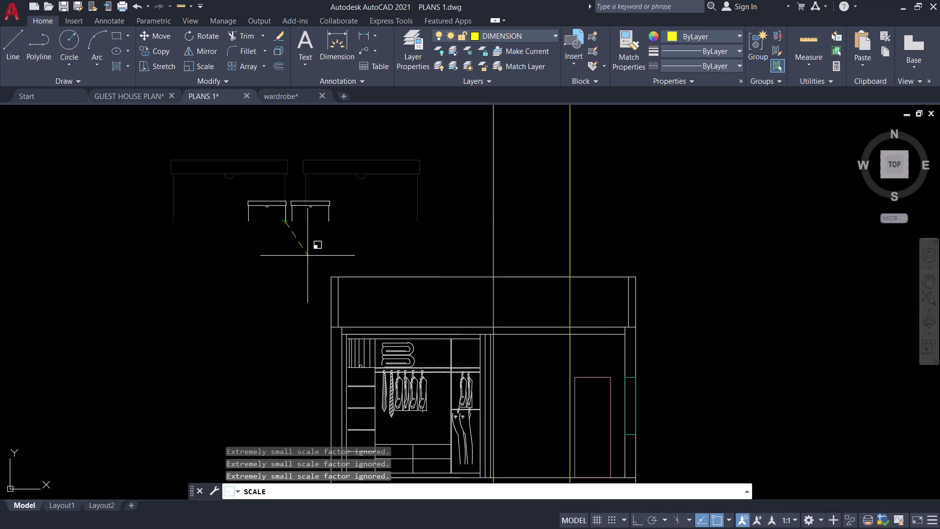
drag(343, 225, 317, 225)
click(209, 191)
Move the drawer group left of the wardrobe elevation and reselect it.
key(m)
key(space)
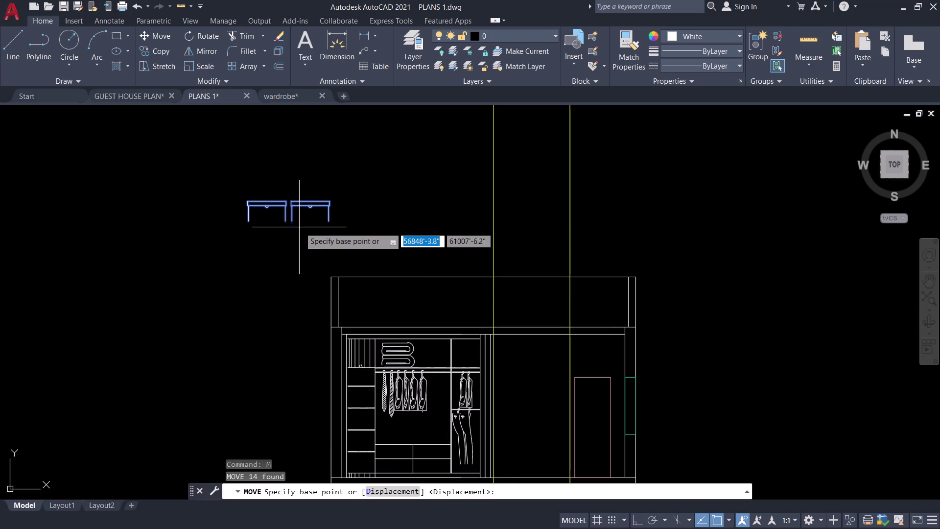
click(301, 219)
scroll(up, 3)
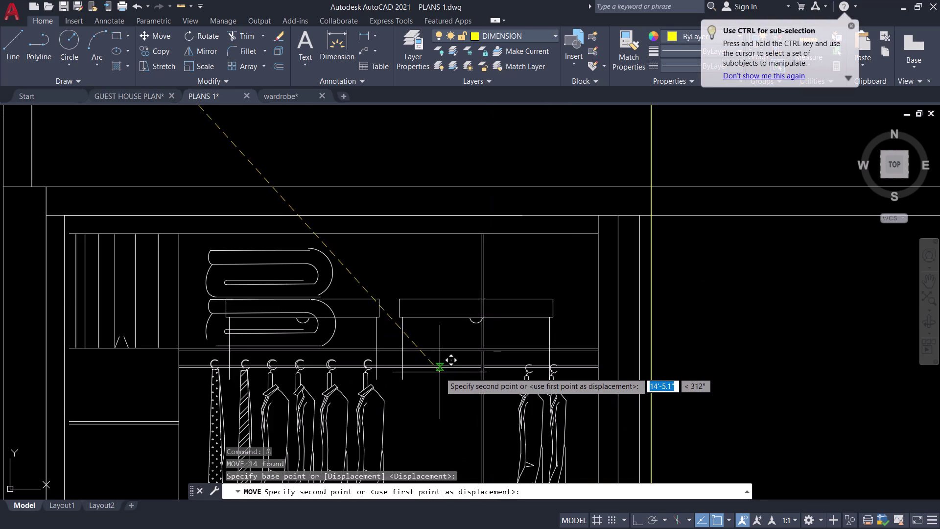
scroll(down, 3)
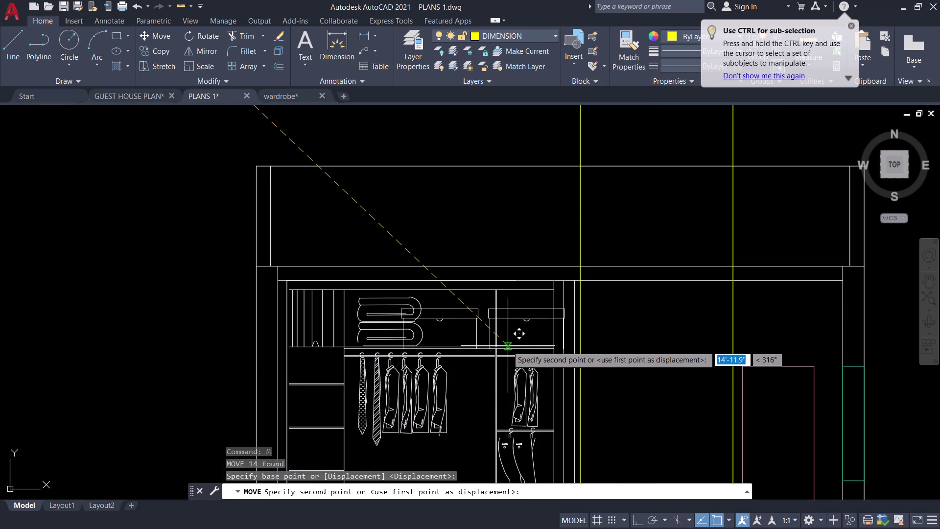
scroll(down, 3)
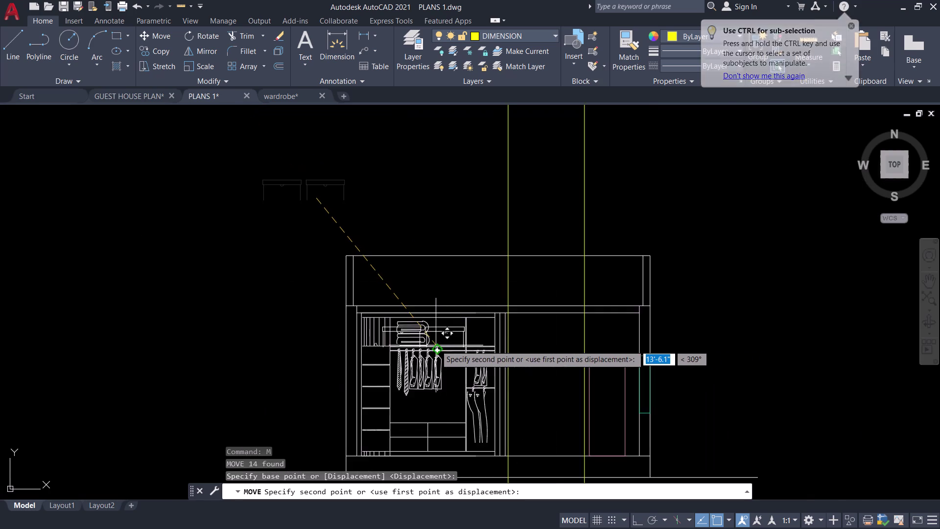
middle_drag(437, 344, 520, 330)
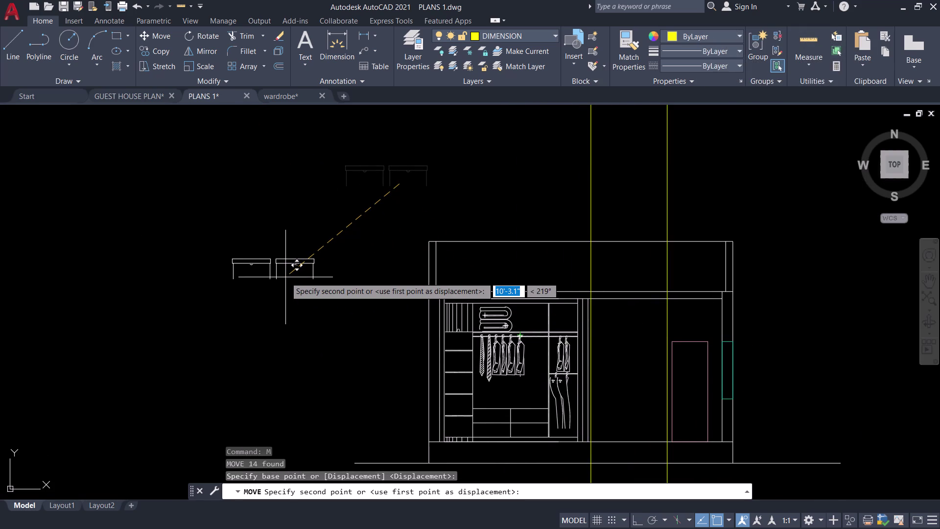
click(285, 276)
drag(334, 304, 324, 300)
drag(150, 213, 156, 212)
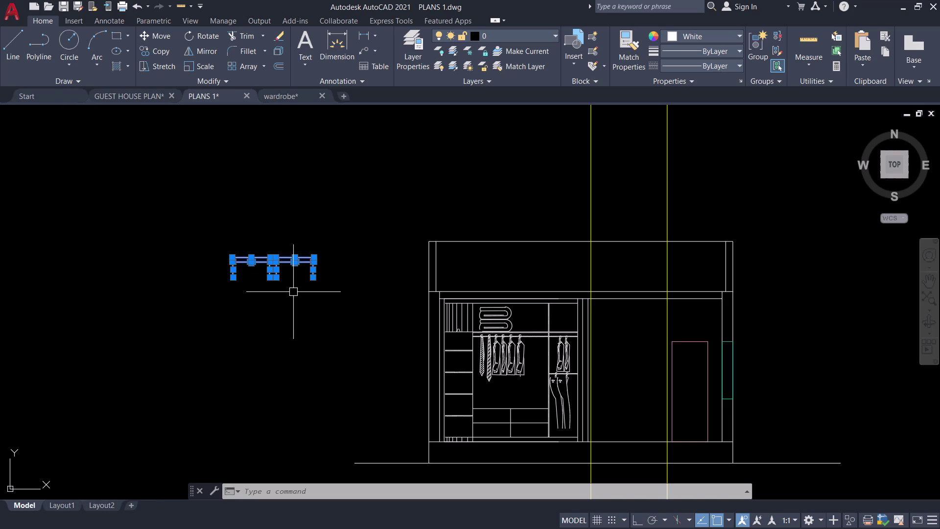
key(s)
key(c)
key(space)
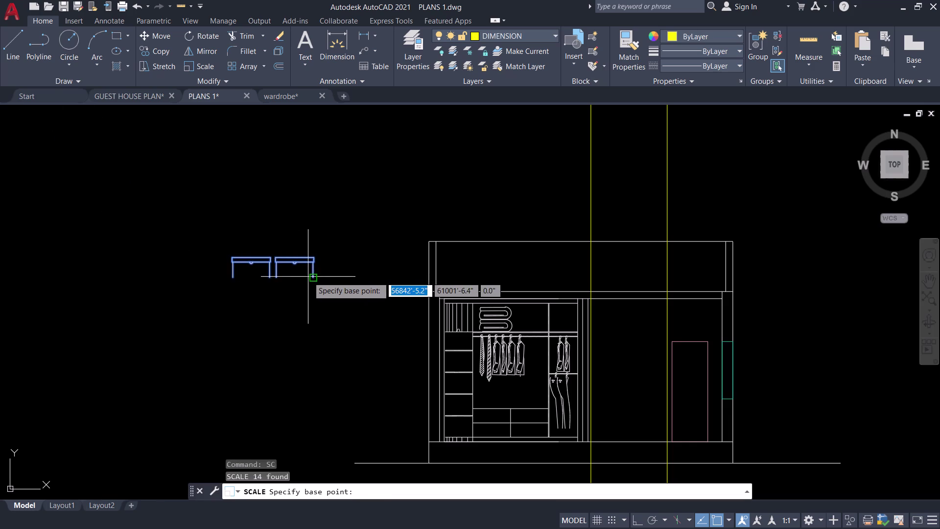
click(314, 278)
text(R)
key(space)
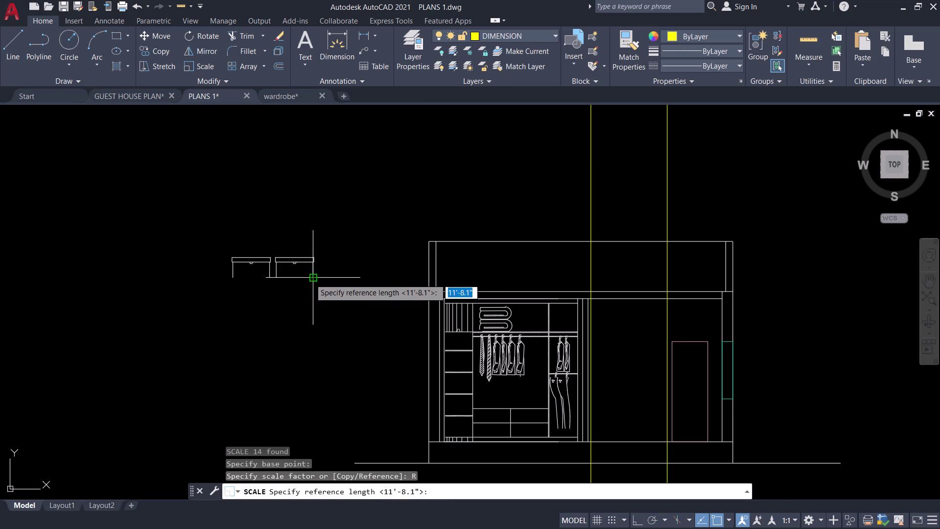
scroll(up, 3)
click(320, 275)
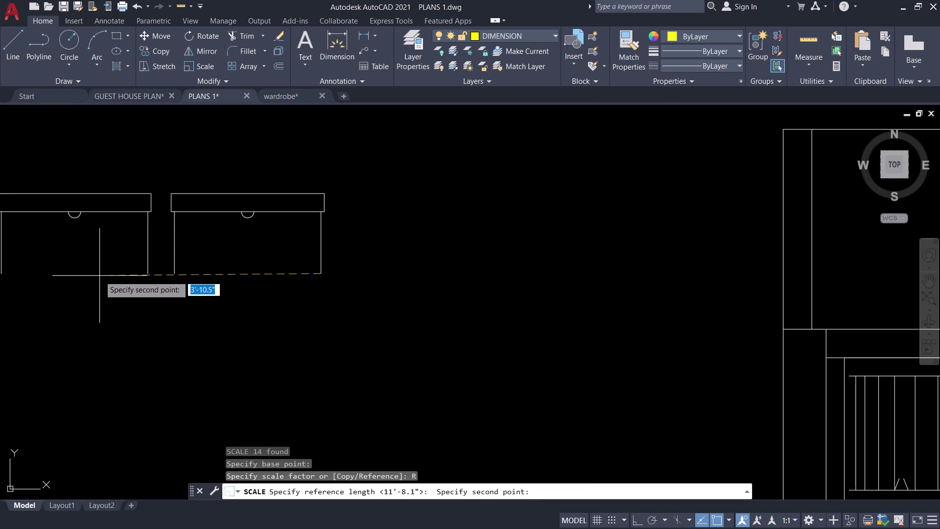
scroll(down, 3)
middle_drag(105, 275, 174, 274)
click(123, 273)
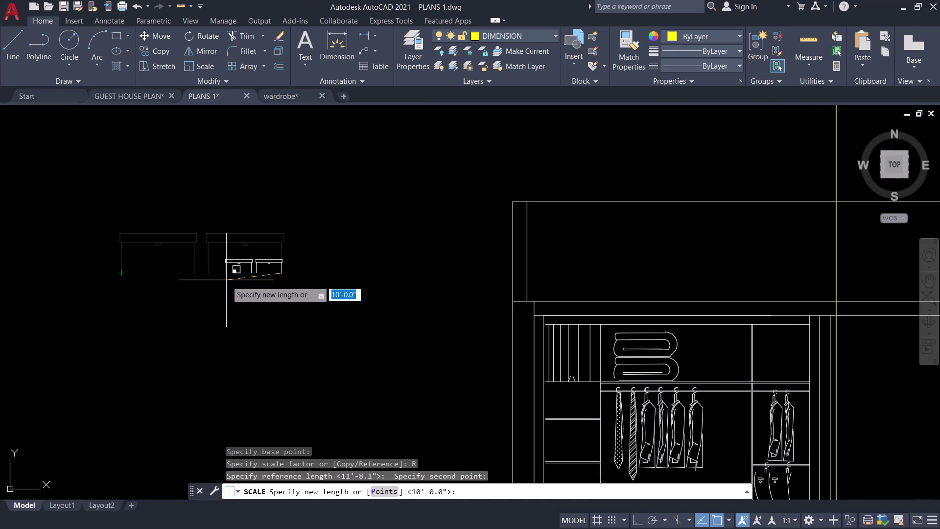
key(p)
key(space)
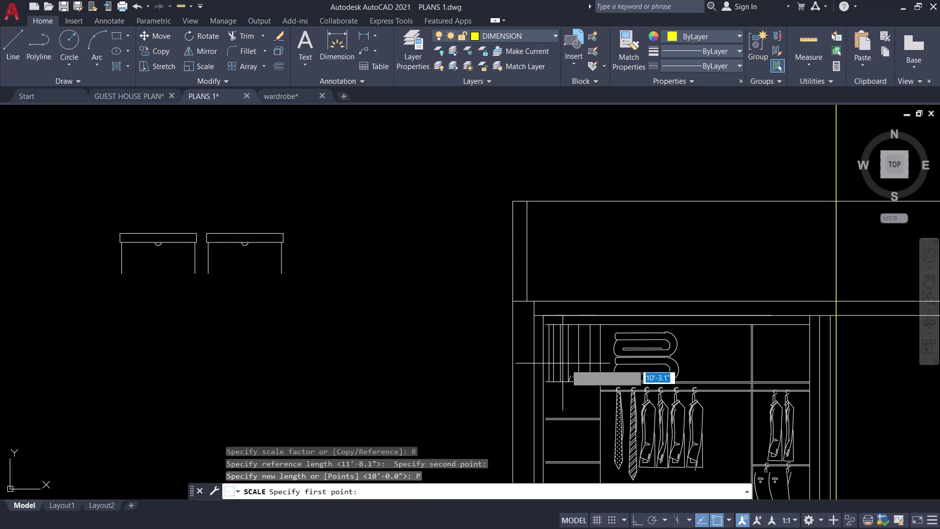
middle_drag(691, 372, 477, 352)
scroll(up, 3)
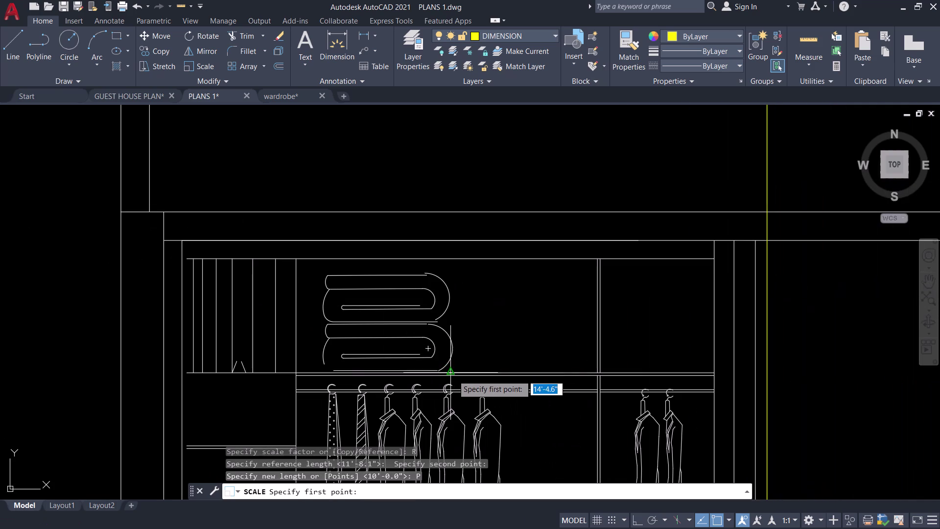
click(453, 375)
click(600, 373)
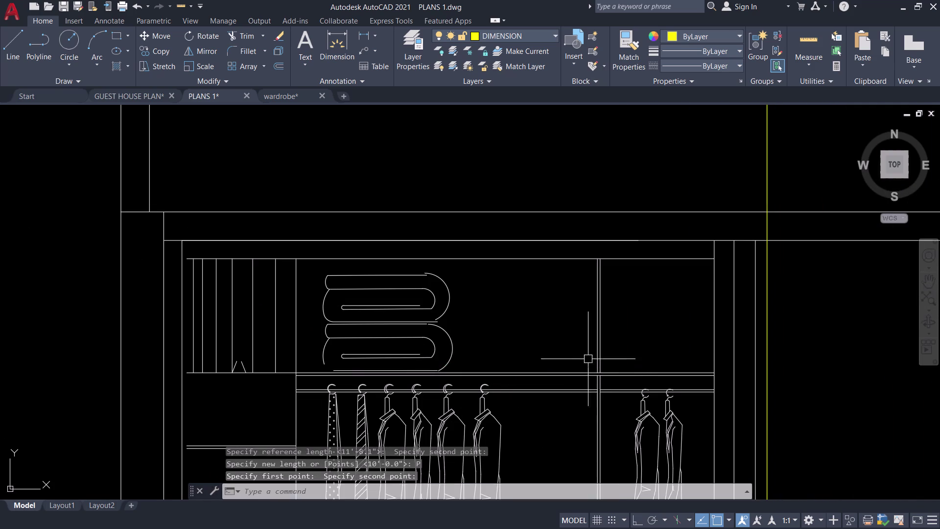
scroll(down, 3)
drag(417, 322, 379, 317)
click(164, 276)
key(m)
key(space)
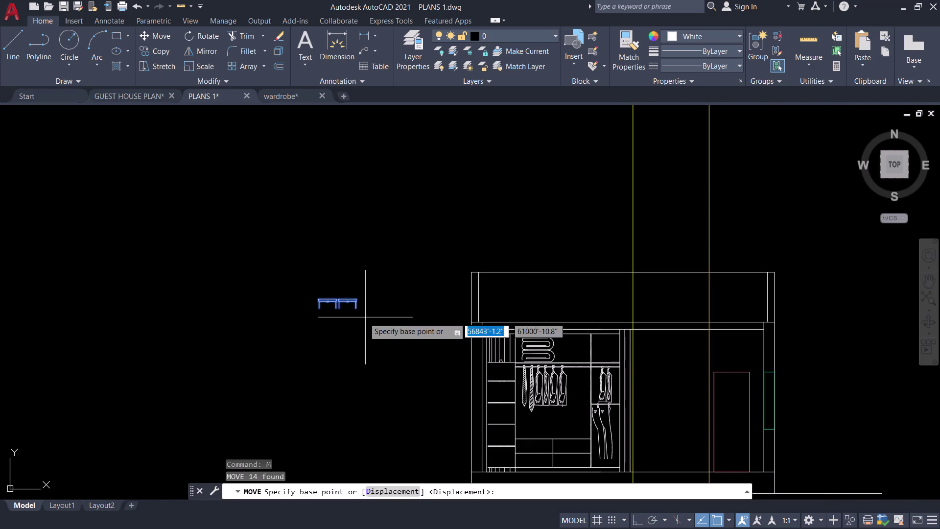
click(345, 305)
scroll(up, 3)
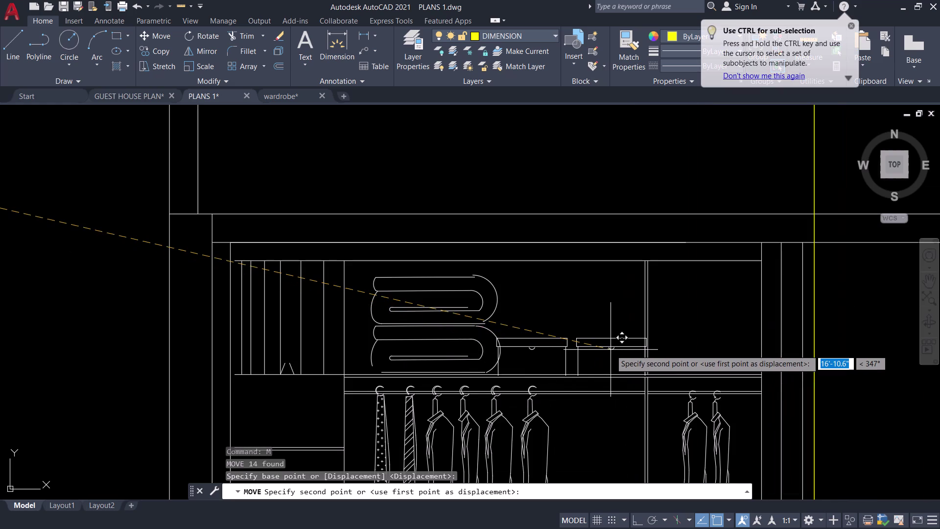
scroll(up, 3)
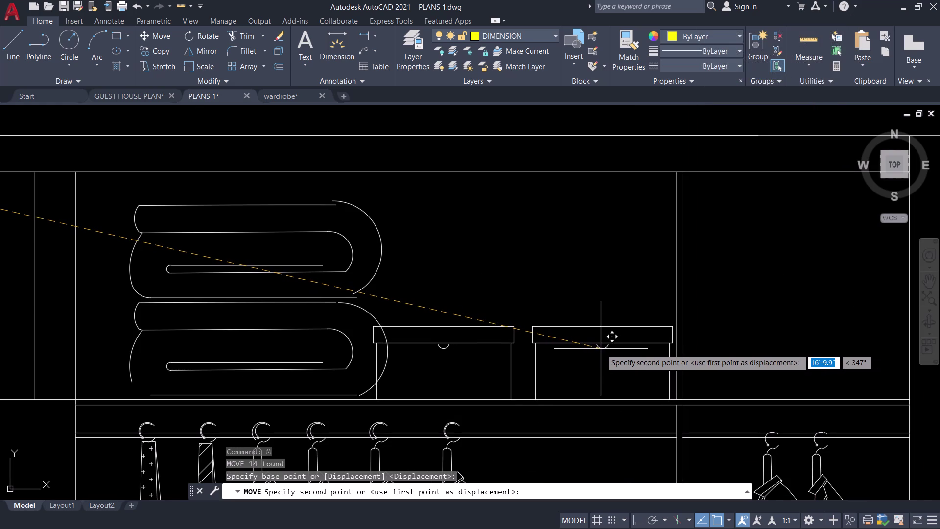
scroll(down, 3)
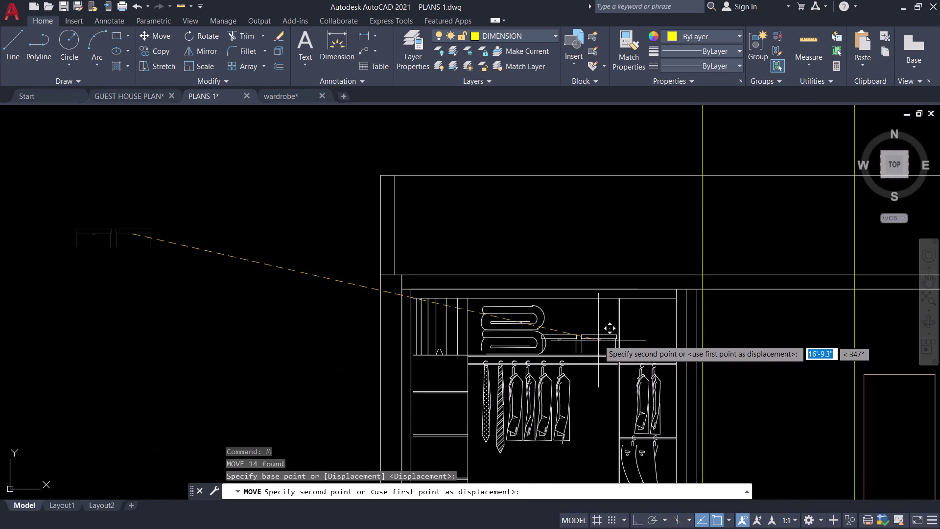
key(Escape)
Begin selecting the towel stack, starting from its bottom edge and upper lines.
drag(197, 272, 161, 262)
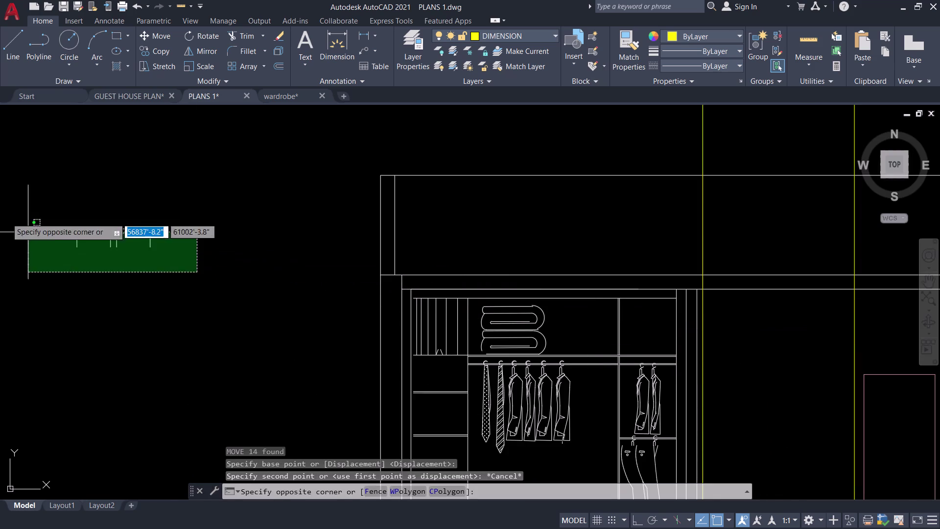
click(0, 206)
key(Escape)
scroll(up, 3)
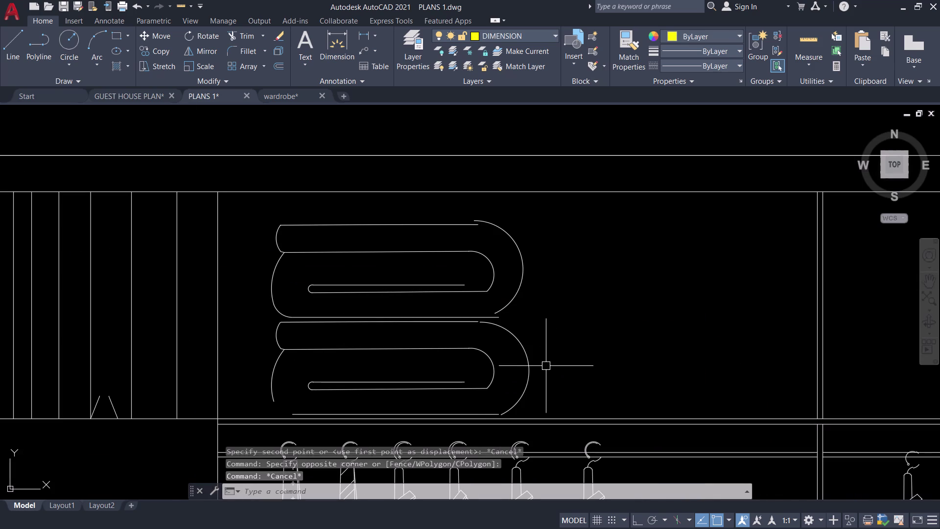
click(482, 411)
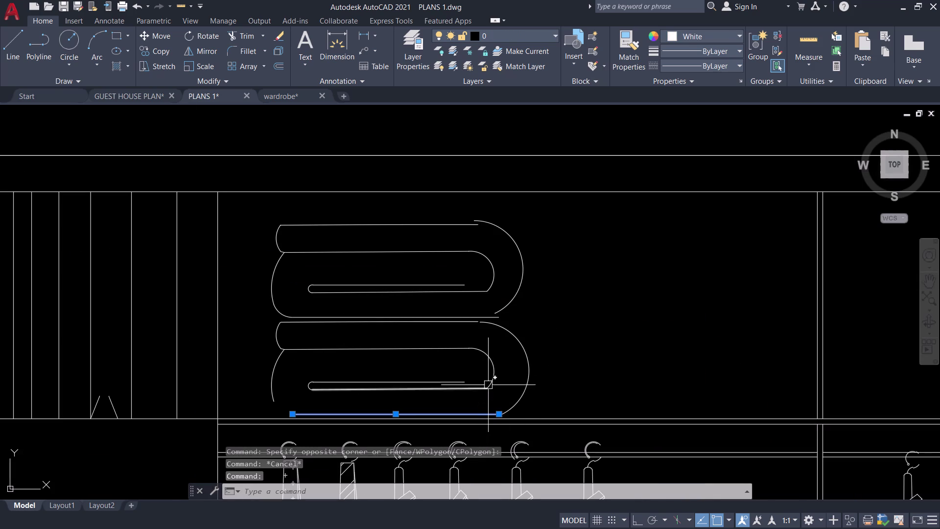
click(488, 385)
drag(555, 367, 524, 357)
click(324, 246)
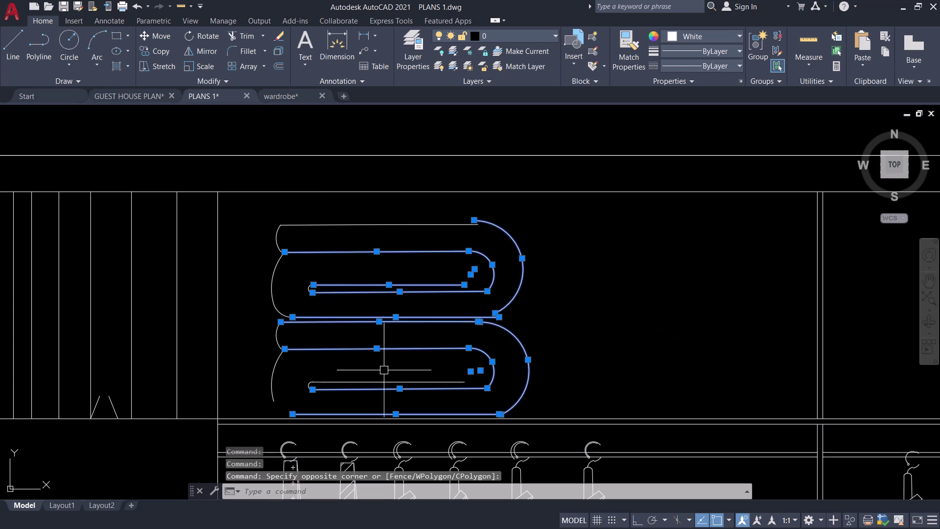
Add the towels' left ends and remaining outlines, undoing an accidental edit.
click(381, 381)
drag(296, 380, 266, 356)
click(260, 340)
drag(299, 298, 287, 292)
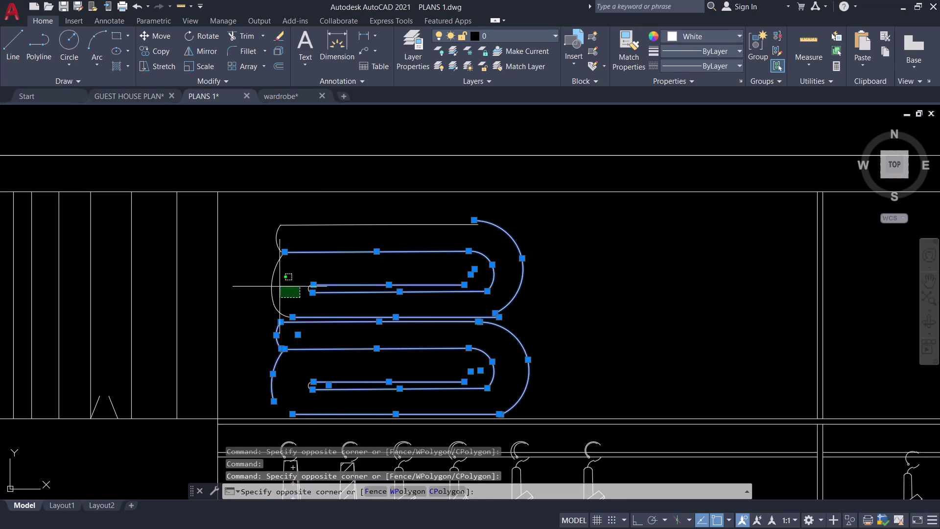
drag(287, 292, 239, 250)
drag(302, 245, 260, 226)
drag(371, 254, 369, 223)
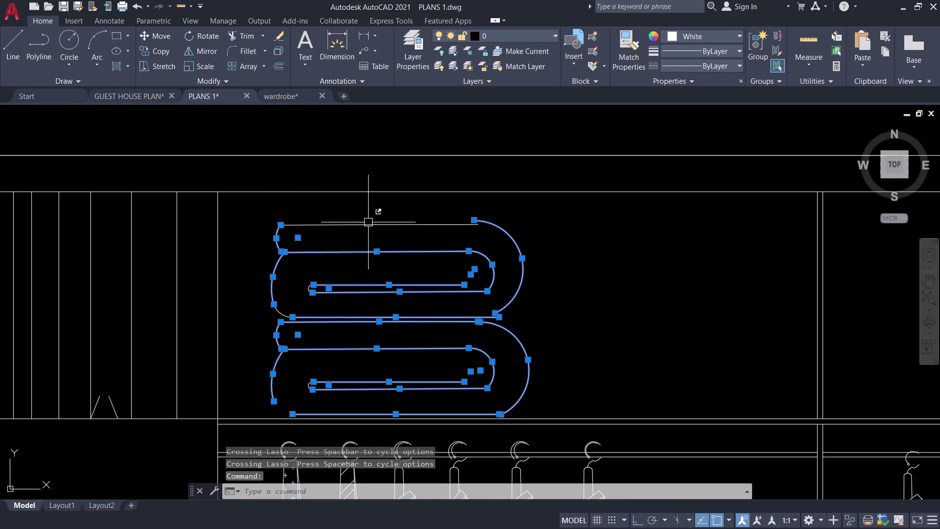
drag(368, 222, 367, 216)
key(ctrl+z)
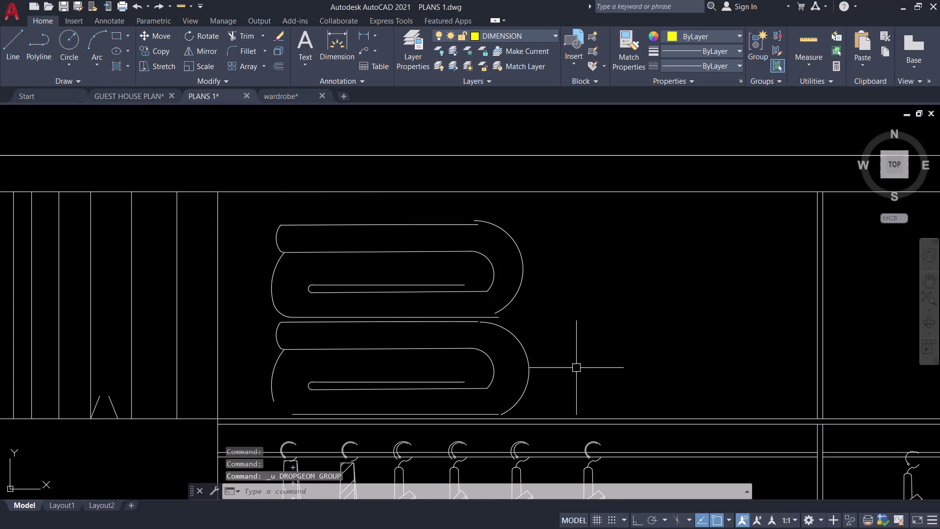
Reselect the whole towel stack, including the lower towel's left end.
drag(579, 372, 536, 366)
click(285, 300)
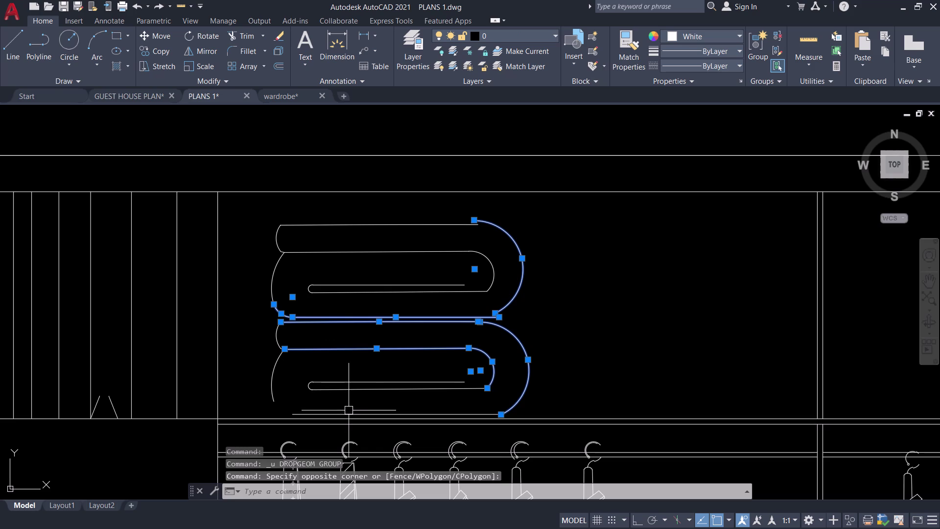
click(349, 411)
drag(359, 399, 356, 393)
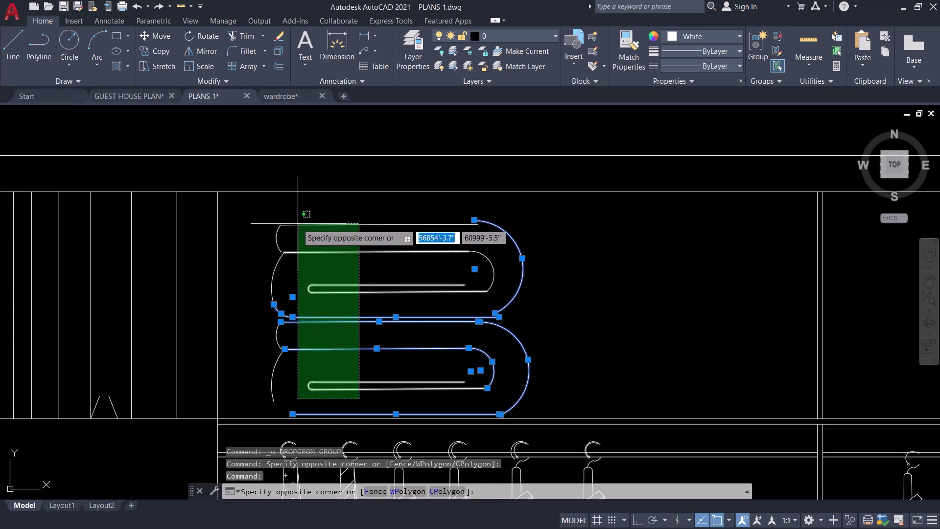
click(284, 218)
drag(280, 401, 276, 399)
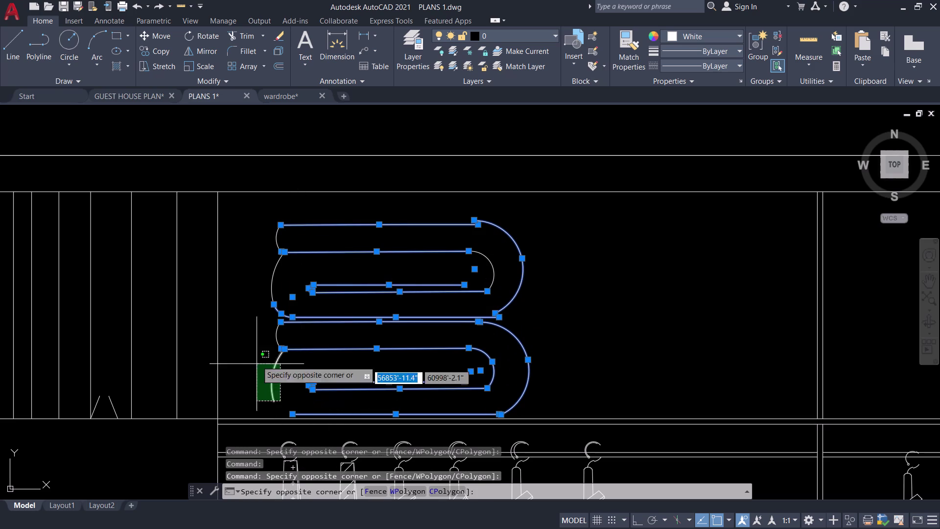
click(261, 236)
drag(493, 304, 492, 304)
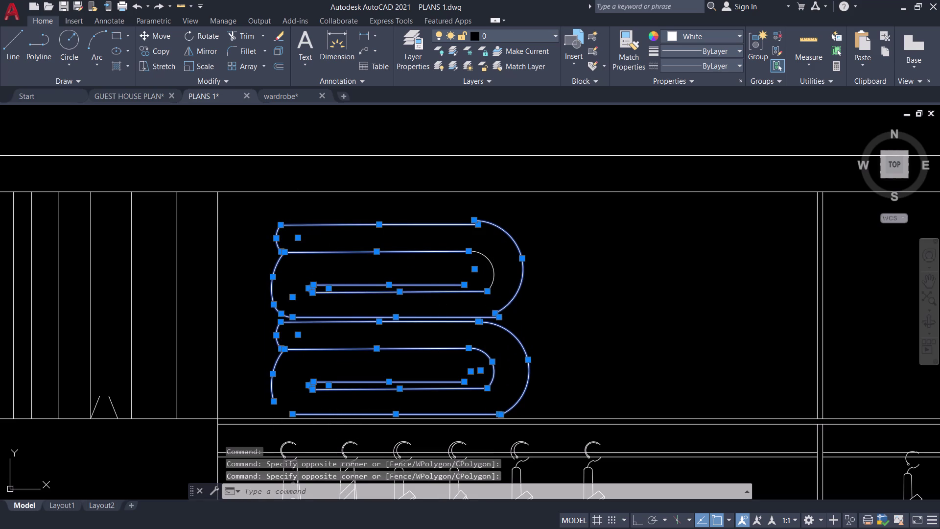
drag(493, 304, 493, 299)
click(464, 232)
Group the towel lines and move the stack about 4 inches left.
text(G)
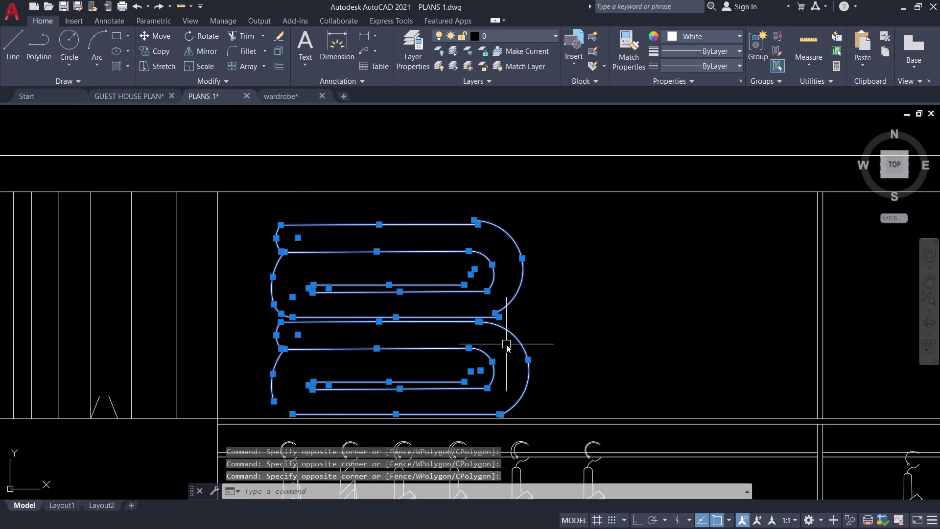
key(space)
click(454, 319)
key(m)
key(space)
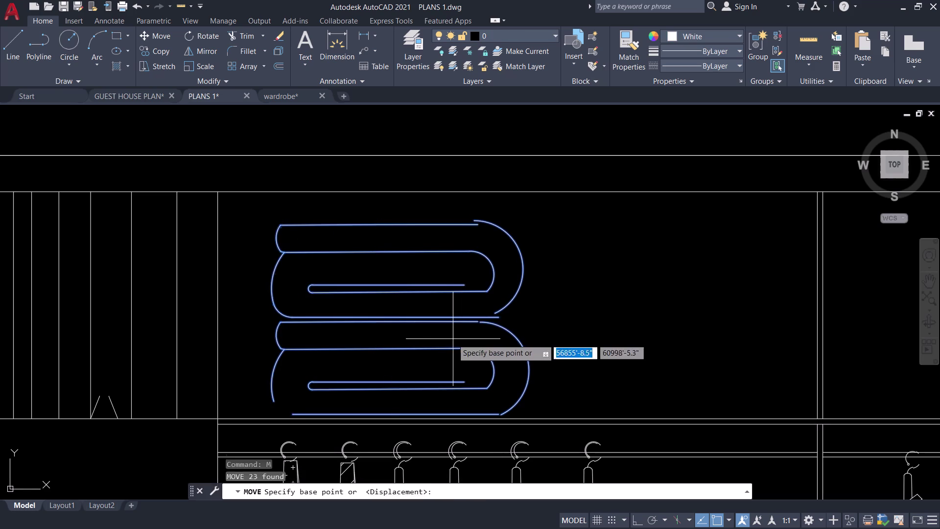
click(450, 339)
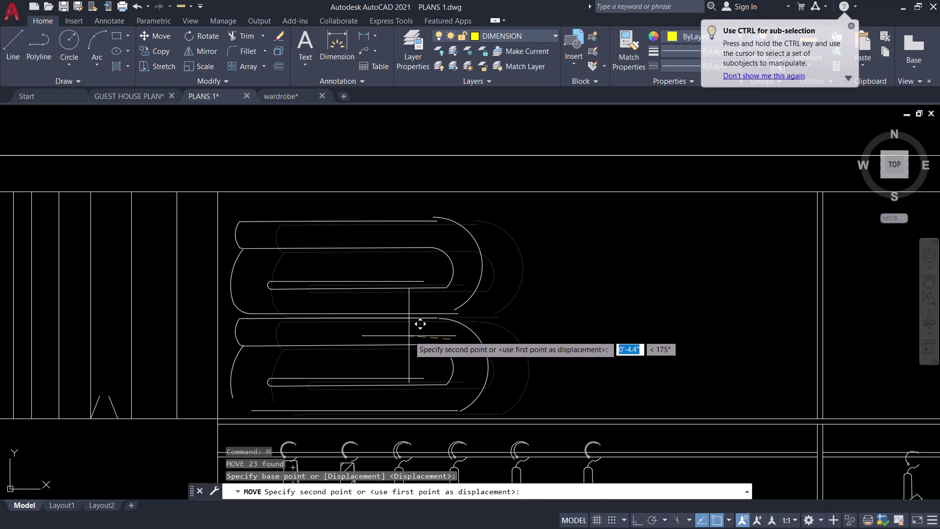
click(408, 335)
Select the two storage boxes and start moving them.
scroll(down, 3)
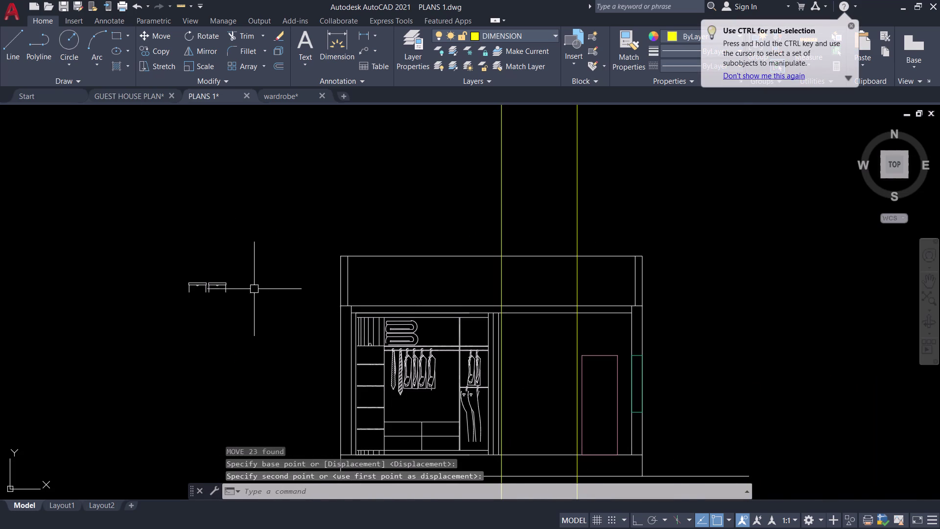
click(252, 291)
click(125, 266)
key(m)
key(space)
scroll(up, 3)
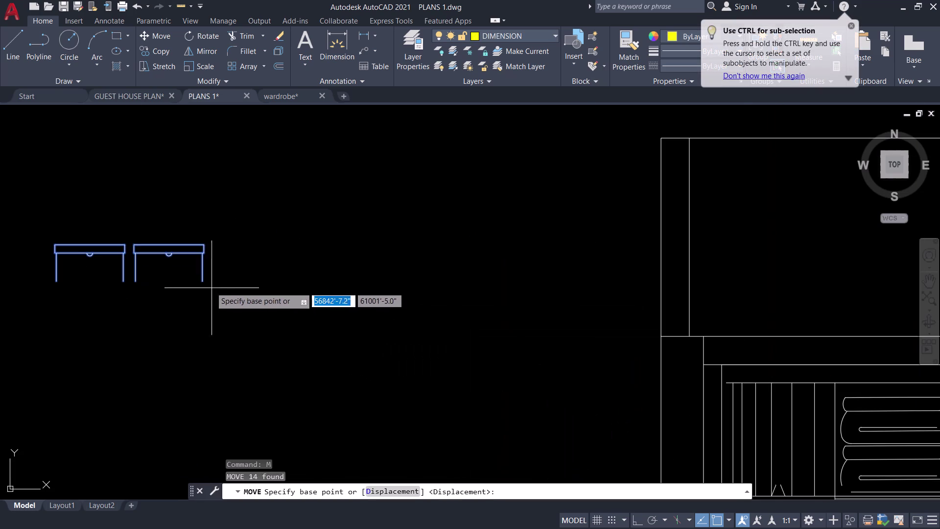
Drop the two storage boxes onto the wardrobe's top shelf.
click(205, 279)
scroll(down, 3)
scroll(up, 3)
scroll(up, 3)
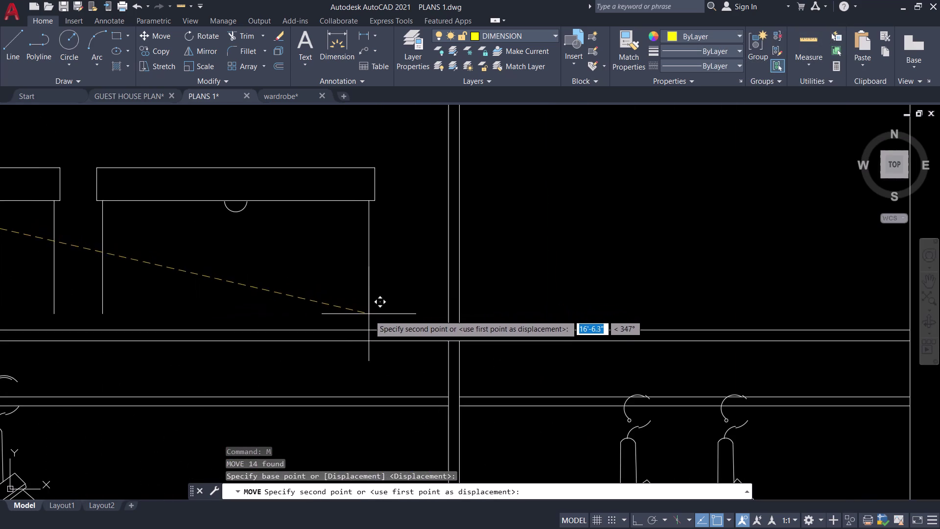
click(374, 330)
scroll(down, 3)
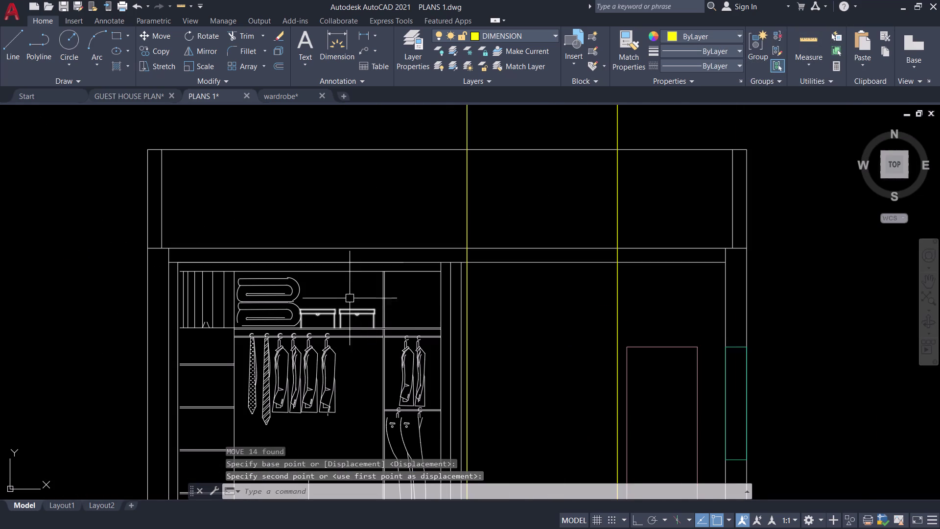
scroll(up, 3)
Snap the boxes exactly onto the shelf beside the towels, then save PLANS 1.
click(360, 313)
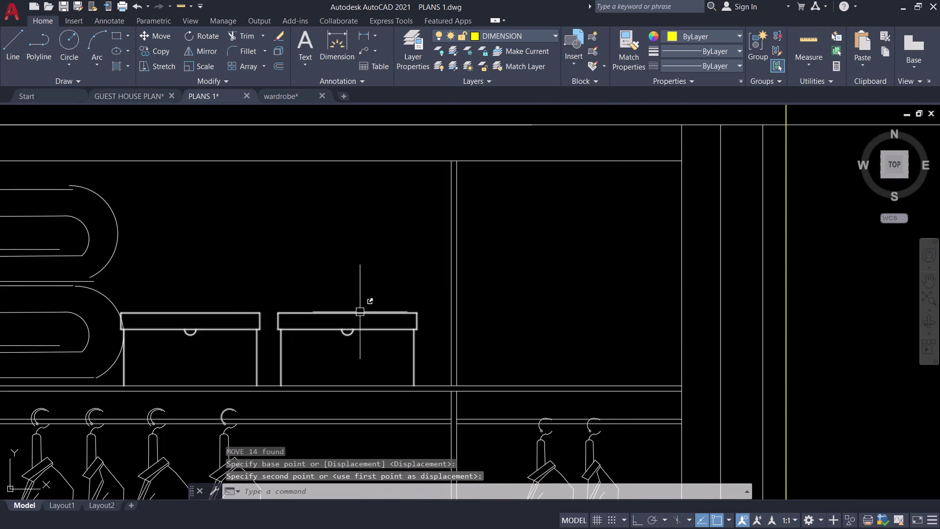
key(m)
key(space)
click(417, 385)
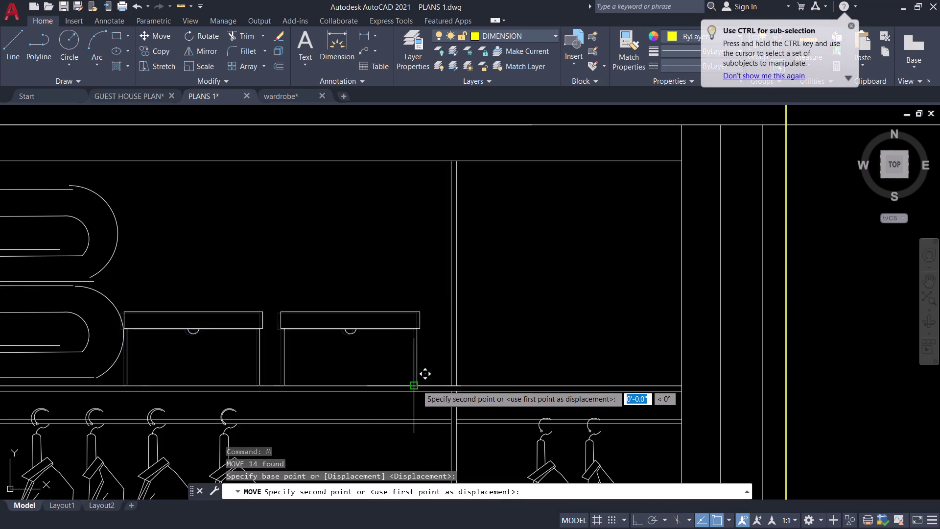
click(430, 384)
scroll(down, 3)
scroll(down, 3)
middle_drag(384, 288, 396, 282)
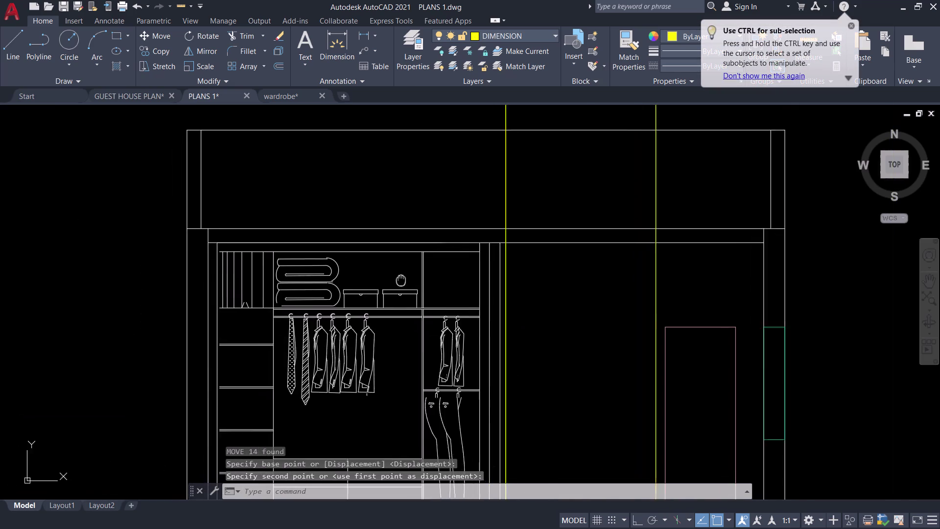
middle_drag(395, 282, 436, 261)
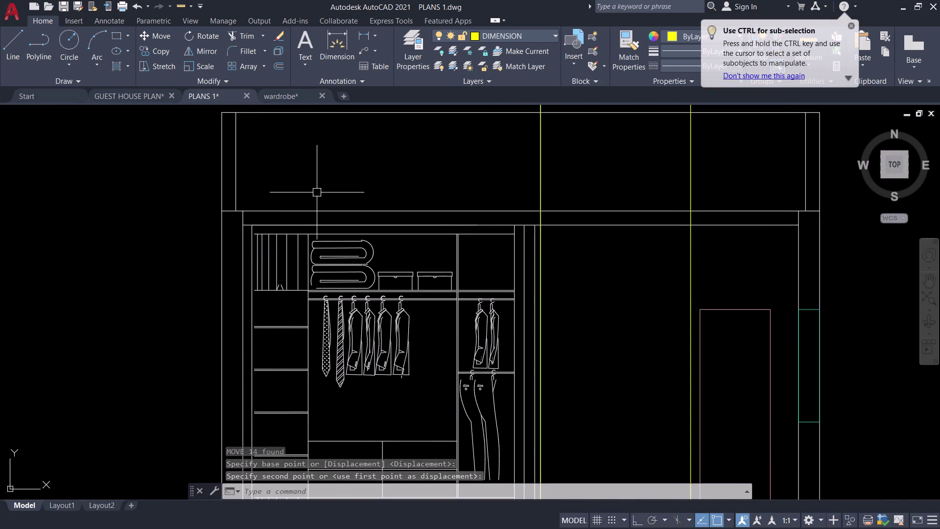
key(ctrl+s)
Browse the wardrobe library, then pan the PLANS 1 wardrobe elevation upward.
click(285, 98)
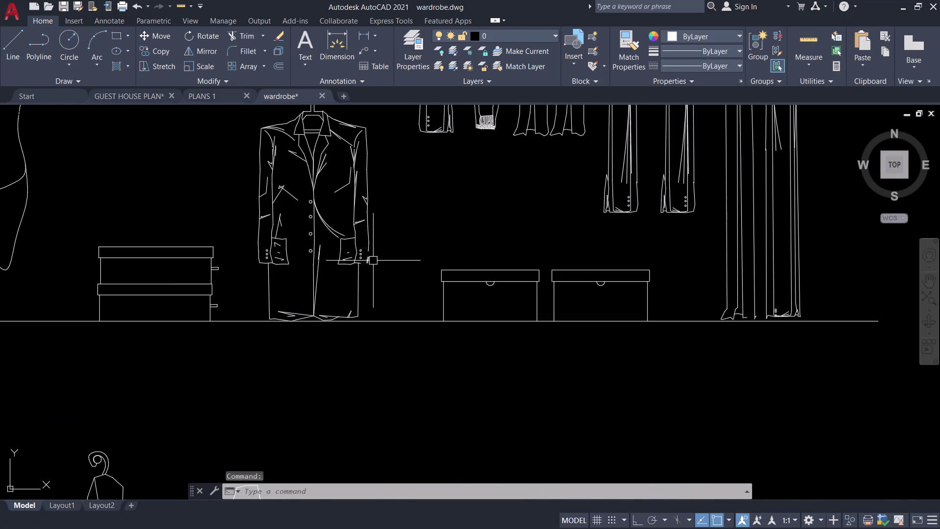
scroll(down, 3)
middle_drag(268, 372, 491, 280)
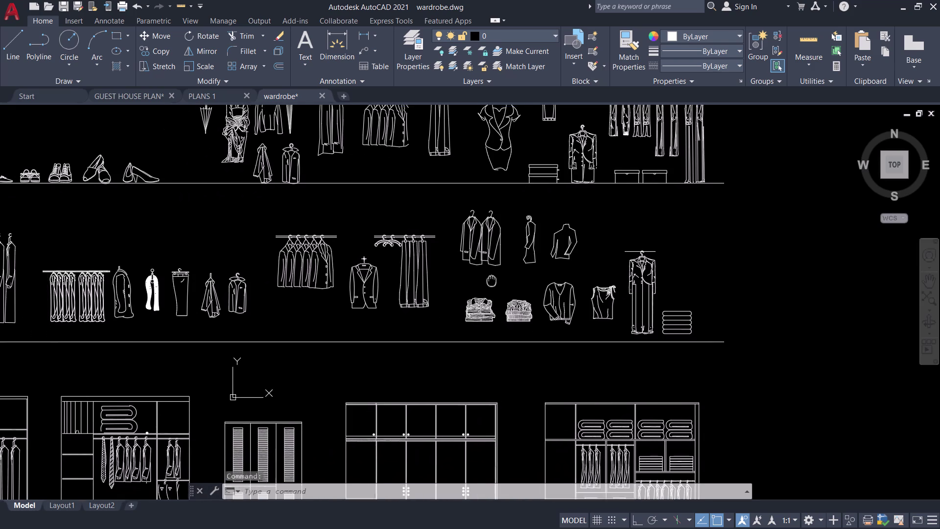
middle_drag(492, 280, 500, 278)
click(211, 94)
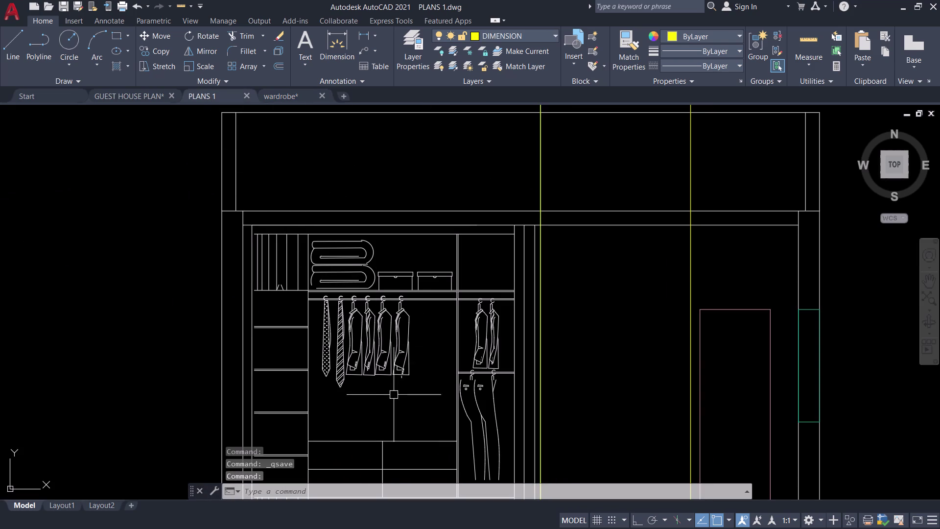
middle_drag(393, 401, 405, 284)
middle_drag(406, 282, 408, 277)
middle_click(410, 274)
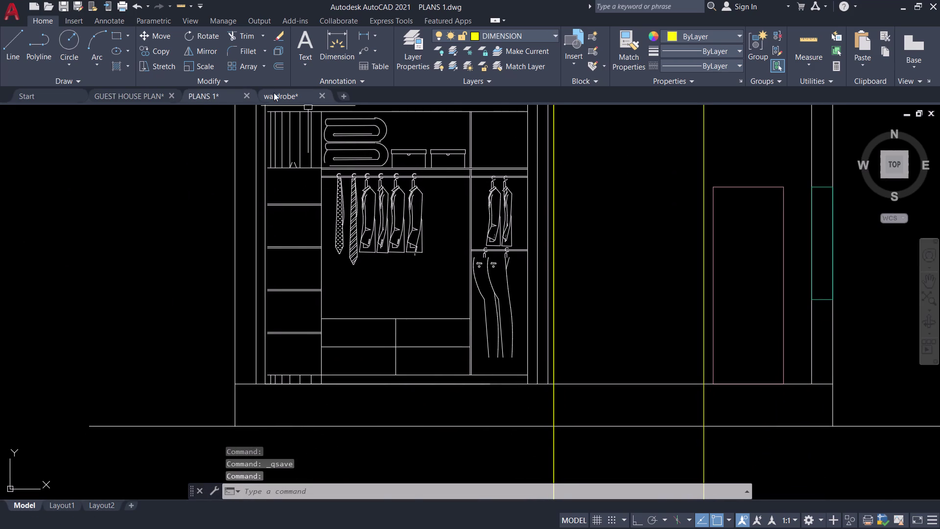
Select and copy the folded shirt and sweater stacks in the wardrobe file.
click(276, 95)
scroll(up, 3)
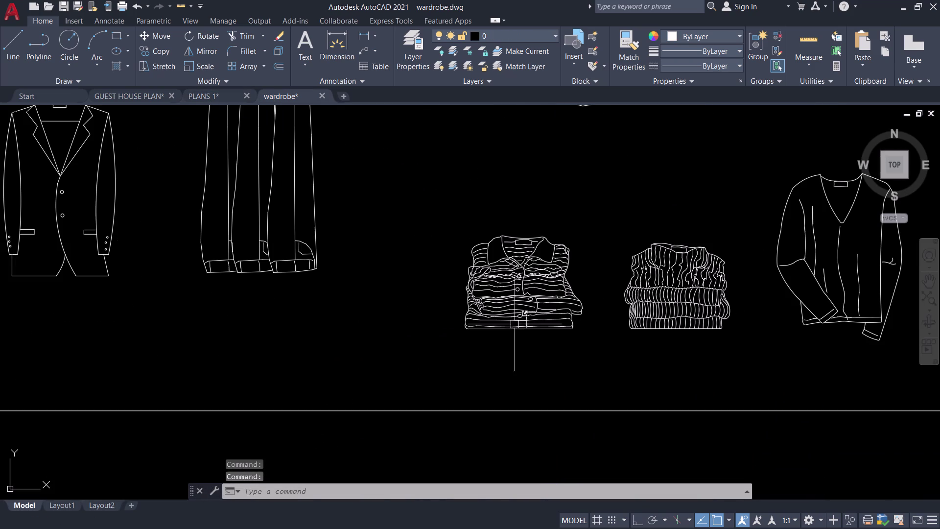
click(727, 341)
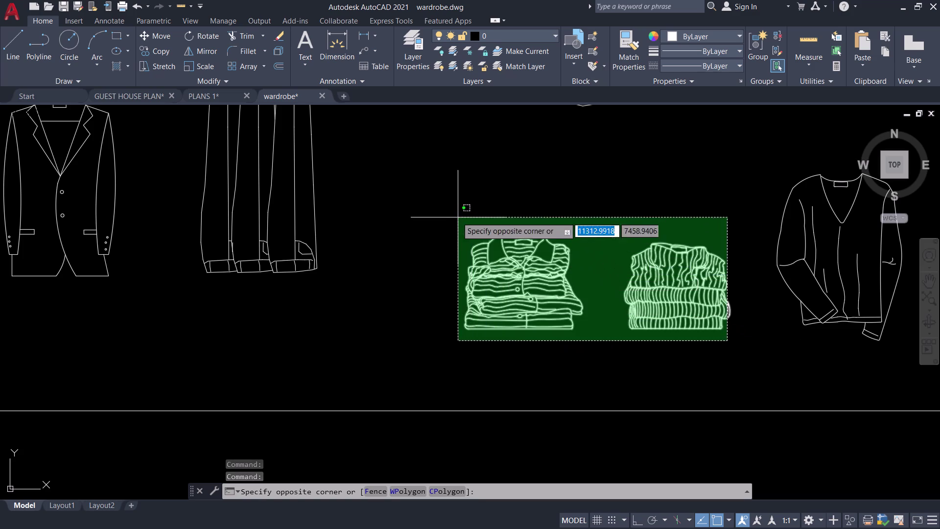
click(424, 197)
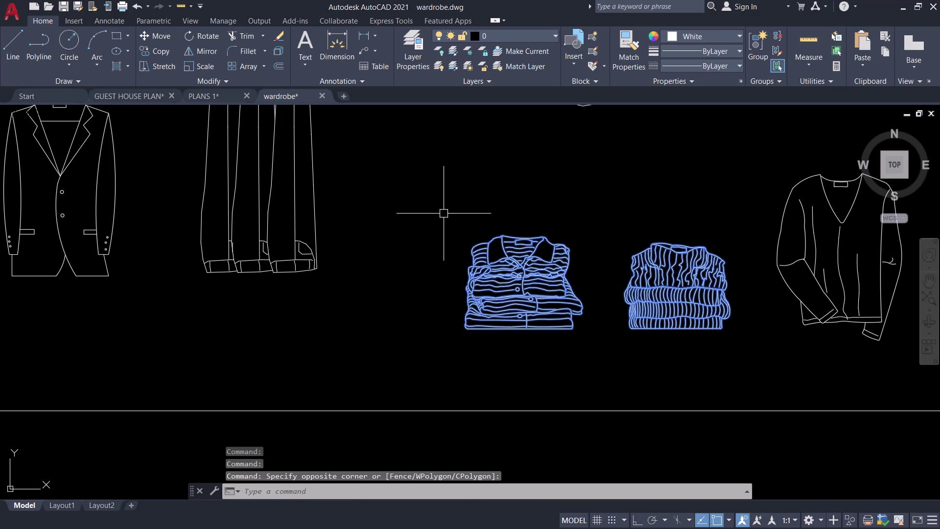
key(ctrl+c)
Paste the folded clothes into PLANS 1 above the floor plan and group them.
click(207, 97)
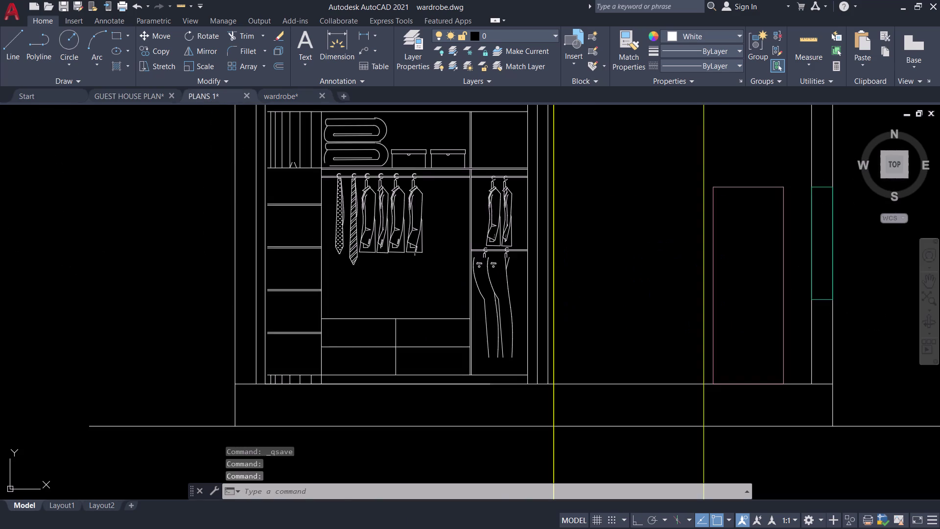
scroll(down, 3)
key(ctrl+v)
scroll(down, 3)
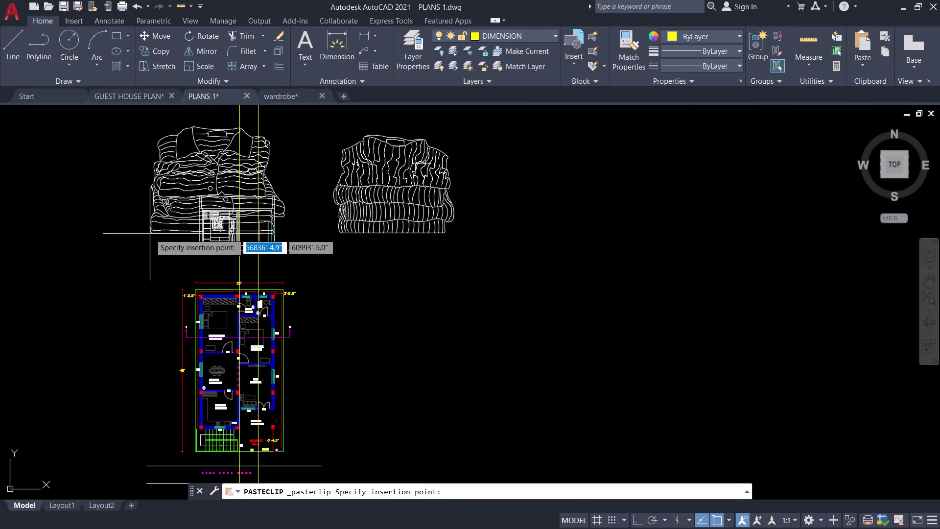
click(290, 227)
drag(456, 254, 429, 250)
click(240, 130)
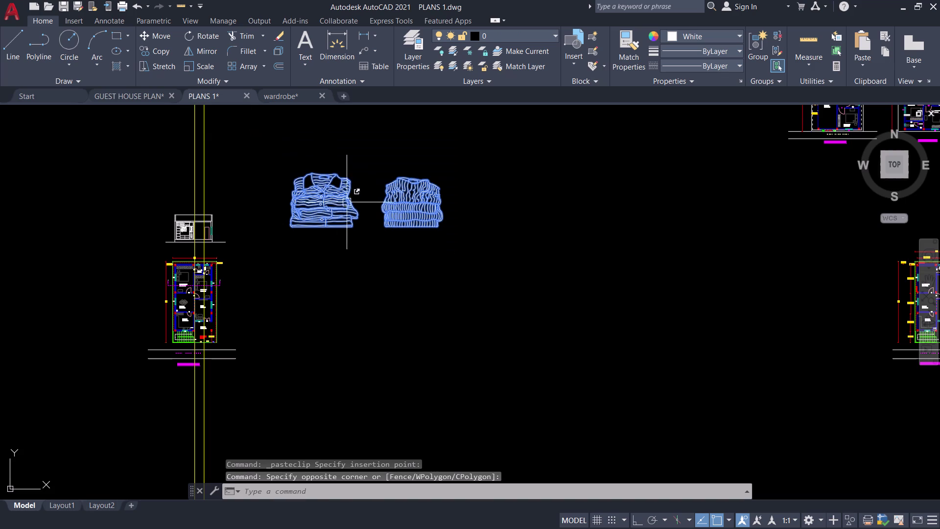
text(G)
key(space)
drag(466, 270, 458, 265)
click(381, 167)
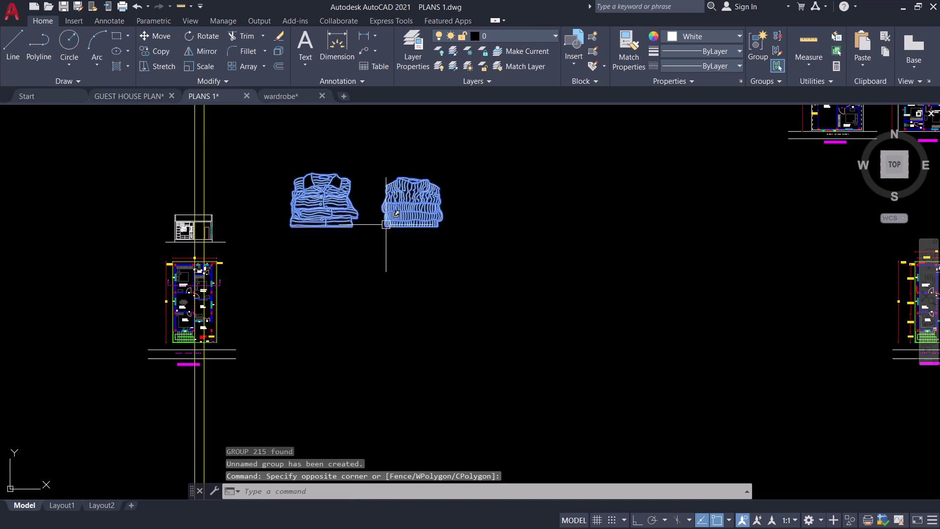
Scale the clothes group by reference so its width matches the wardrobe shelf.
text(SC)
key(space)
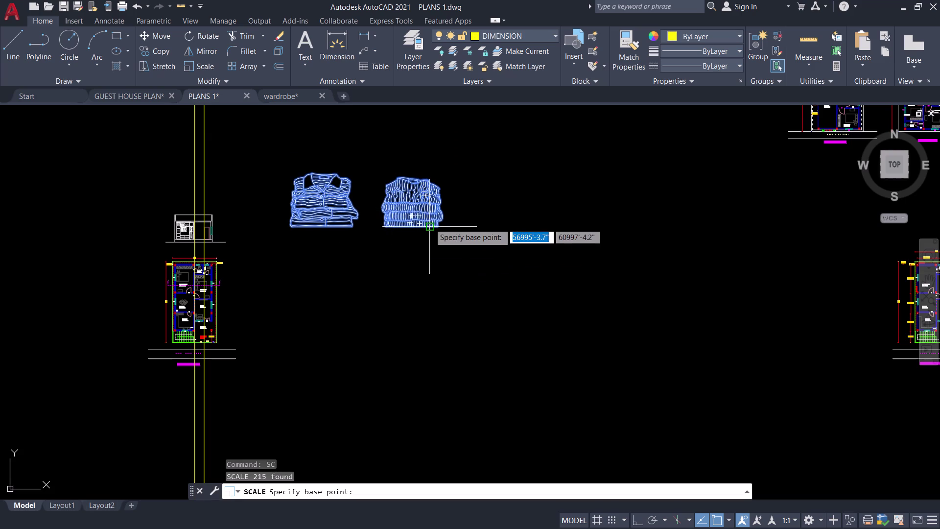
click(434, 225)
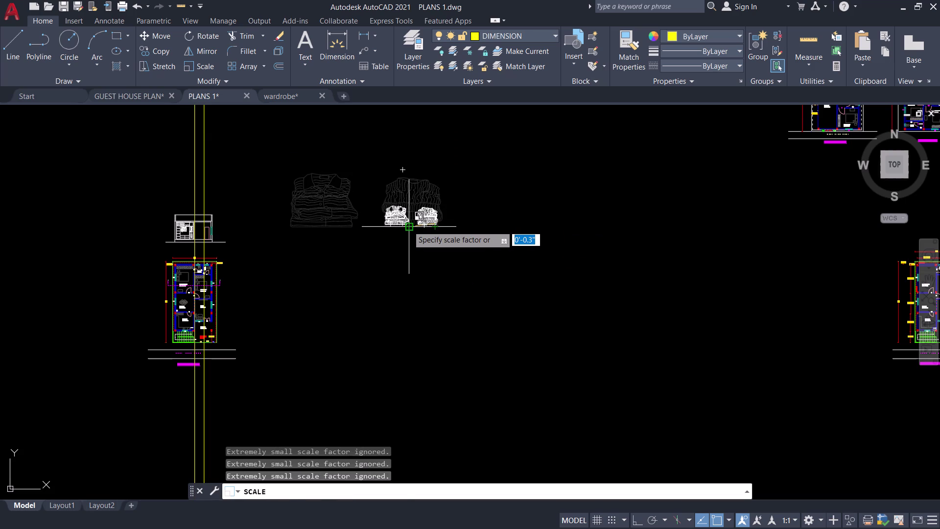
text(R)
key(space)
click(435, 227)
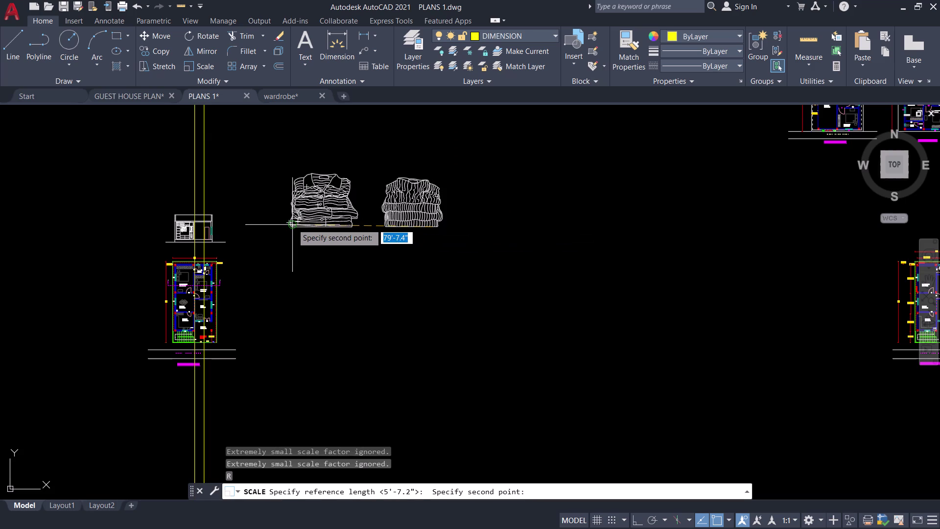
click(292, 224)
text(P)
key(space)
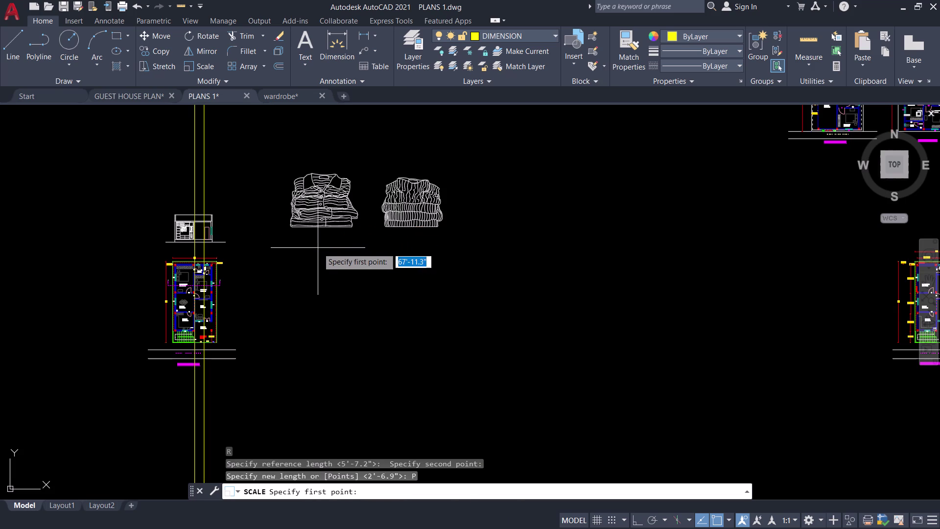
scroll(up, 3)
middle_drag(184, 222, 215, 292)
scroll(up, 3)
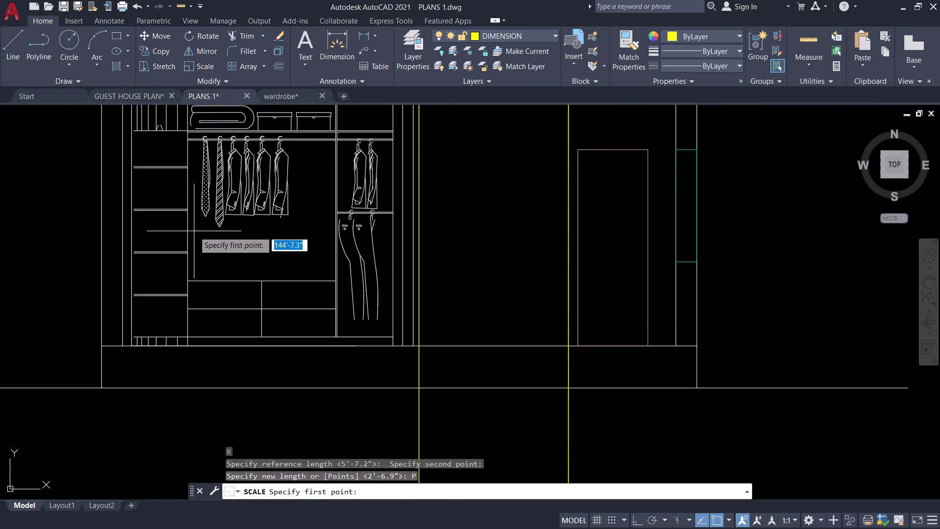
scroll(up, 3)
drag(331, 329, 325, 327)
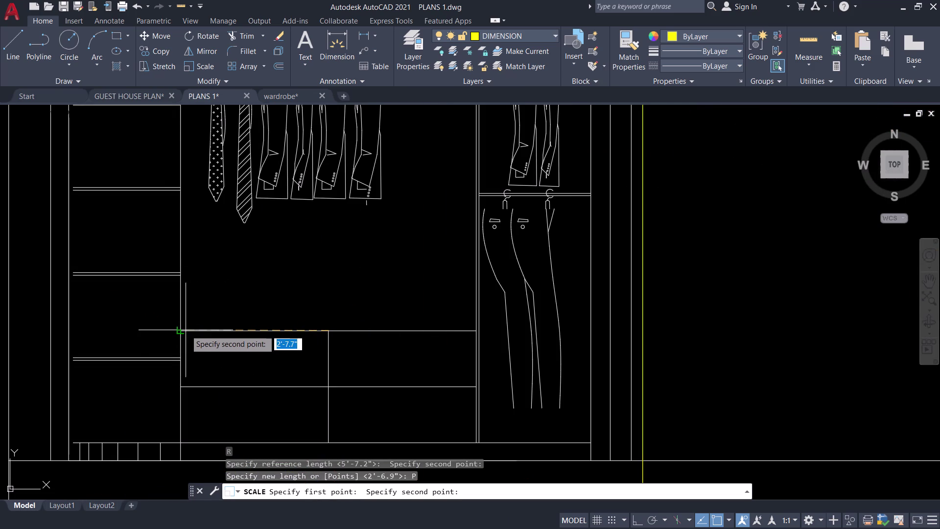
click(180, 330)
scroll(down, 3)
scroll(down, 3)
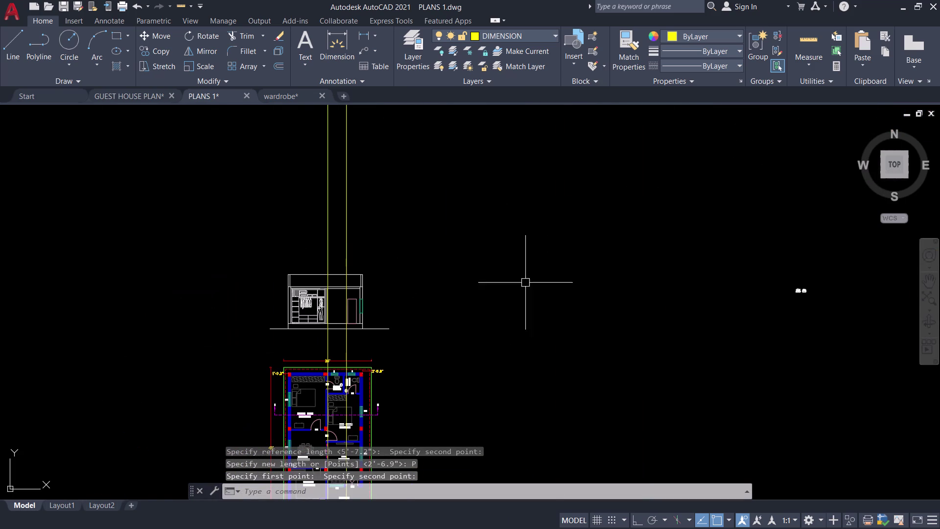
Select the shrunken clothes group and start moving it from a base point on the clothes.
drag(809, 318, 789, 305)
click(738, 248)
text(M)
key(space)
click(806, 293)
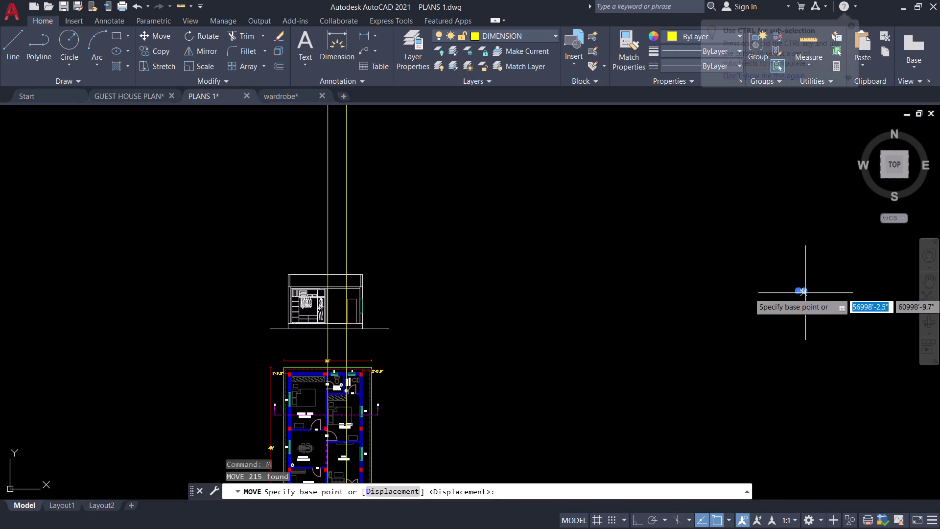
Drop the folded clothes group onto the wardrobe shelf under the hanging jackets.
scroll(up, 3)
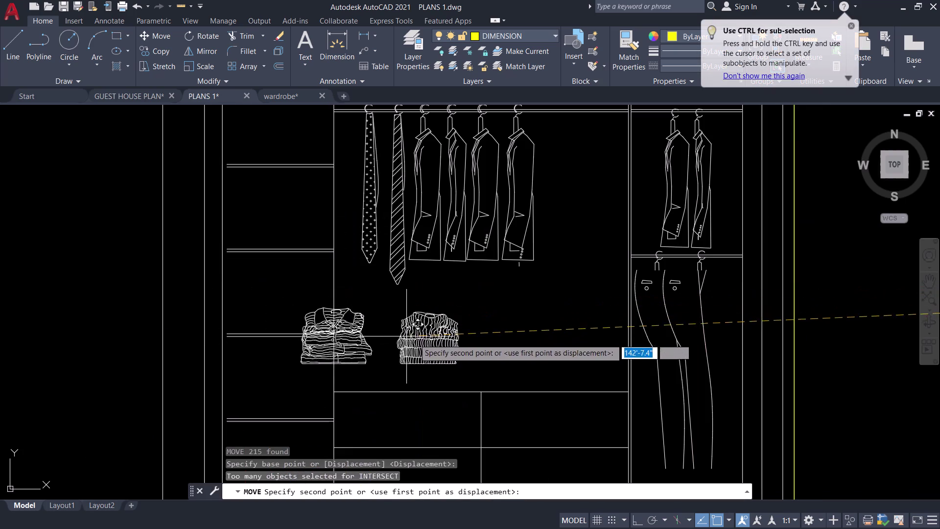
scroll(up, 3)
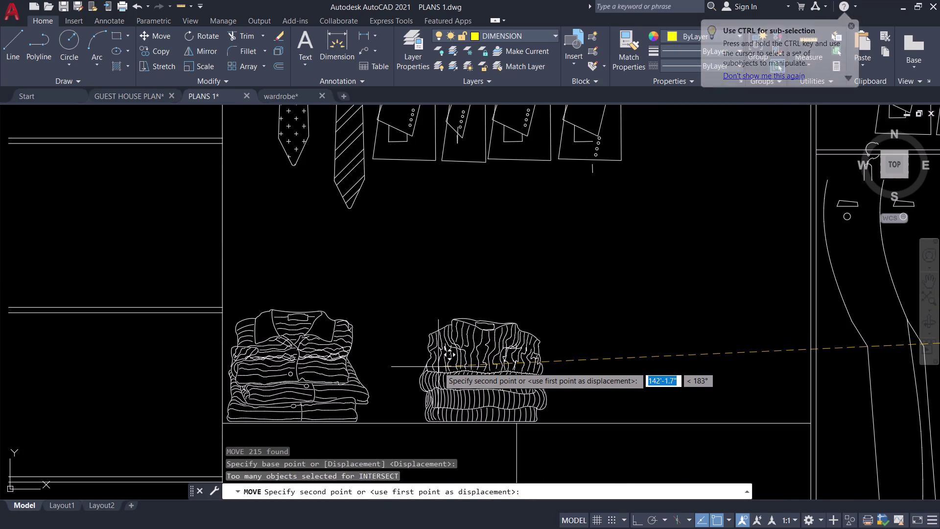
click(438, 367)
scroll(down, 3)
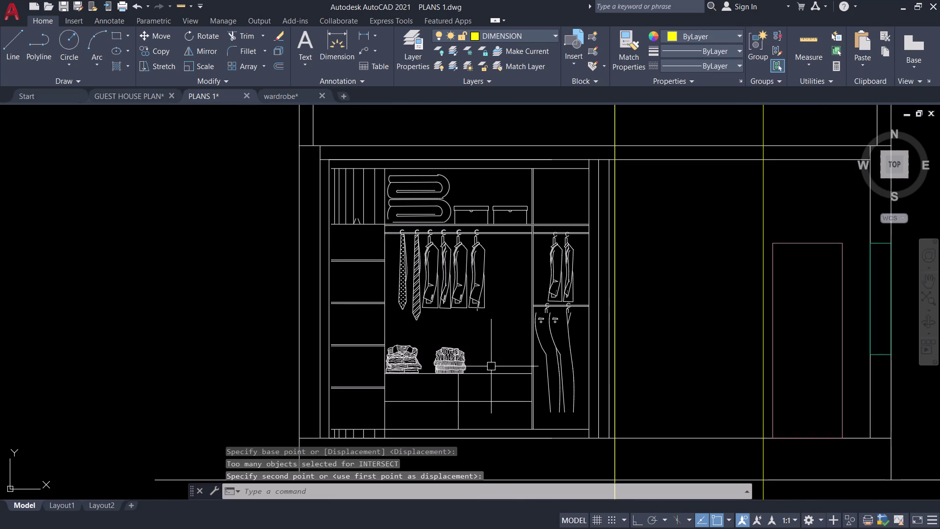
middle_drag(480, 343, 479, 315)
scroll(up, 3)
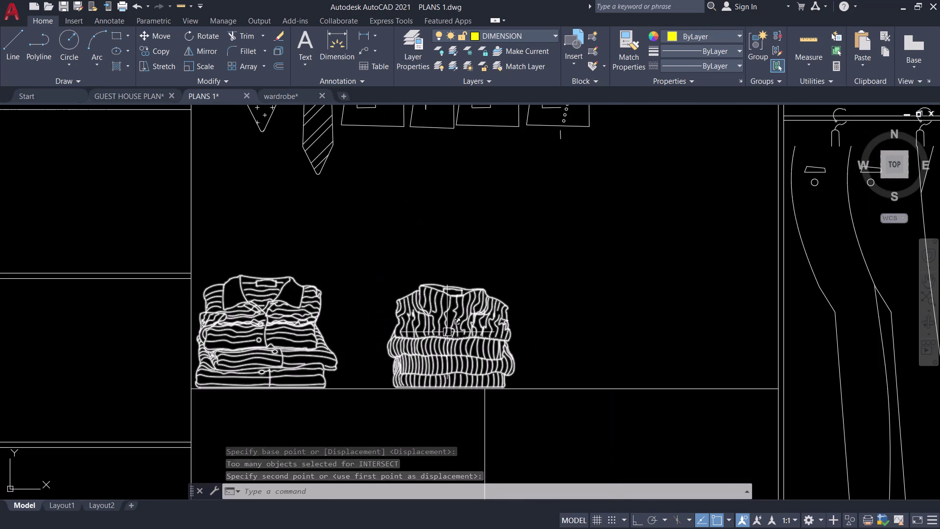
Ungroup the clothes and regroup the sweater stack on its own.
click(487, 345)
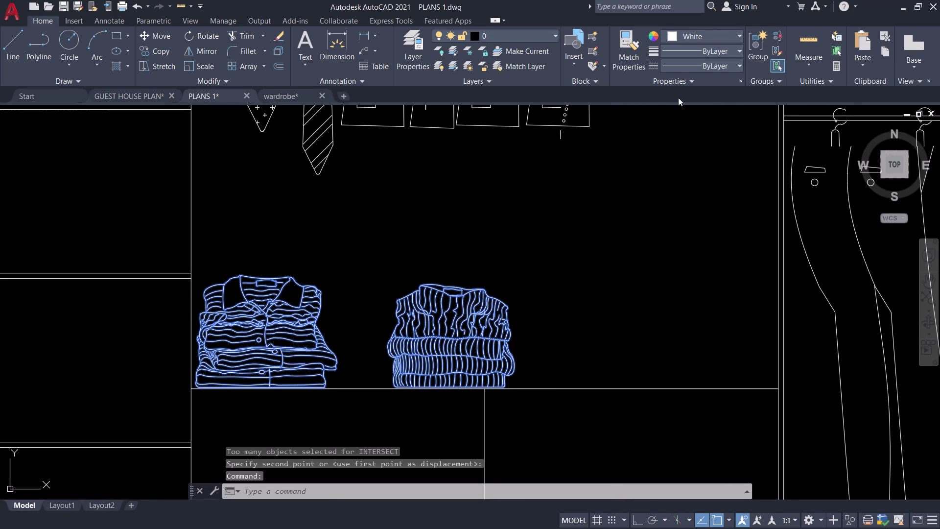
click(776, 36)
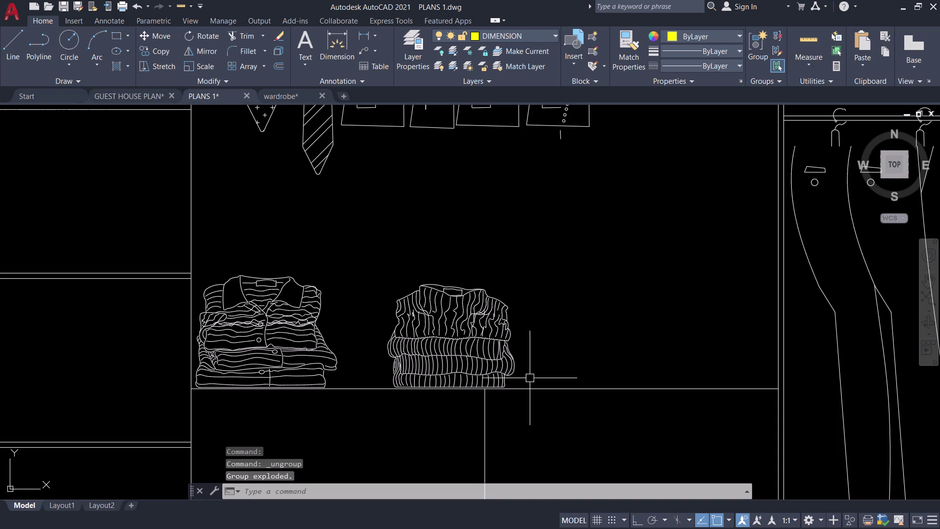
click(547, 282)
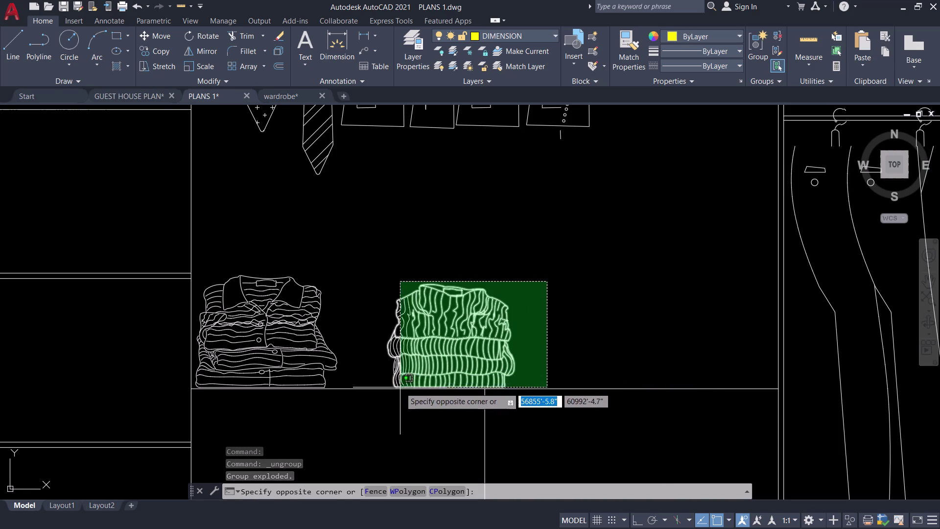
click(378, 380)
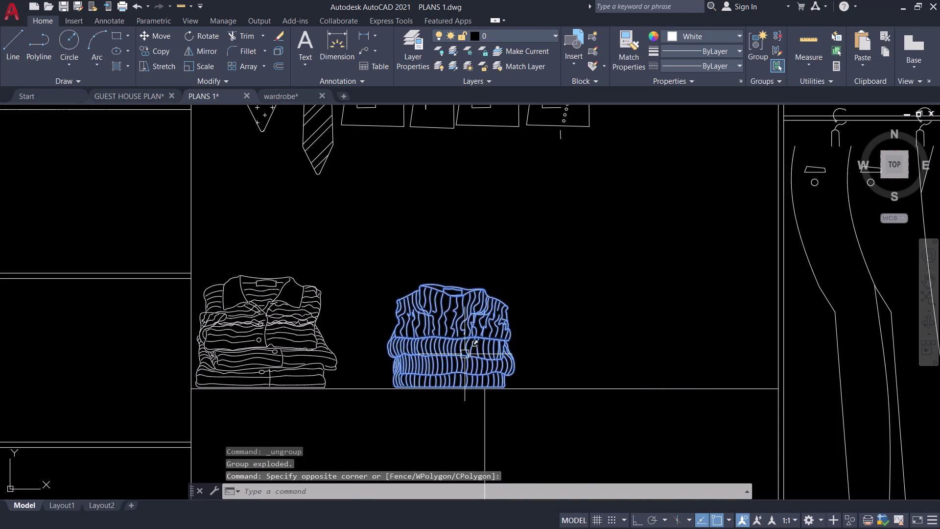
key(g)
key(space)
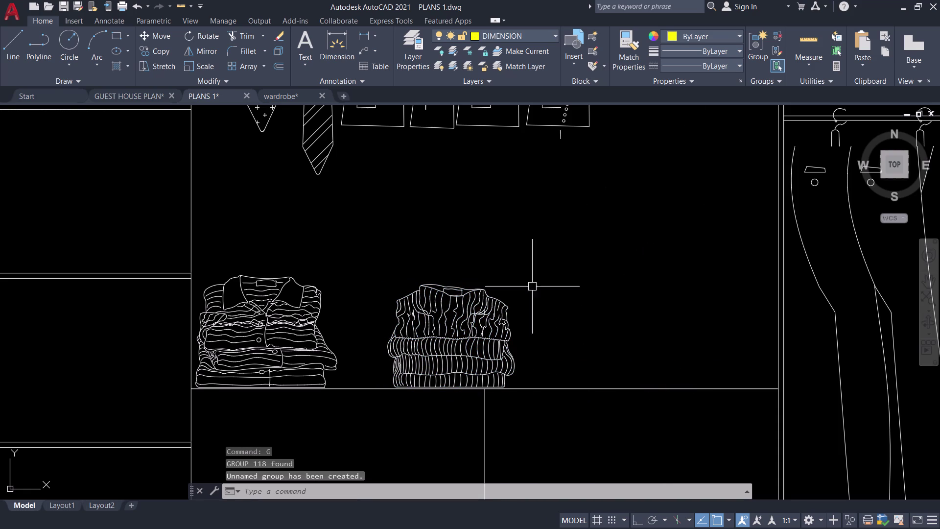
Move the sweater stack closer to the folded shirts, then return to the wardrobe drawing.
click(463, 338)
key(m)
key(space)
click(546, 329)
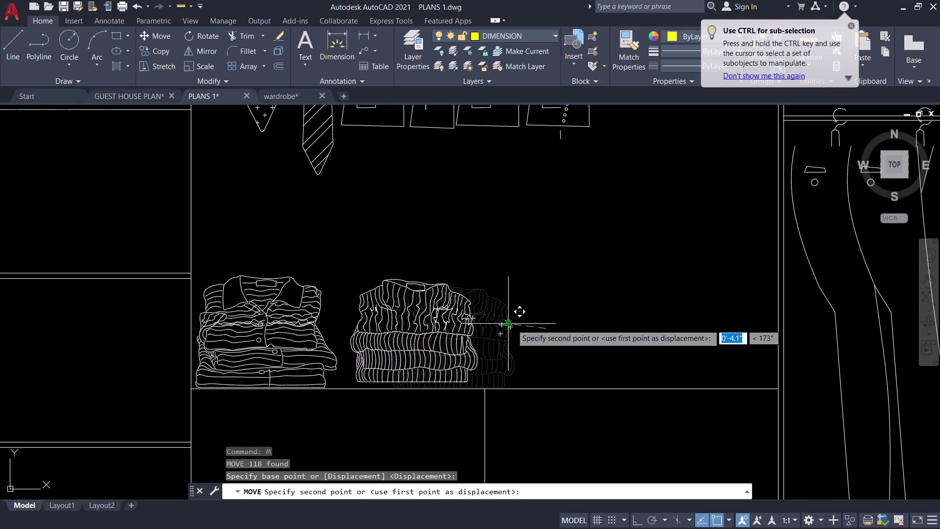
click(507, 329)
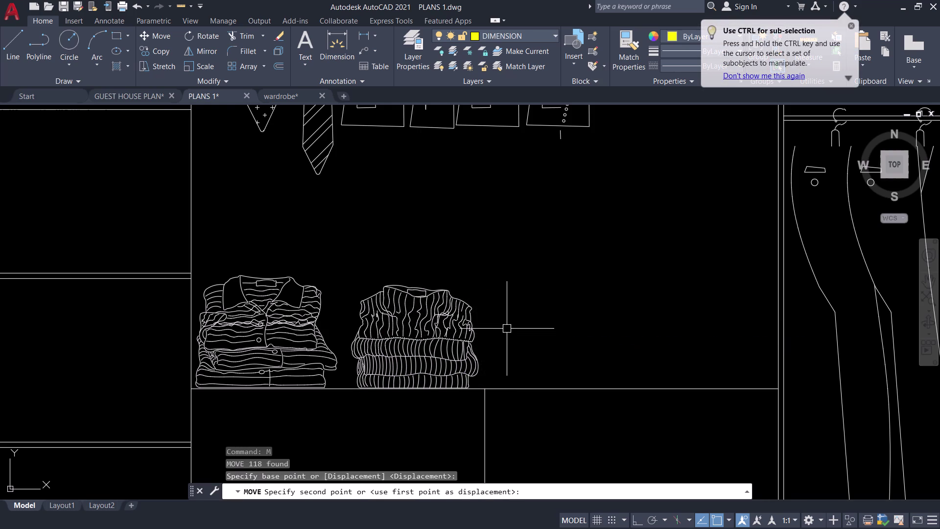
click(288, 97)
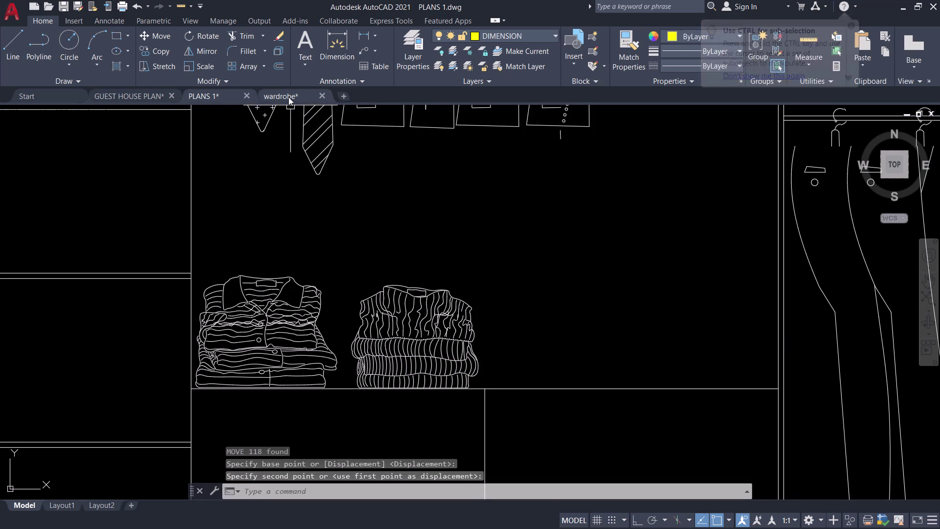
scroll(down, 3)
Pan around the wardrobe block library, then switch back to PLANS 1.
scroll(down, 3)
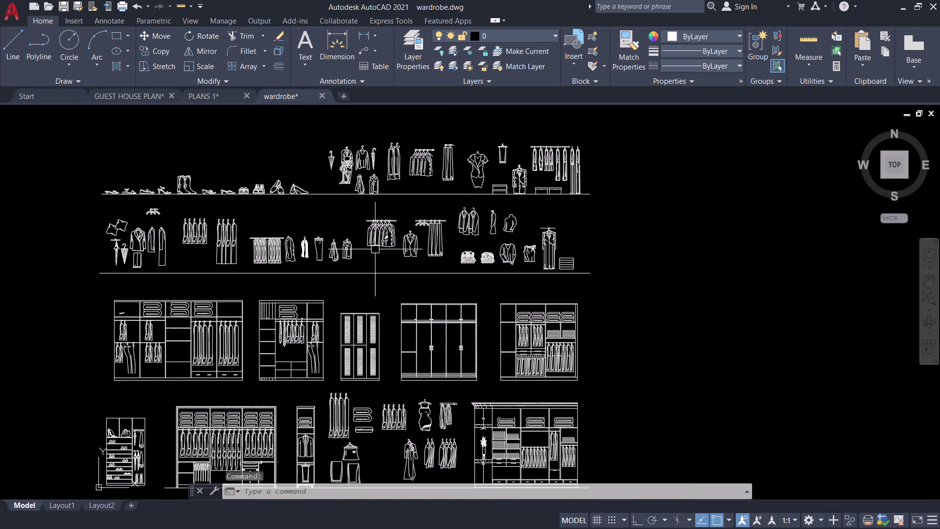
middle_drag(381, 250, 512, 258)
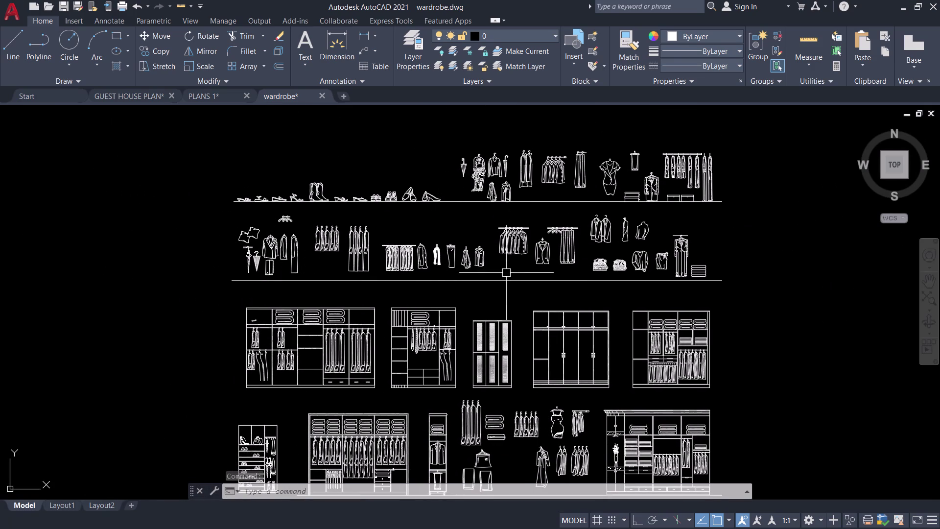
middle_drag(507, 309, 518, 237)
scroll(up, 3)
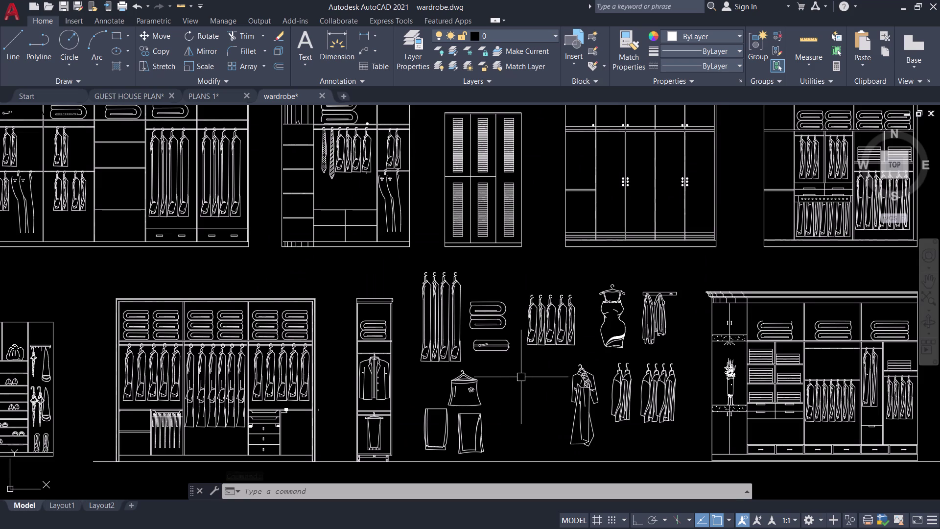
middle_drag(519, 376, 611, 375)
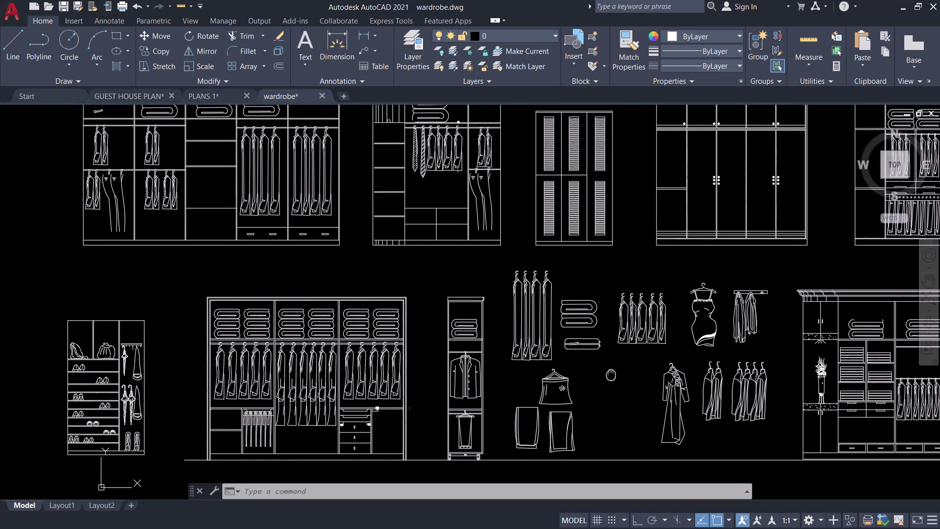
middle_drag(611, 375, 634, 406)
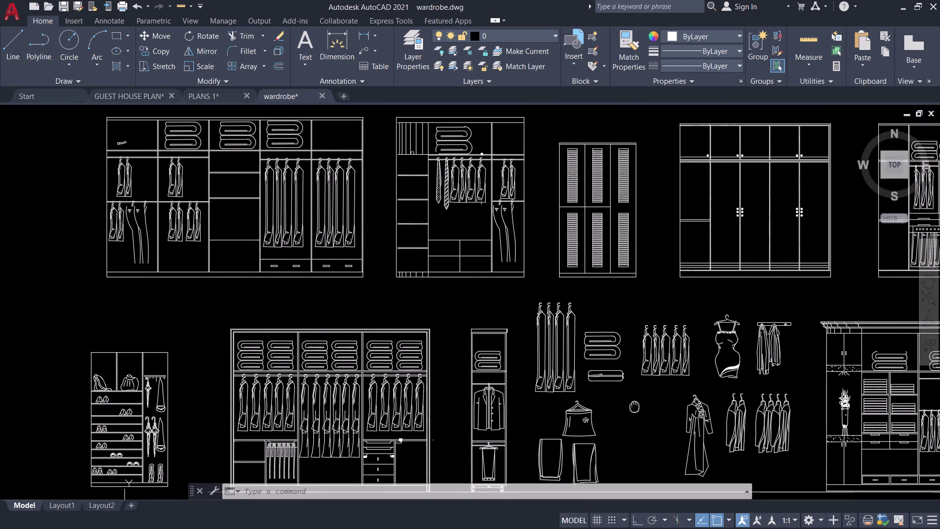
middle_drag(635, 406, 684, 438)
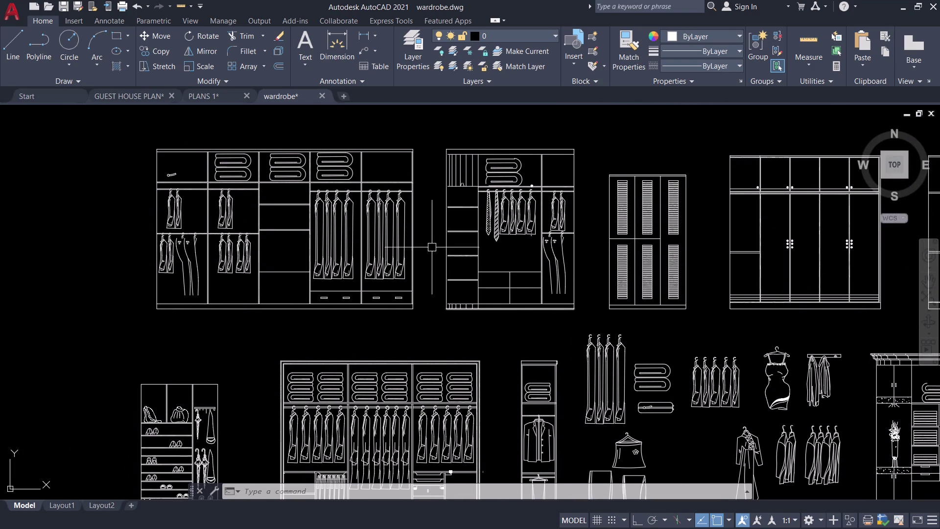
click(208, 97)
scroll(down, 3)
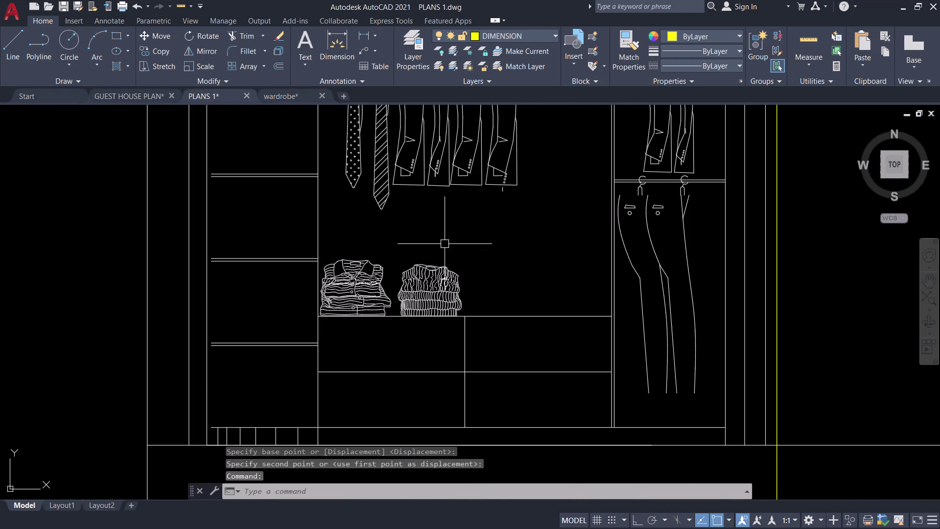
Window-select the folded shirt stack's main lines and stray curves.
middle_drag(469, 257, 472, 289)
scroll(up, 3)
click(397, 238)
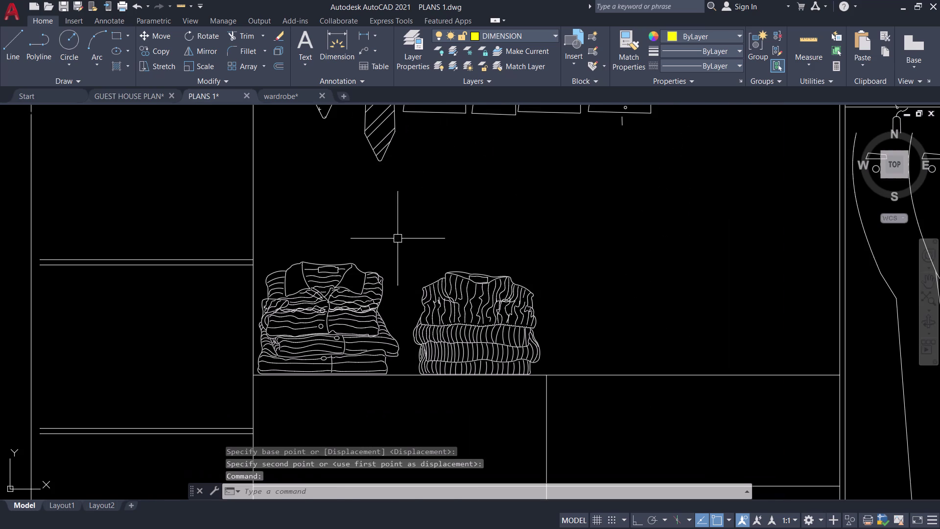
click(275, 369)
scroll(up, 3)
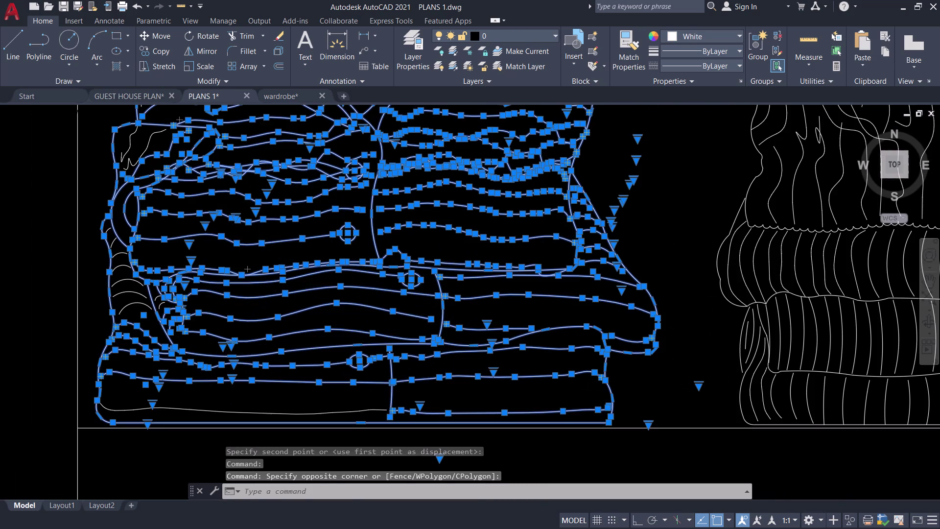
scroll(down, 3)
scroll(up, 3)
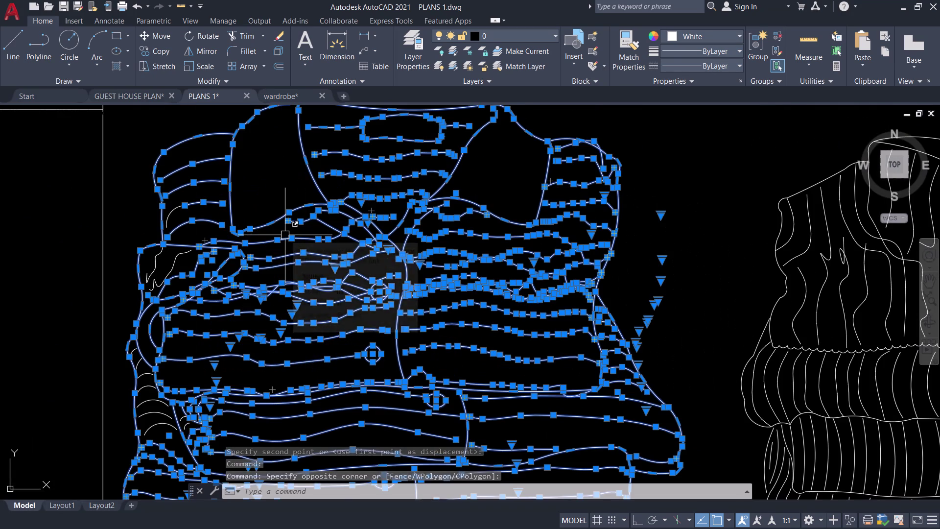
scroll(up, 3)
click(101, 301)
click(33, 266)
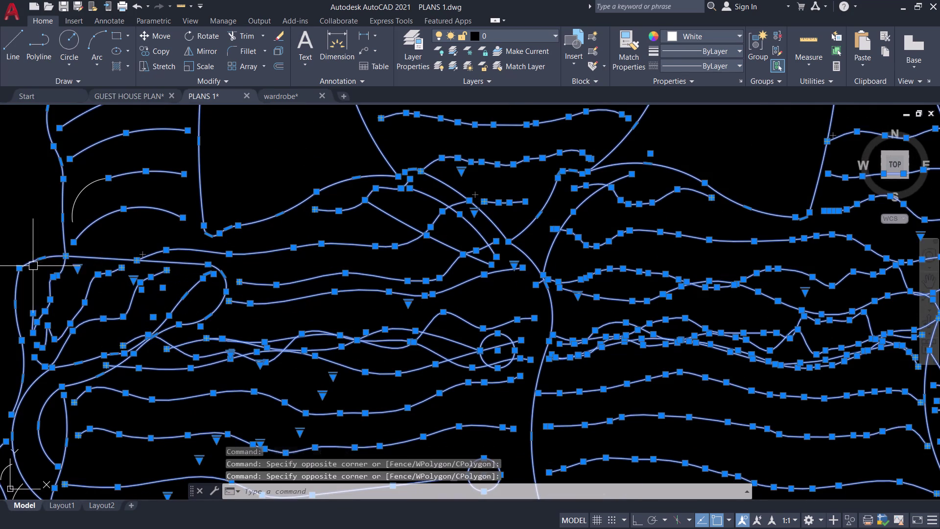
click(108, 217)
click(68, 178)
Add the missed left-edge and bottom shirt curves, and group the shirt stack.
click(102, 203)
drag(102, 204, 98, 200)
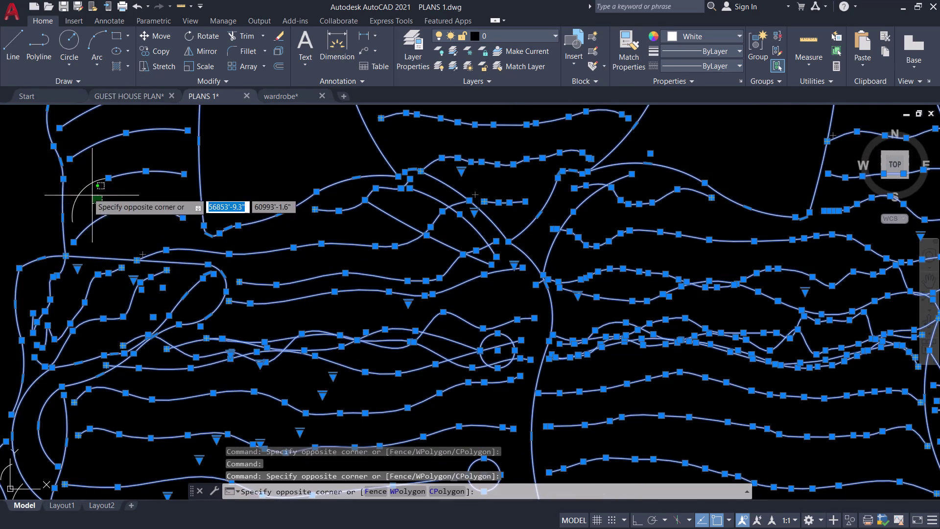
click(70, 178)
scroll(down, 3)
scroll(down, 3)
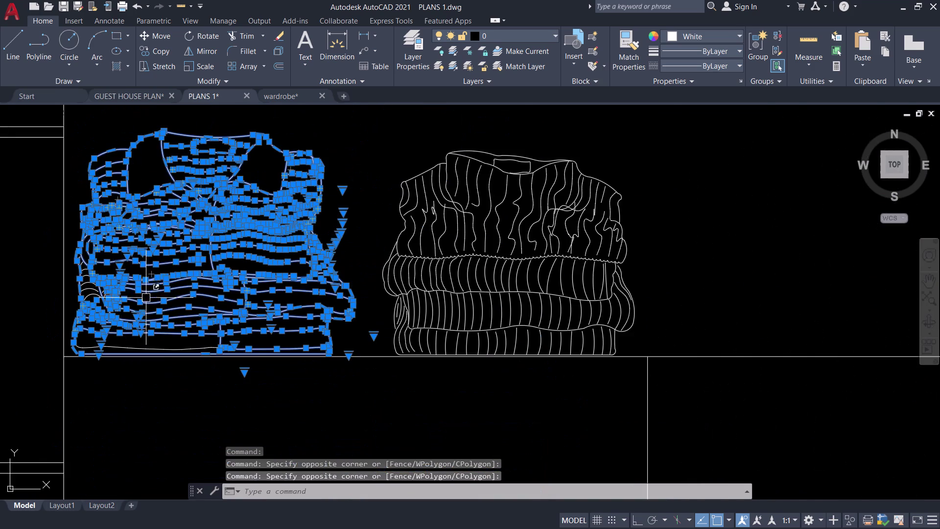
scroll(up, 3)
middle_drag(99, 304, 243, 271)
scroll(up, 3)
drag(210, 272, 202, 258)
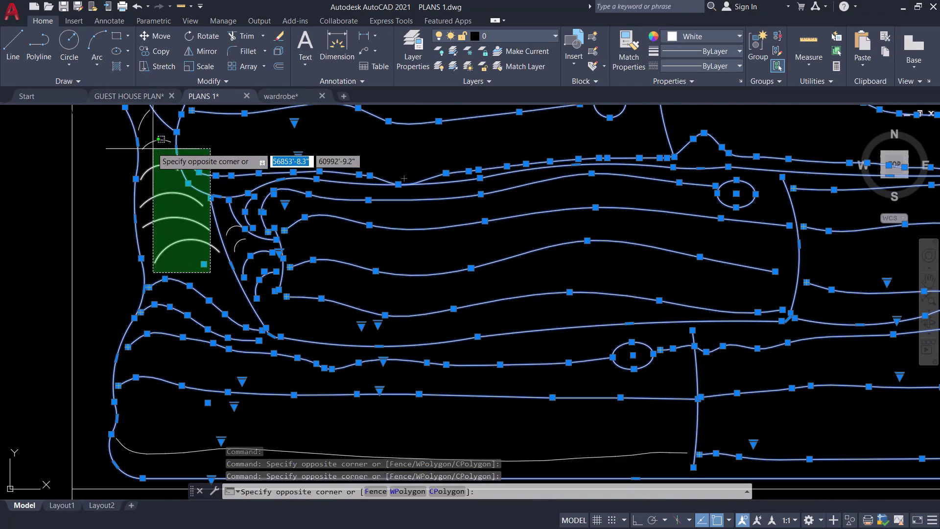
click(128, 110)
scroll(down, 3)
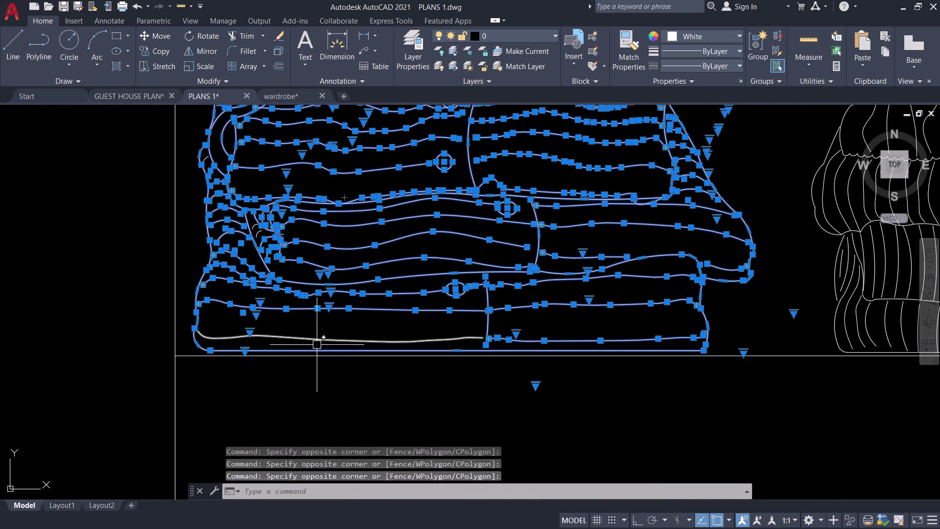
click(325, 341)
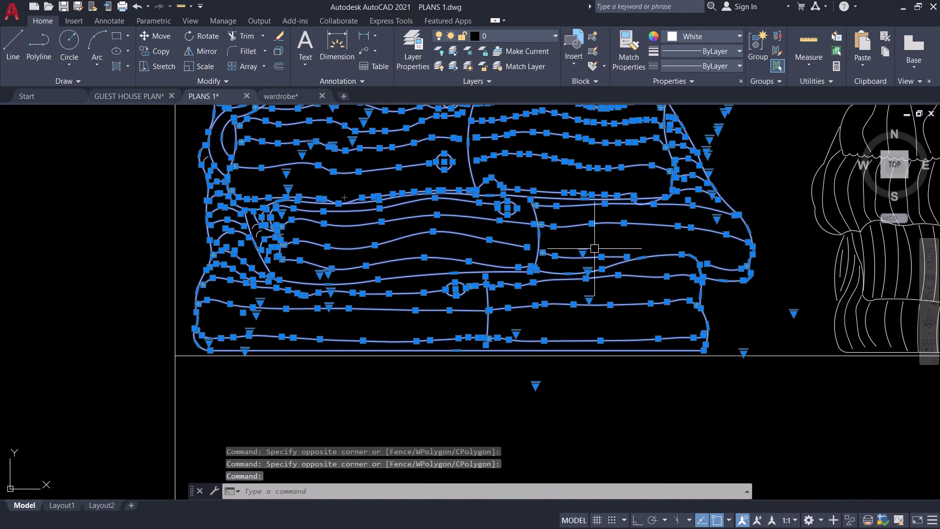
middle_drag(594, 248, 436, 384)
scroll(down, 3)
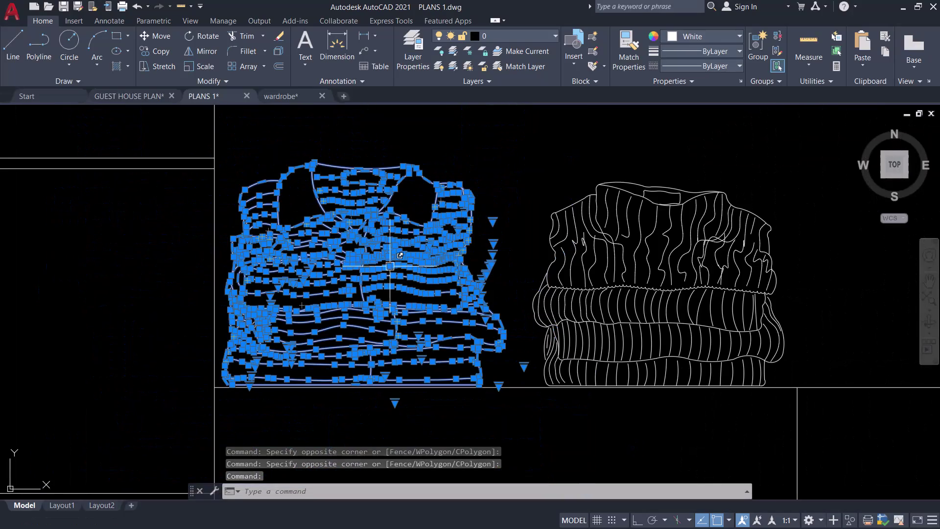
text(G)
key(space)
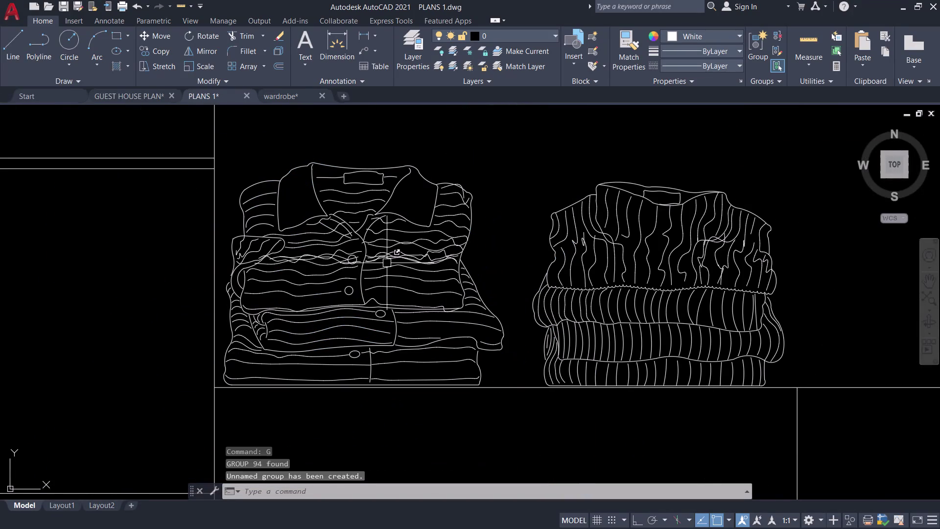
Copy the shirt stack further along the shelf.
click(377, 254)
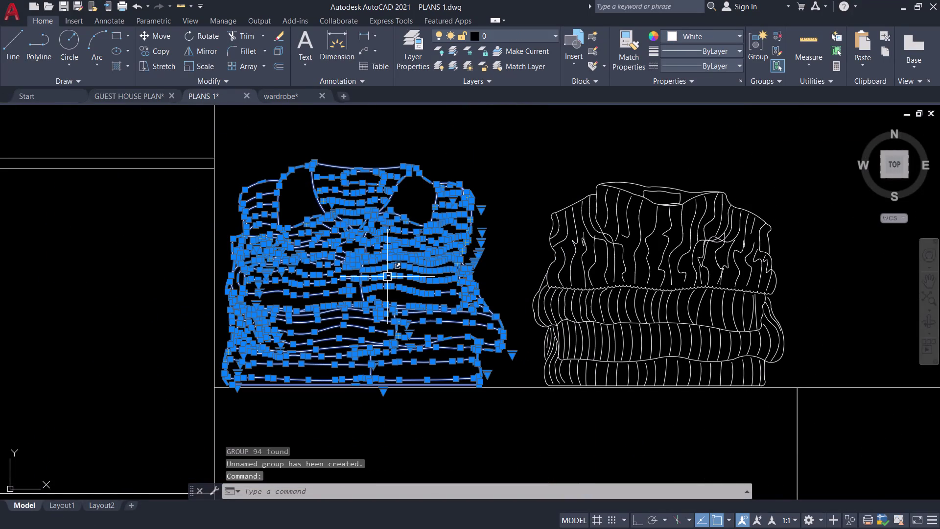
text(CO)
key(space)
click(378, 281)
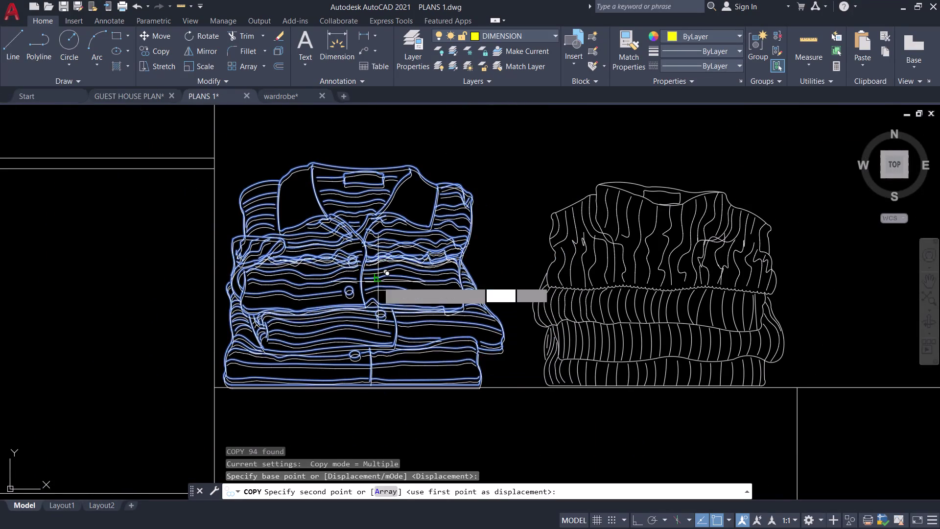
scroll(down, 3)
scroll(up, 3)
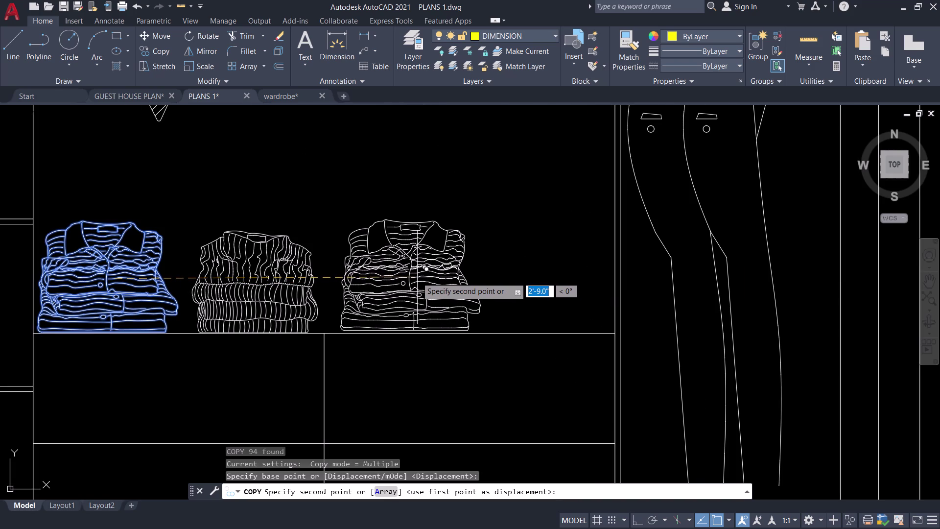
click(419, 278)
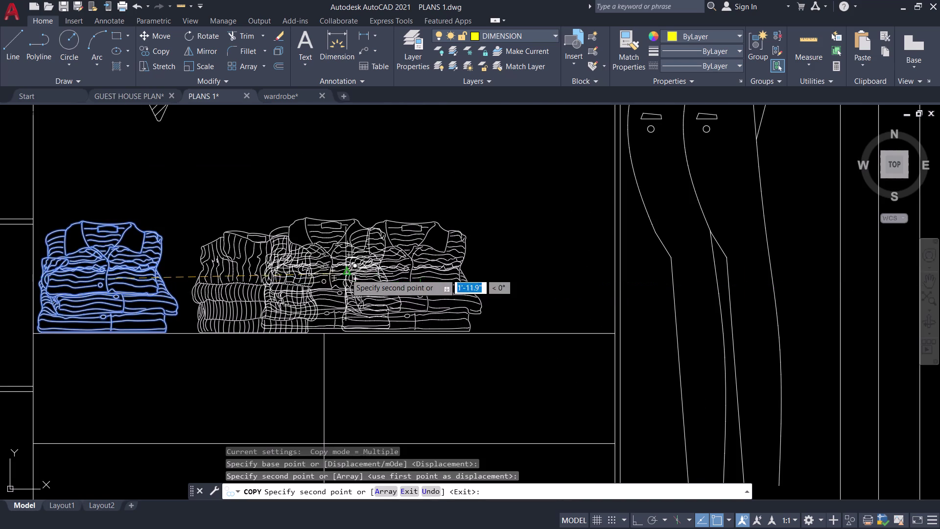
key(Escape)
Copy the sweater stack to the shelf's right end.
click(305, 277)
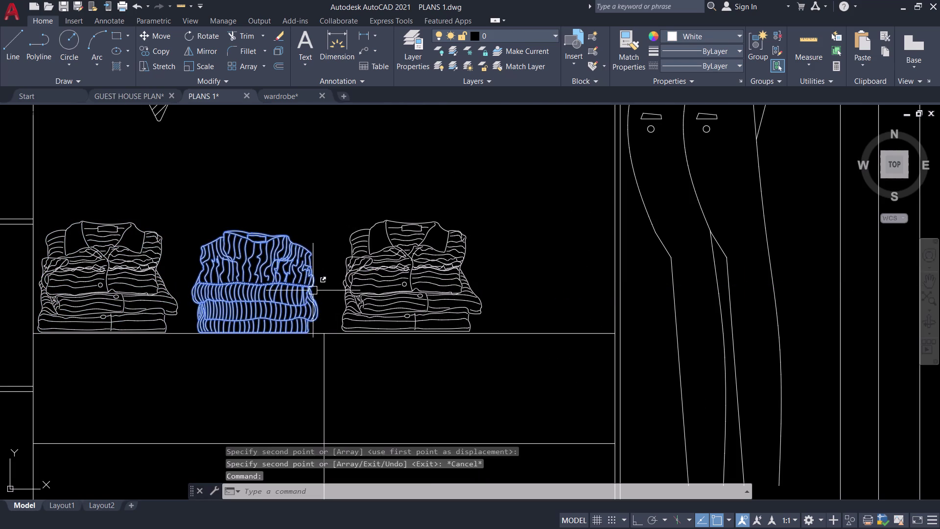
key(space)
click(282, 290)
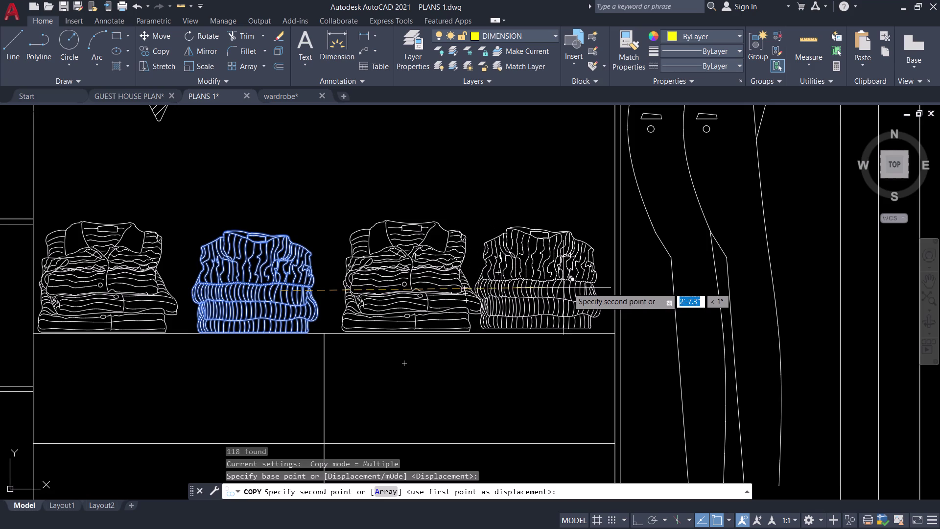
click(572, 287)
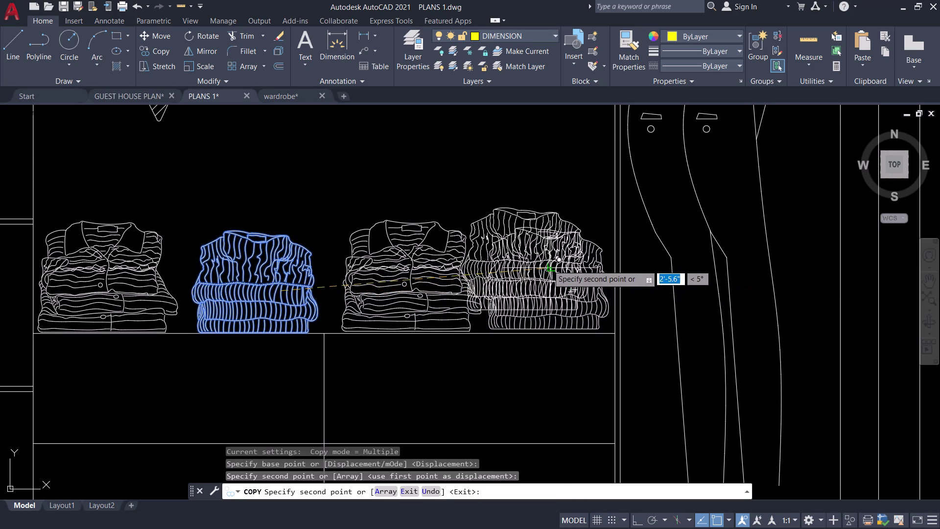
key(Escape)
Save PLANS 1 with the wardrobe elevation's four folded stacks in view.
scroll(down, 3)
middle_drag(536, 244, 591, 292)
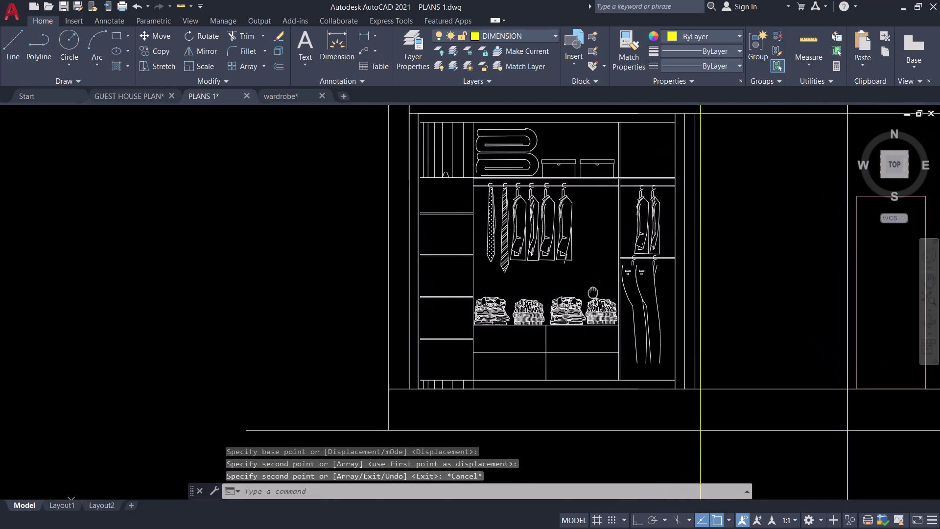
middle_drag(591, 292, 661, 276)
middle_drag(529, 225, 513, 249)
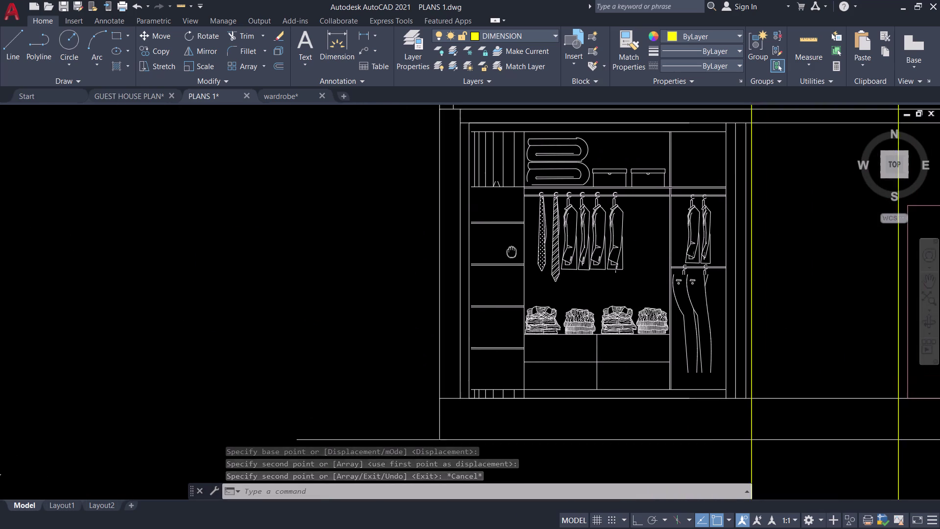
middle_drag(513, 249, 482, 289)
key(ctrl+s)
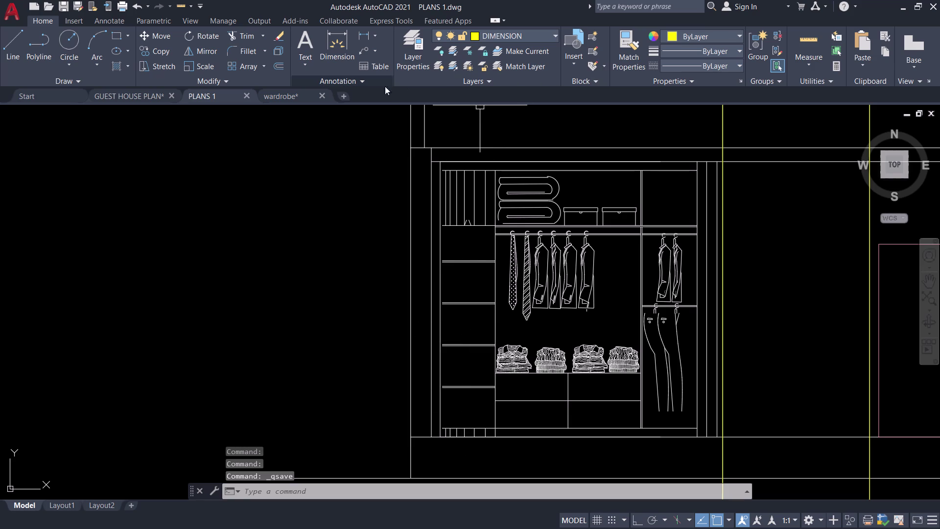
Switch to the wardrobe block library and look around it.
click(306, 96)
scroll(down, 3)
middle_drag(426, 270, 388, 390)
scroll(up, 3)
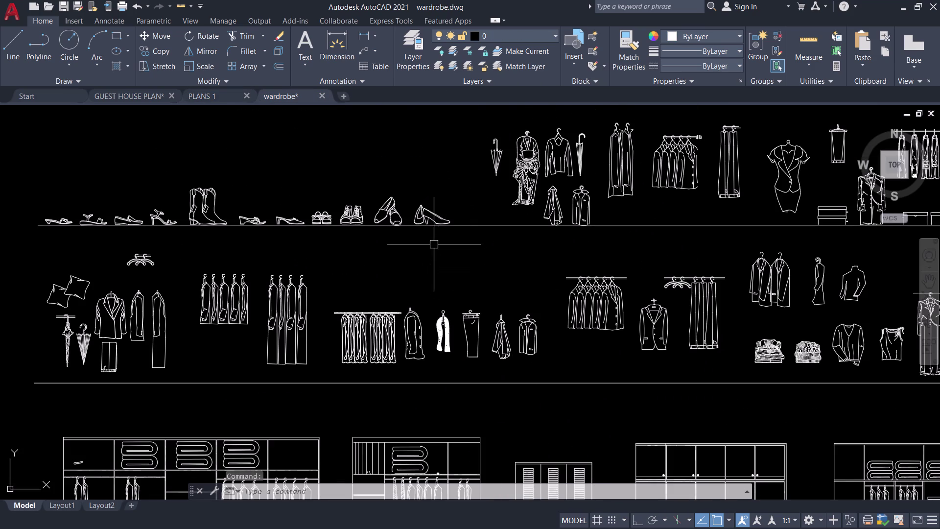
Group the lace-up boots' lines into a single object.
middle_drag(439, 243, 599, 313)
middle_drag(633, 327, 678, 344)
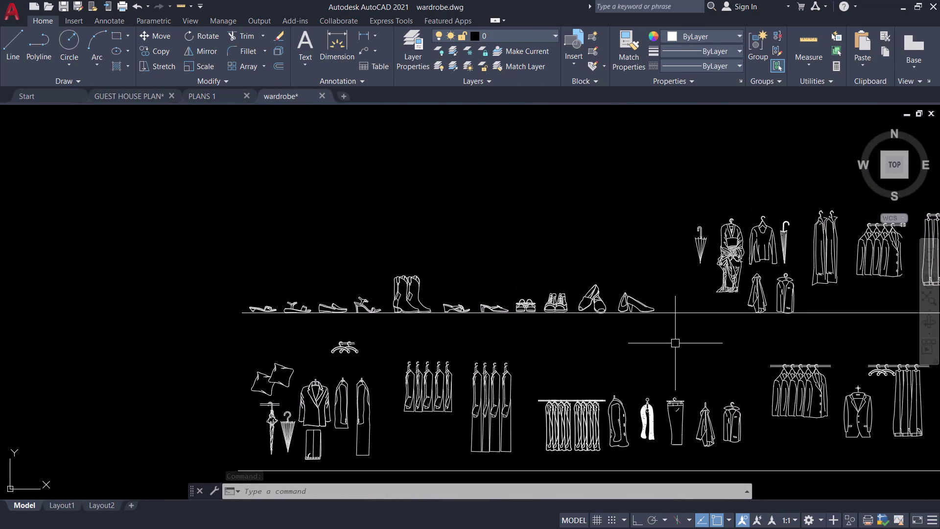
scroll(up, 3)
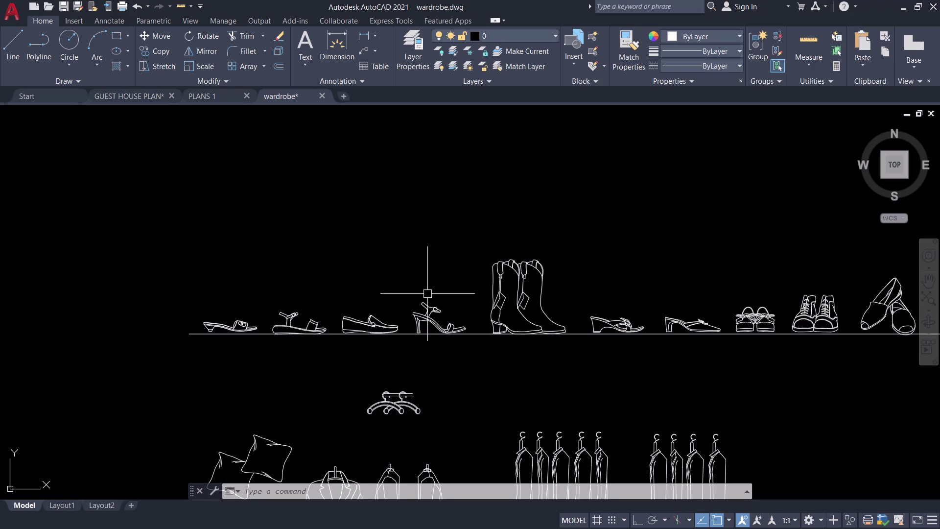
middle_drag(793, 374, 528, 395)
scroll(up, 3)
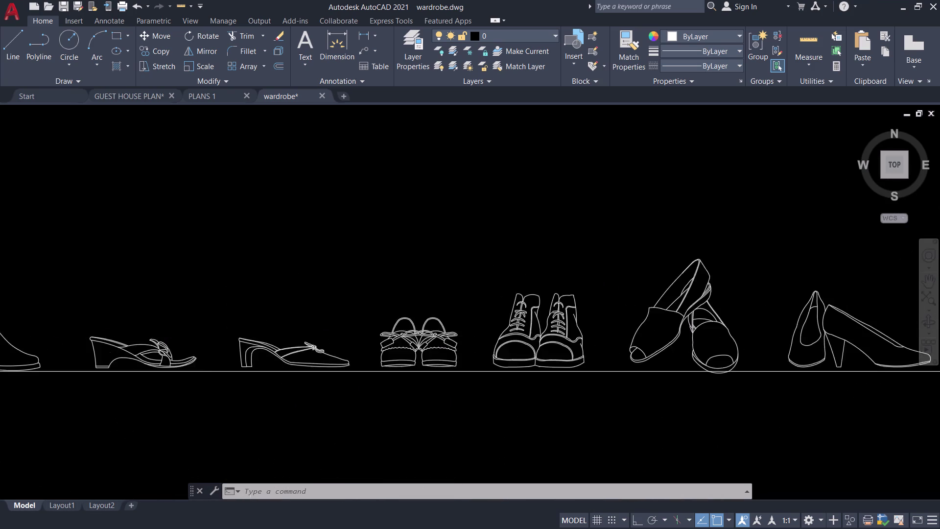
drag(647, 215, 647, 227)
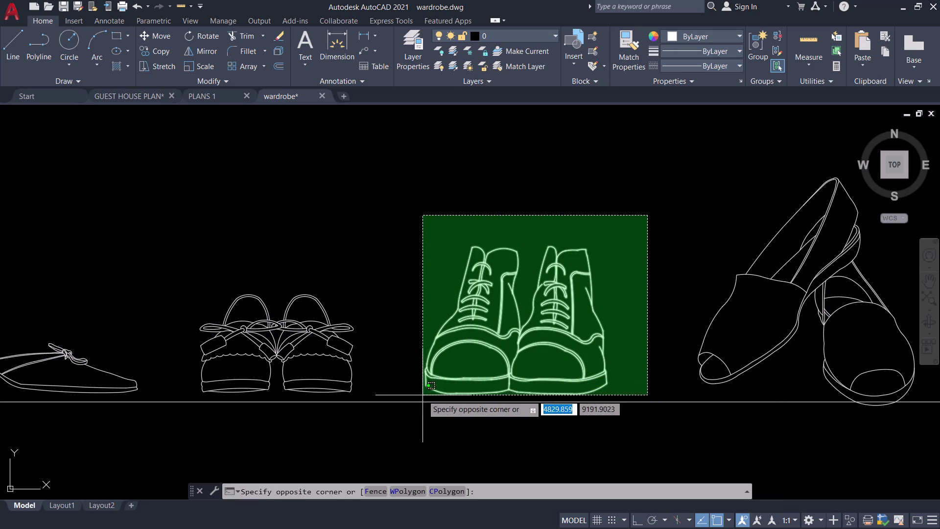
click(411, 396)
scroll(down, 3)
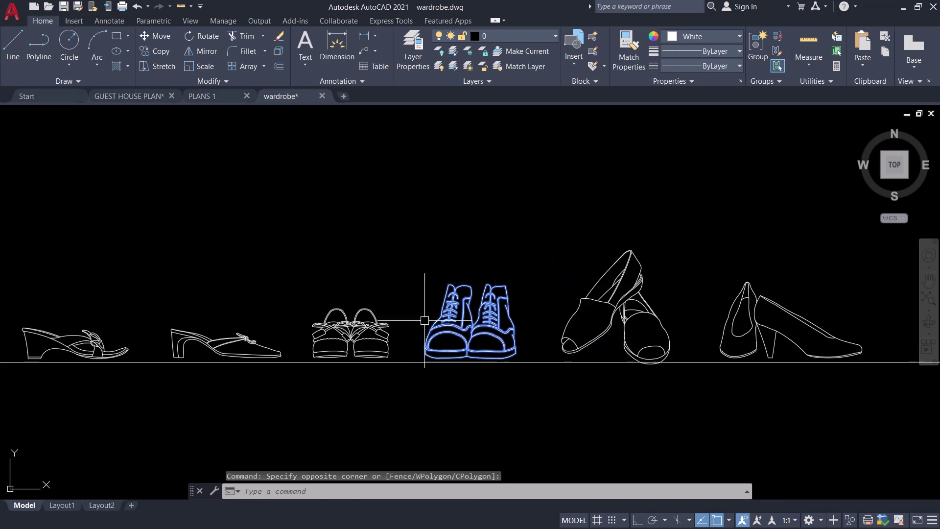
scroll(down, 3)
text(G)
key(space)
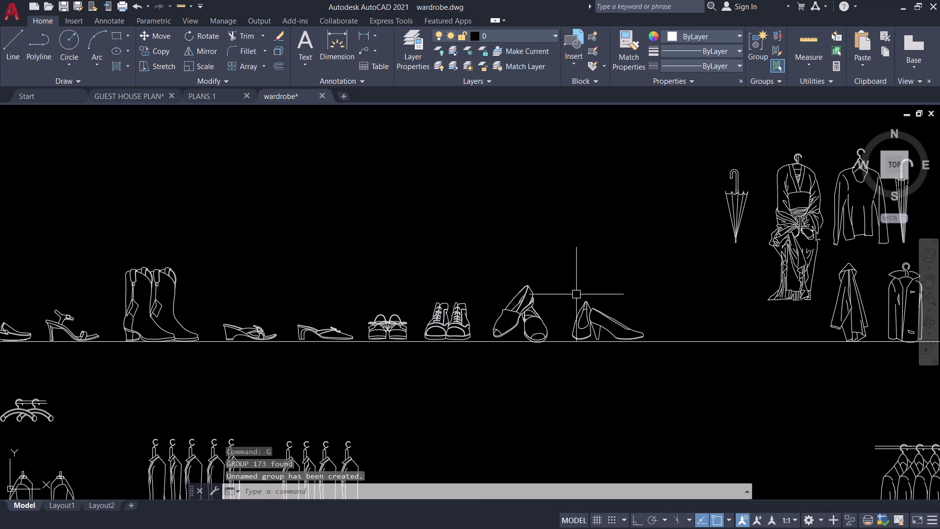
Select all the slip-on shoe lines and group them.
scroll(up, 3)
click(558, 276)
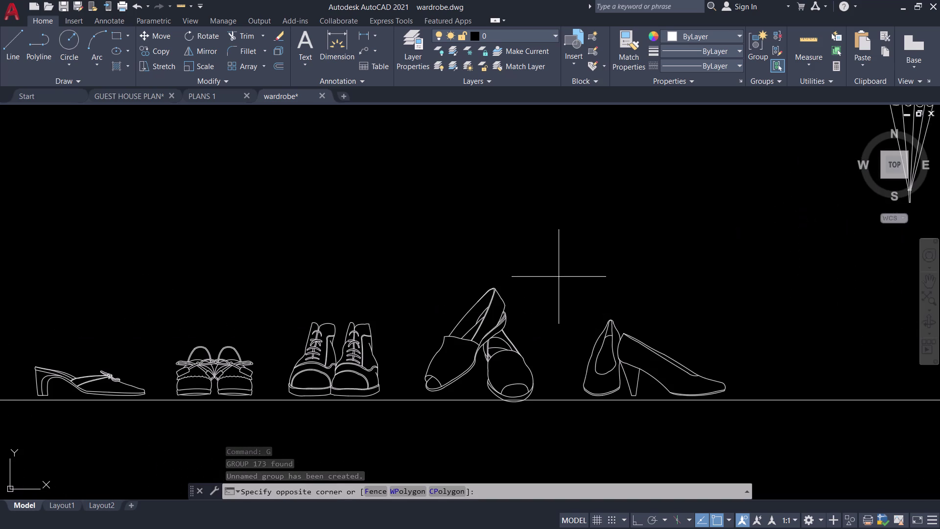
click(422, 394)
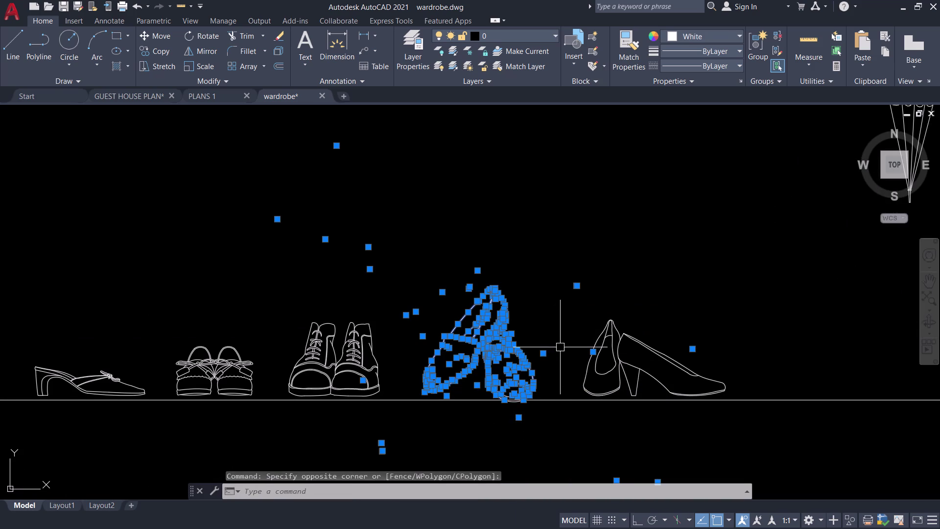
scroll(up, 3)
click(451, 387)
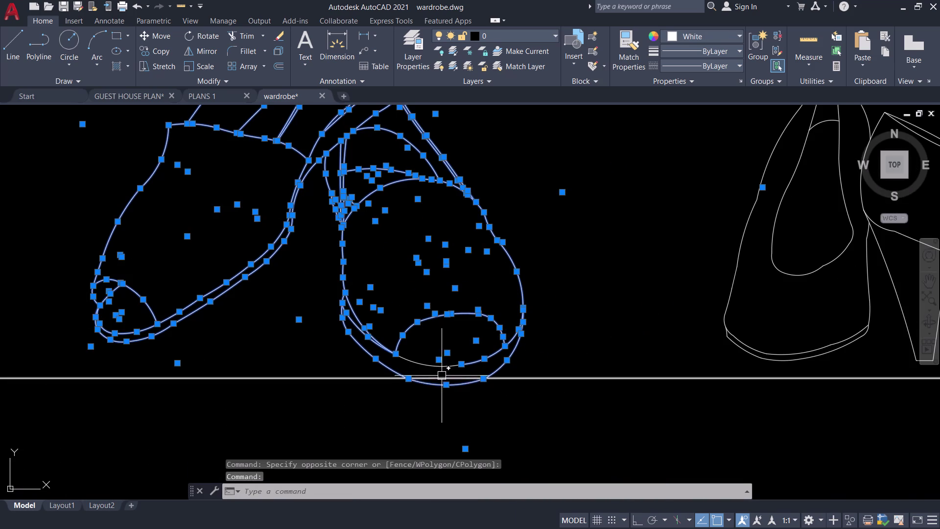
click(427, 366)
scroll(down, 3)
middle_drag(272, 332, 280, 362)
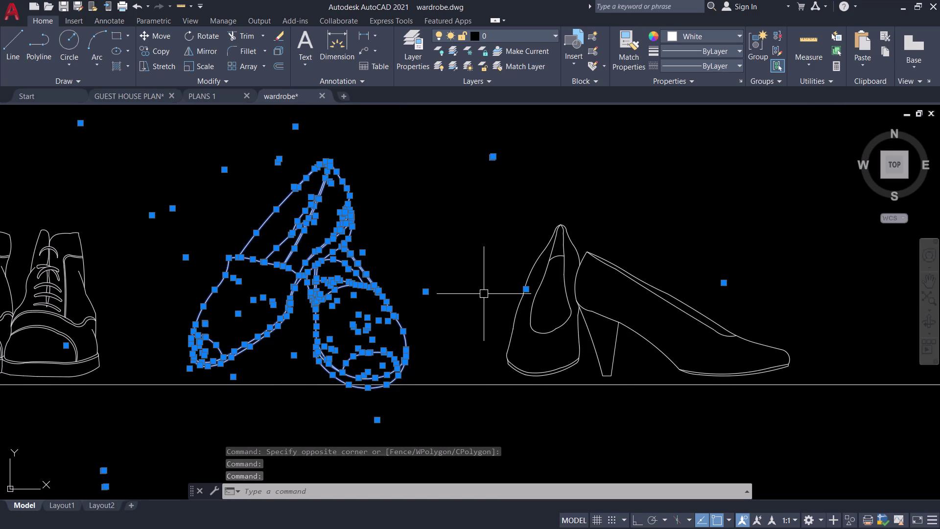
text(G)
key(space)
Select every high heel line, including the soles, and group them.
scroll(down, 3)
middle_drag(745, 234, 573, 253)
scroll(up, 3)
click(666, 170)
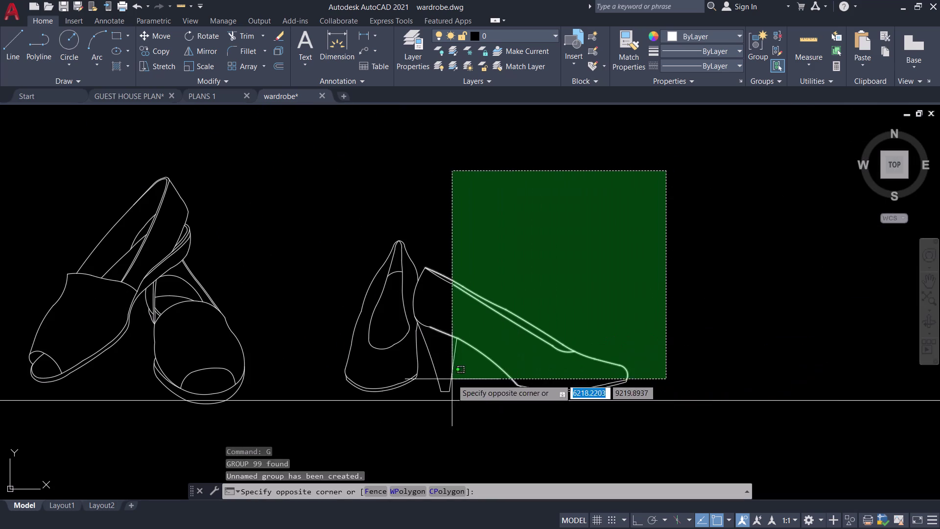
click(326, 379)
click(536, 388)
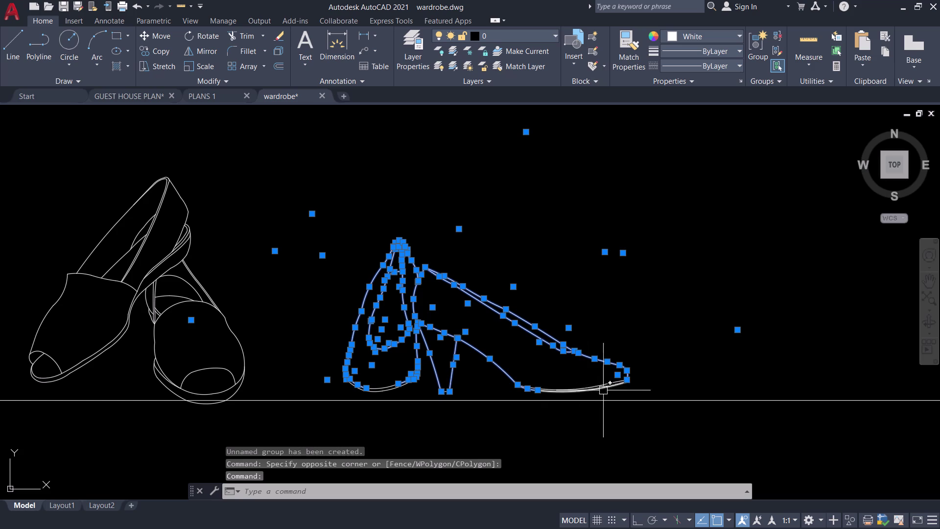
drag(615, 389, 603, 389)
click(559, 375)
middle_drag(567, 381, 605, 335)
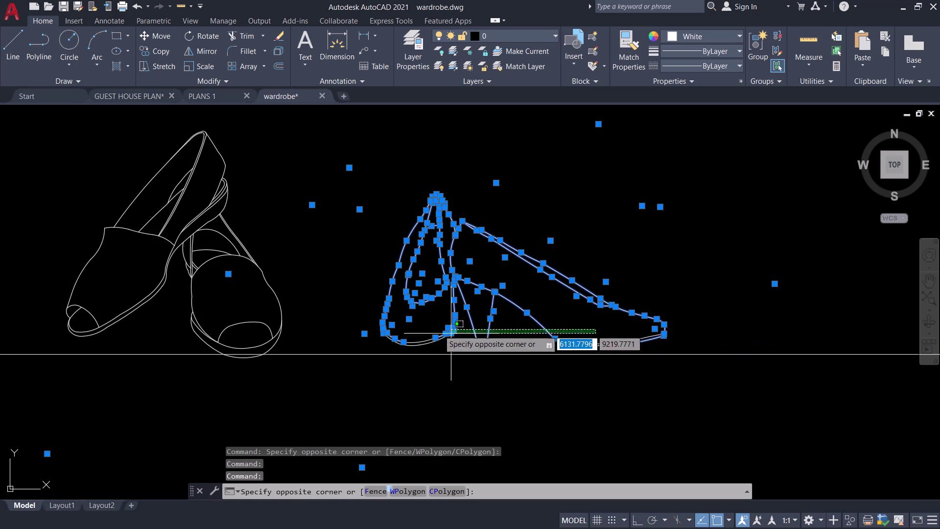
click(420, 321)
click(422, 319)
click(411, 351)
scroll(up, 3)
click(312, 369)
click(275, 296)
scroll(down, 3)
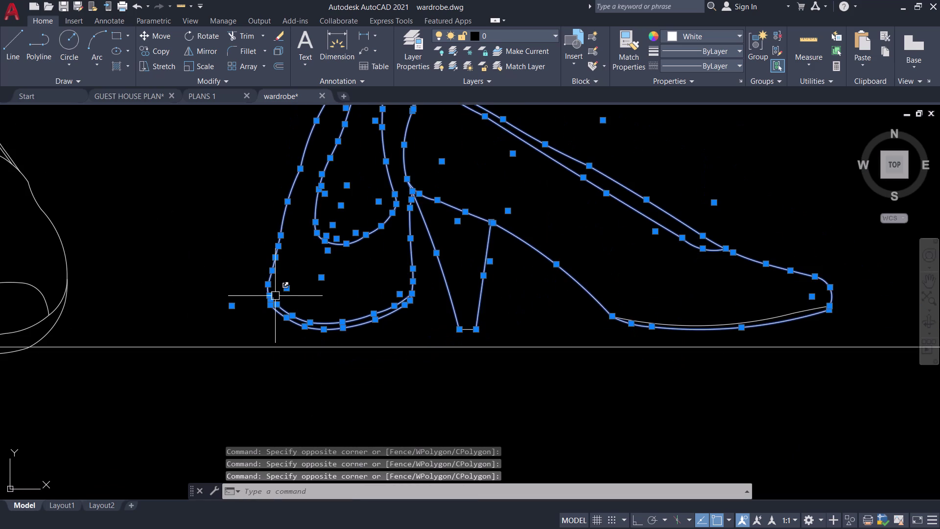
scroll(up, 3)
click(446, 338)
click(434, 280)
scroll(down, 3)
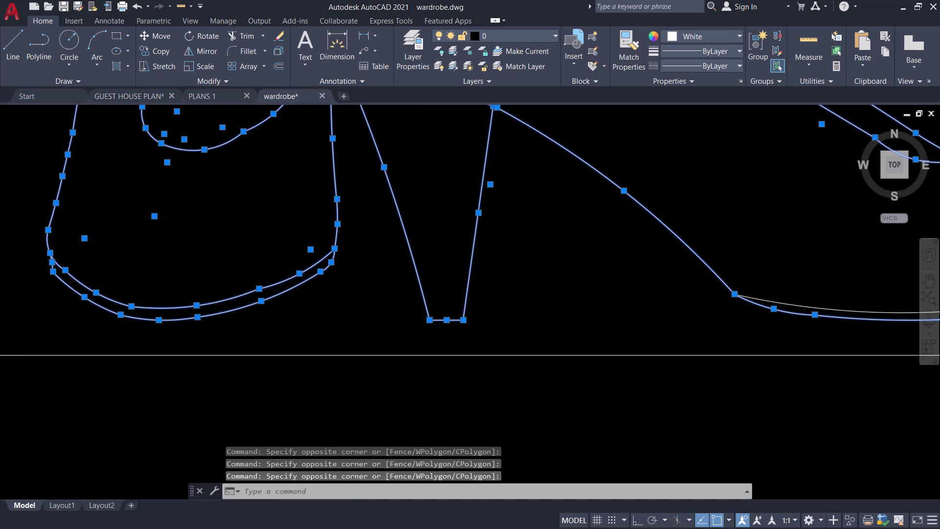
scroll(down, 3)
scroll(up, 3)
click(486, 293)
click(416, 230)
scroll(down, 3)
middle_drag(344, 241, 503, 287)
scroll(down, 3)
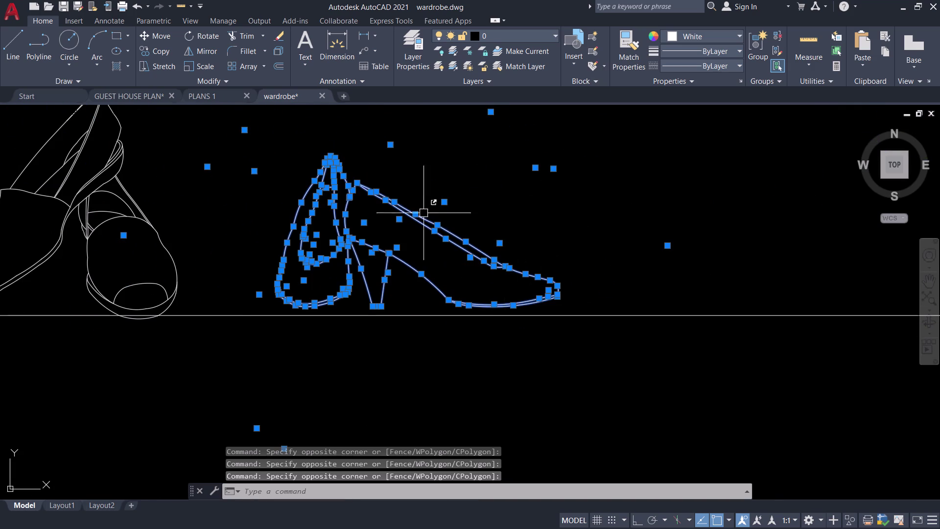
scroll(up, 3)
scroll(down, 3)
text(G)
key(space)
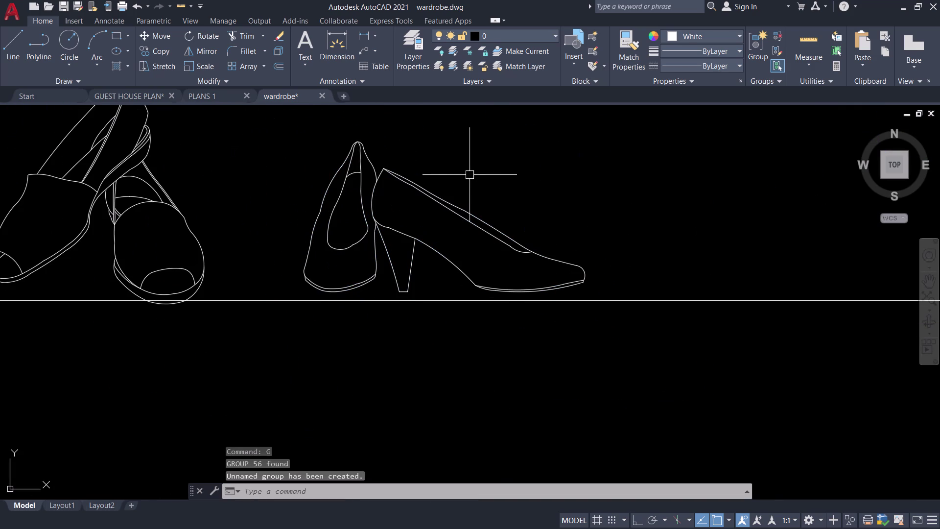
Copy the high heels, slip-ons and lace-up boots groups to the clipboard.
scroll(down, 3)
click(498, 233)
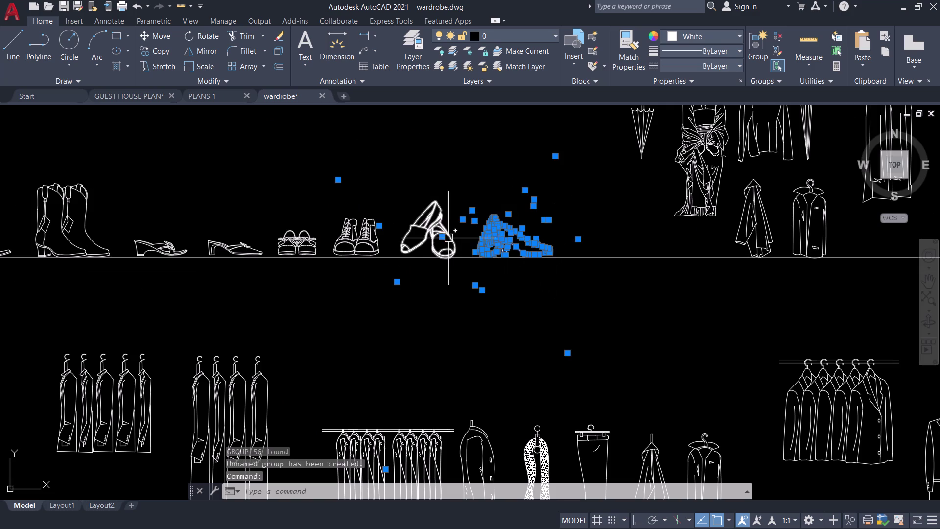
click(429, 237)
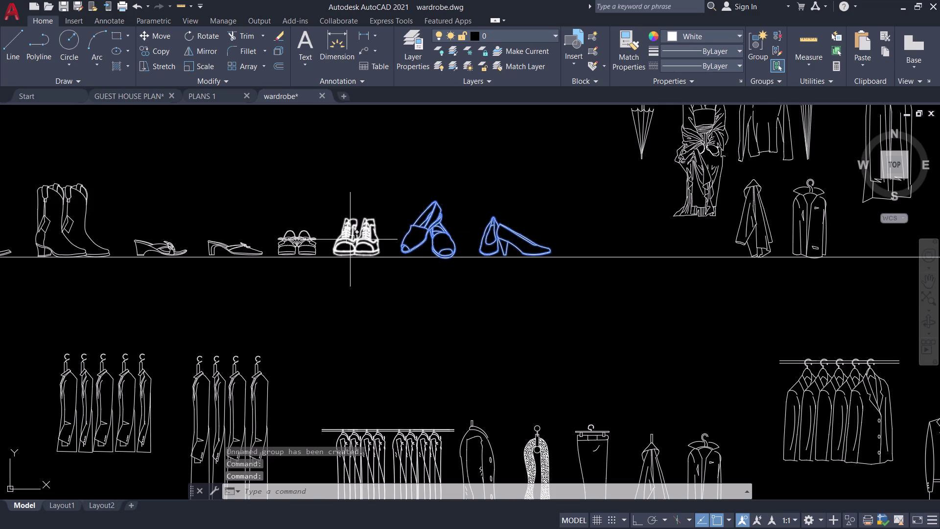
click(349, 240)
key(ctrl+c)
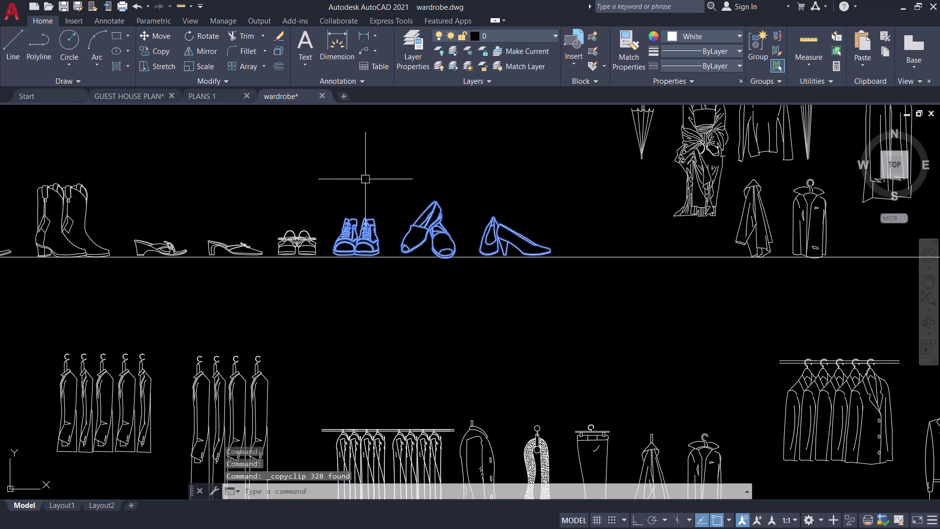
Paste the three shoe pairs into PLANS 1 beside the floor plan.
click(212, 97)
key(ctrl+c)
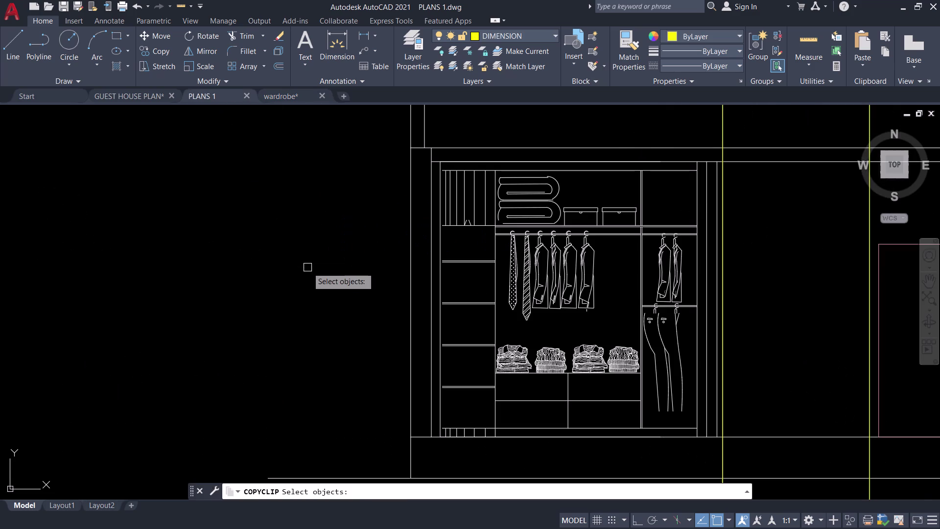
key(ctrl+v)
scroll(down, 3)
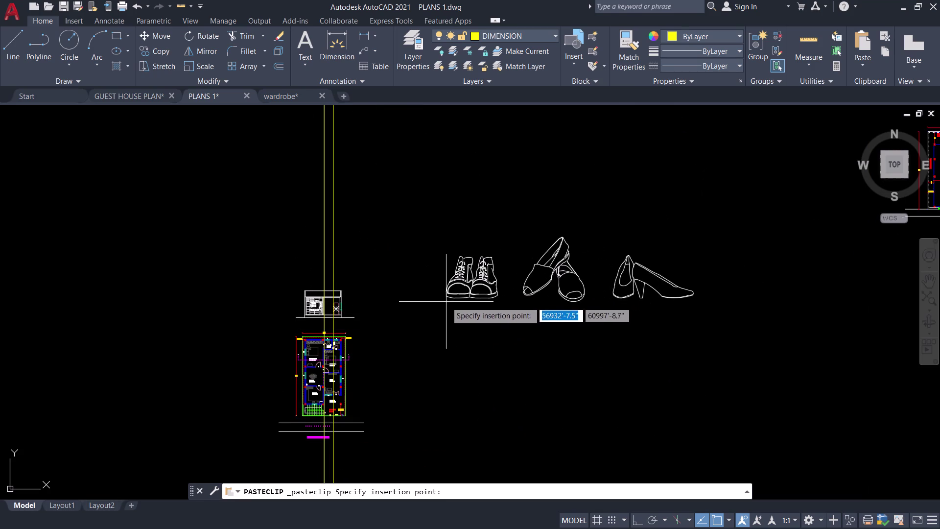
click(446, 300)
click(736, 315)
click(366, 223)
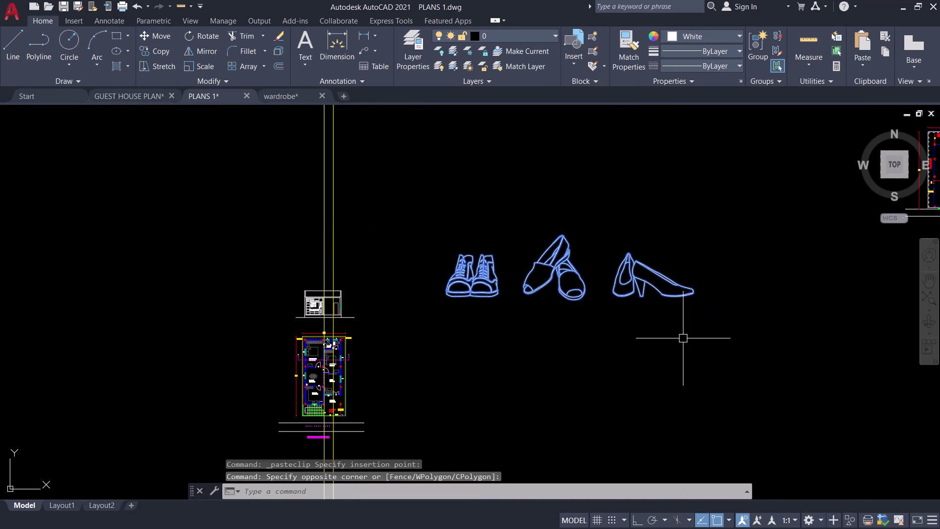
key(Escape)
click(583, 292)
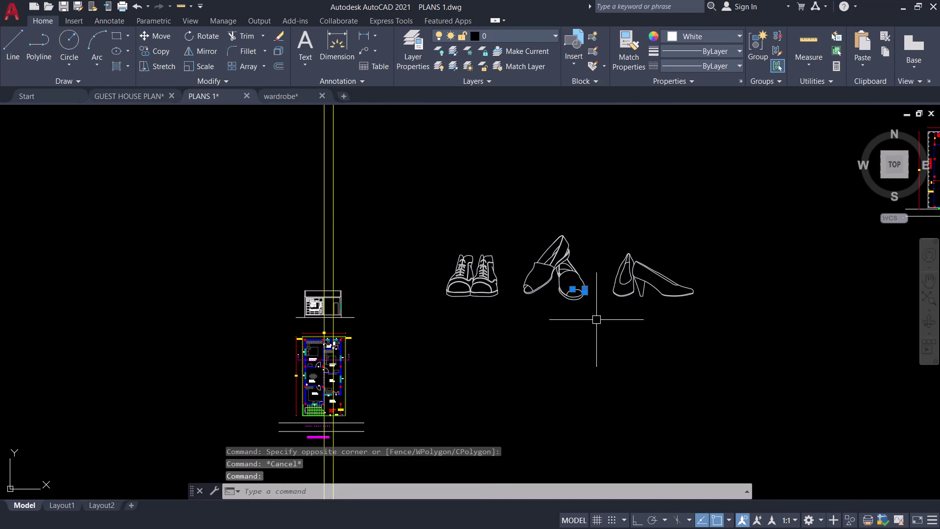
key(Escape)
drag(762, 325, 718, 331)
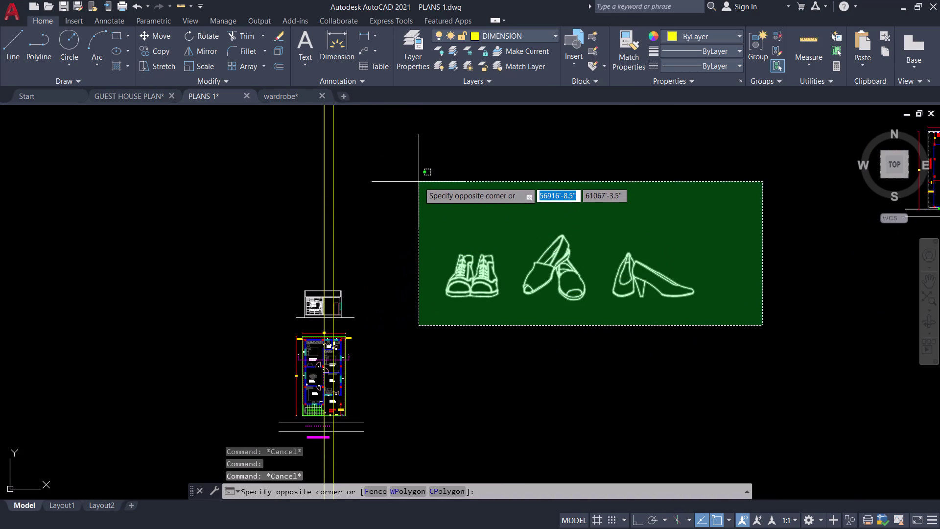
key(Escape)
Group the pasted lace-up boots, slip-ons and high heels separately.
click(507, 228)
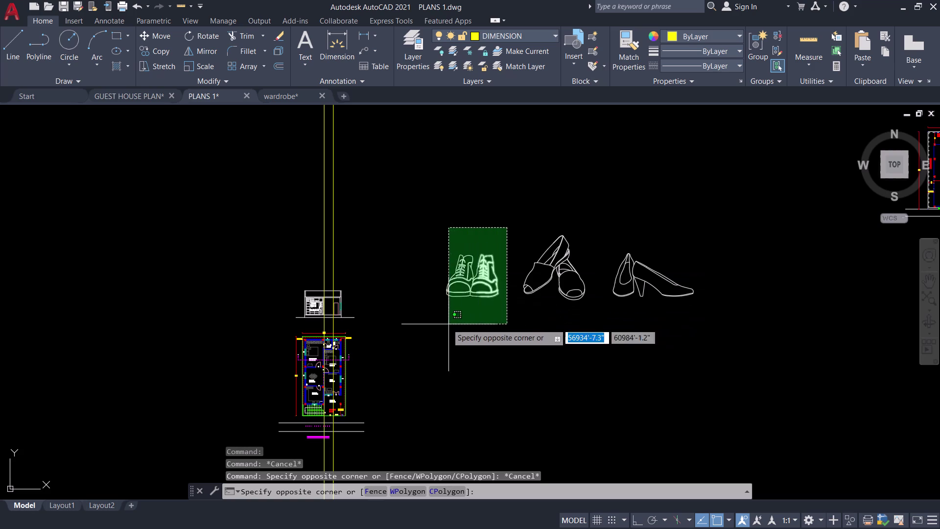
click(434, 314)
text(G)
key(space)
click(586, 213)
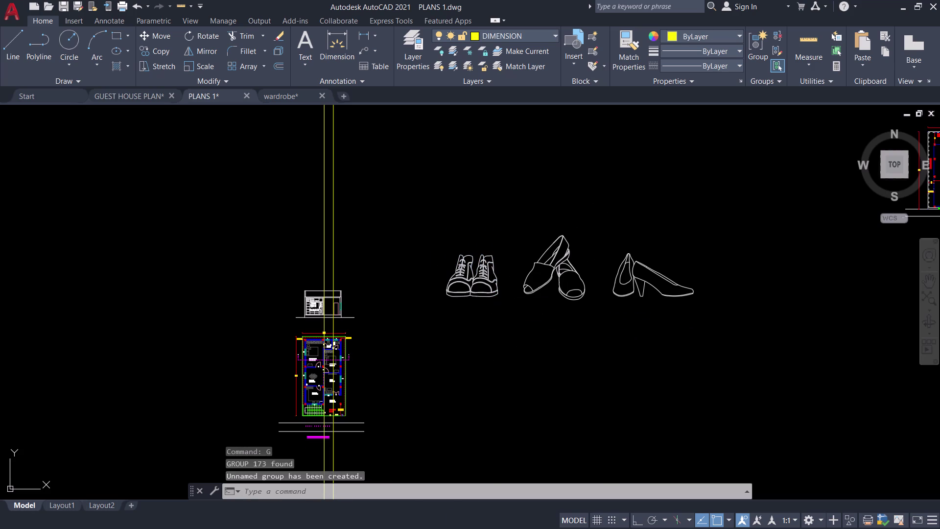
click(516, 315)
key(space)
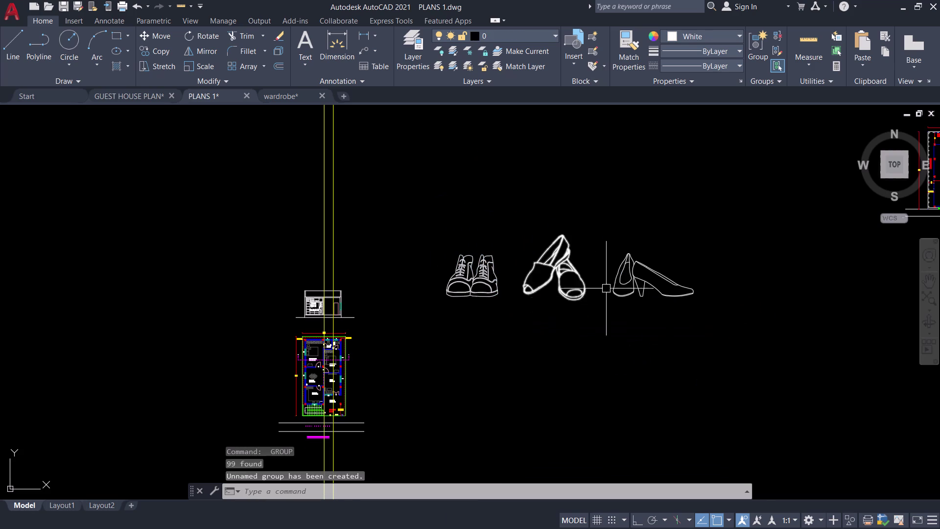
drag(744, 205, 746, 213)
click(605, 342)
key(space)
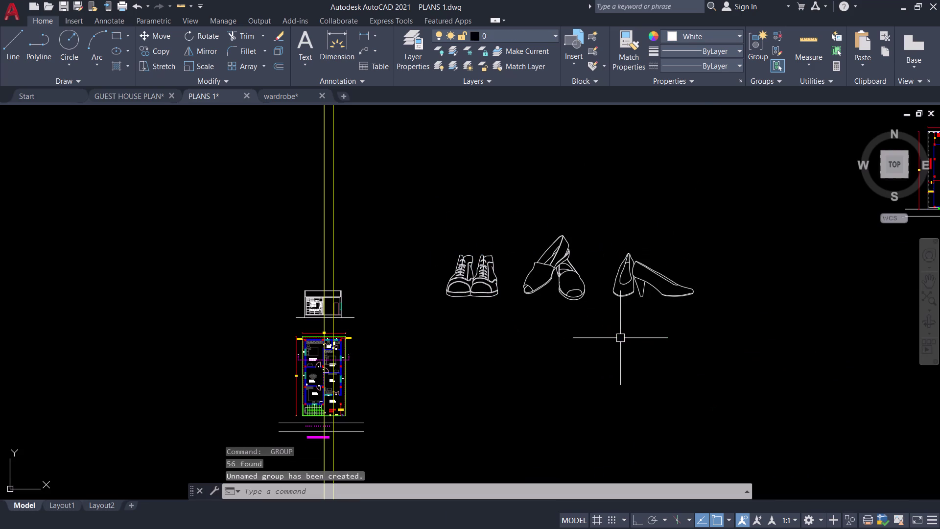
Select the boots, slip-on and high-heel groups together.
click(464, 294)
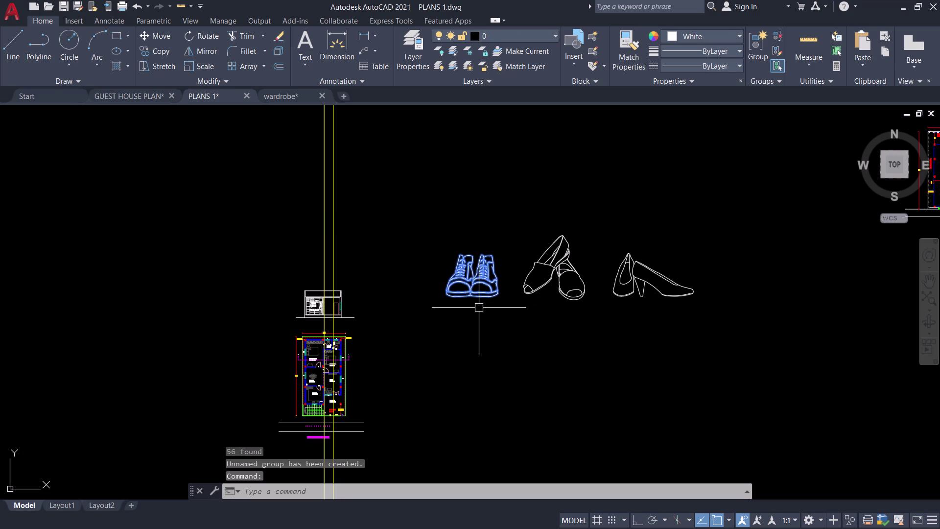
click(581, 287)
click(671, 285)
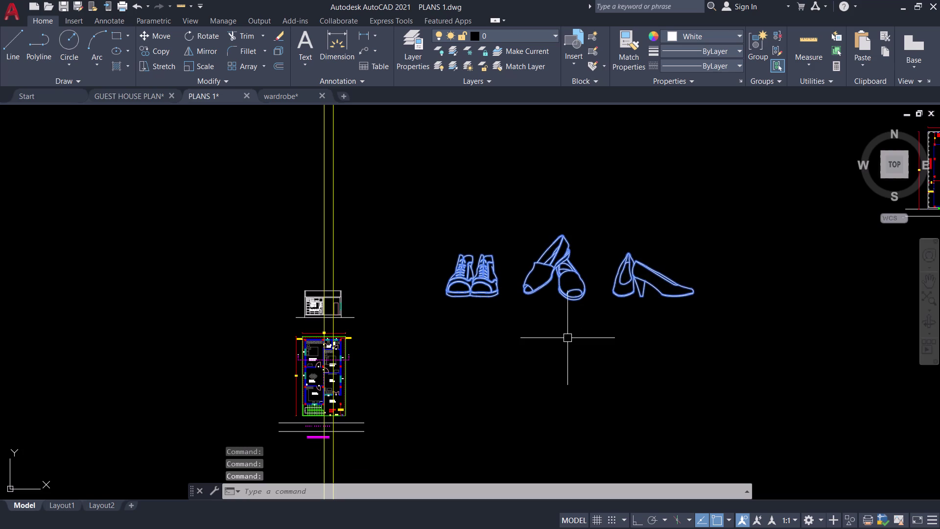
Scale the shoe pairs using the heel-tip-to-boots distance as reference length.
key(s)
key(c)
key(space)
click(594, 338)
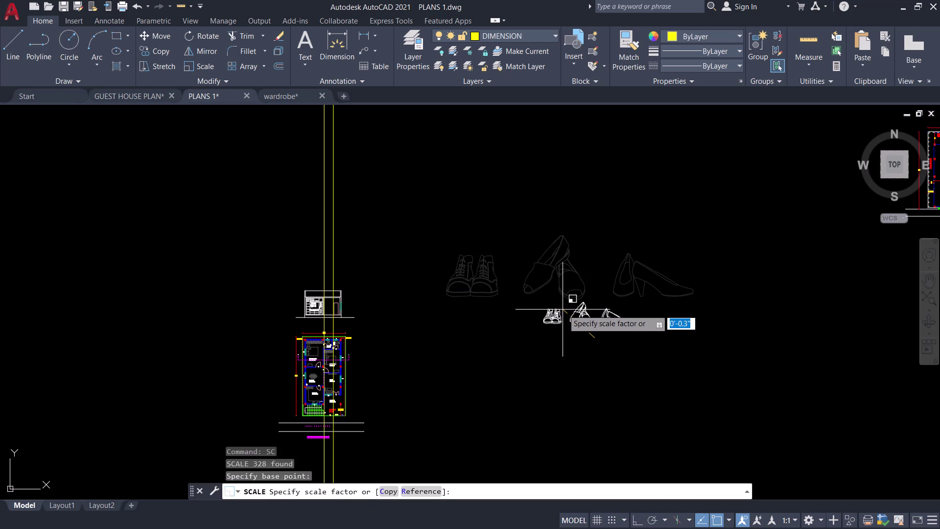
text(R)
key(space)
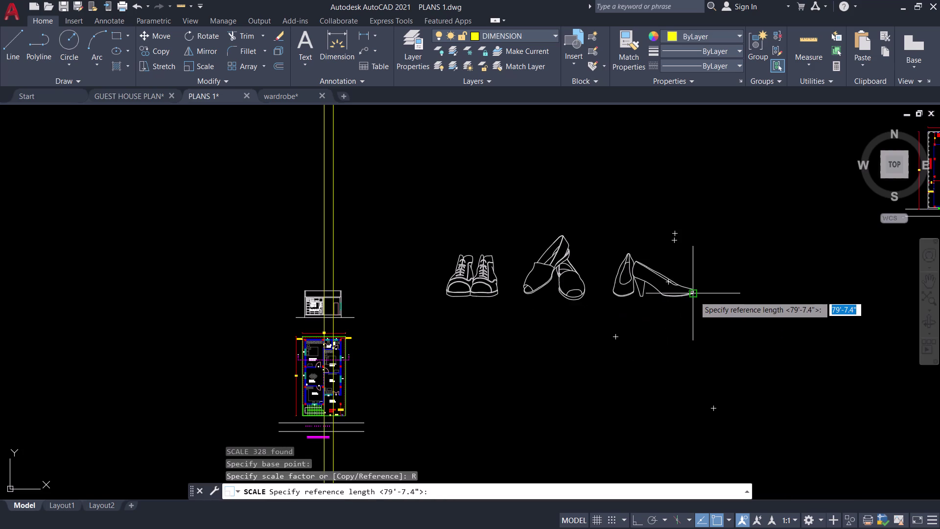
click(692, 295)
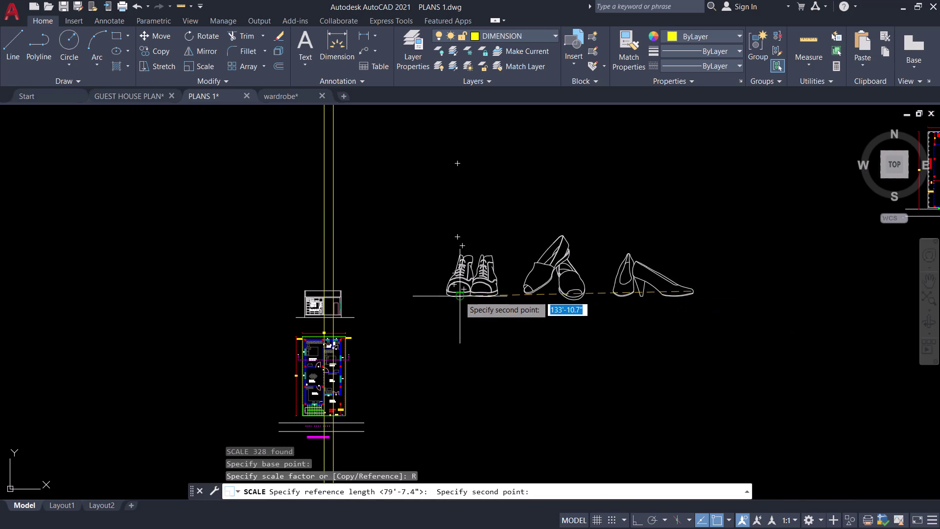
click(445, 295)
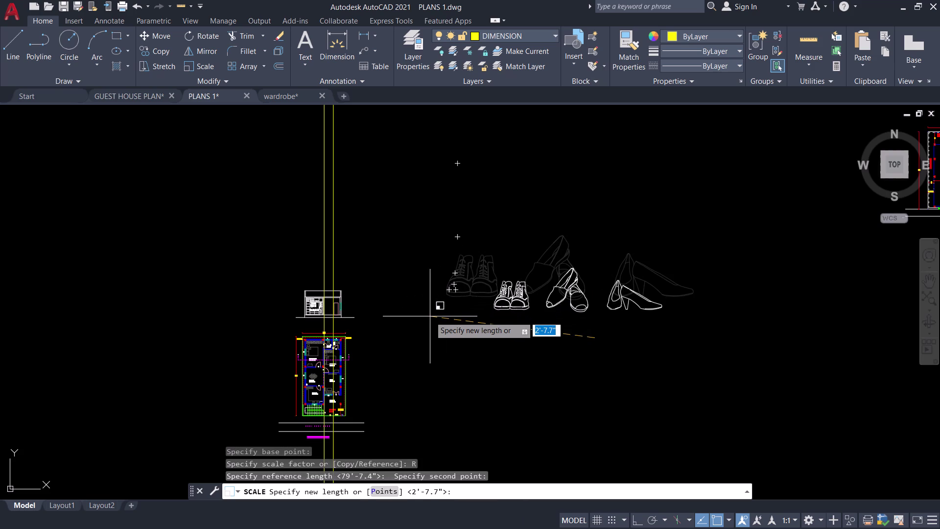
Set the new scale length from two points picked along the wardrobe shelf.
text(P)
key(space)
scroll(up, 3)
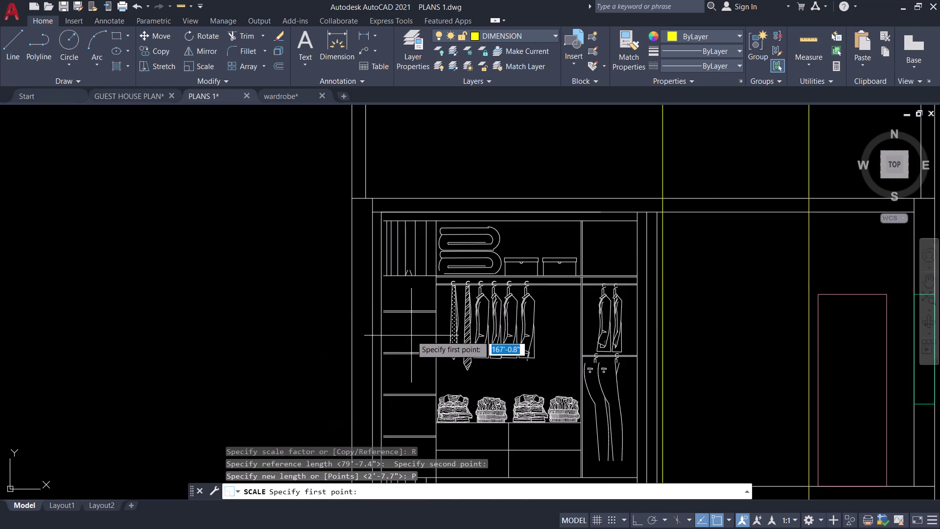
scroll(up, 3)
scroll(down, 3)
scroll(up, 3)
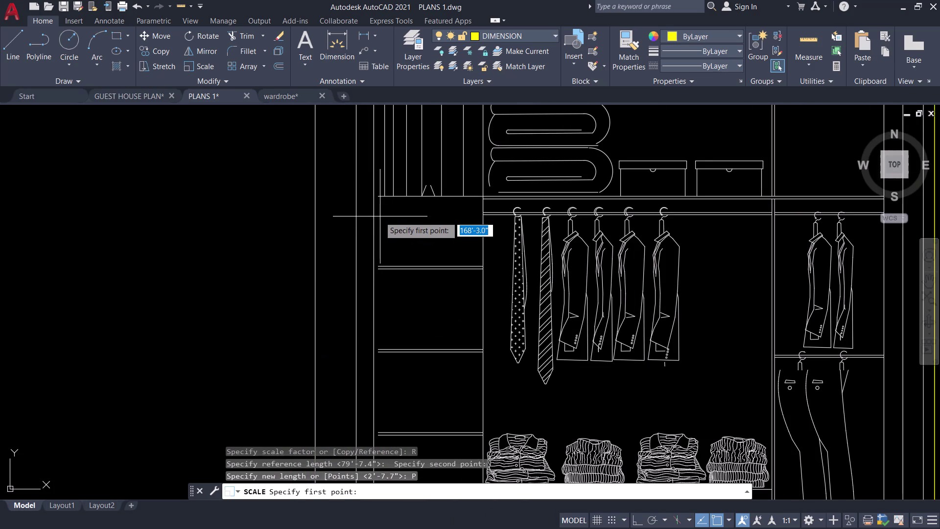
click(378, 214)
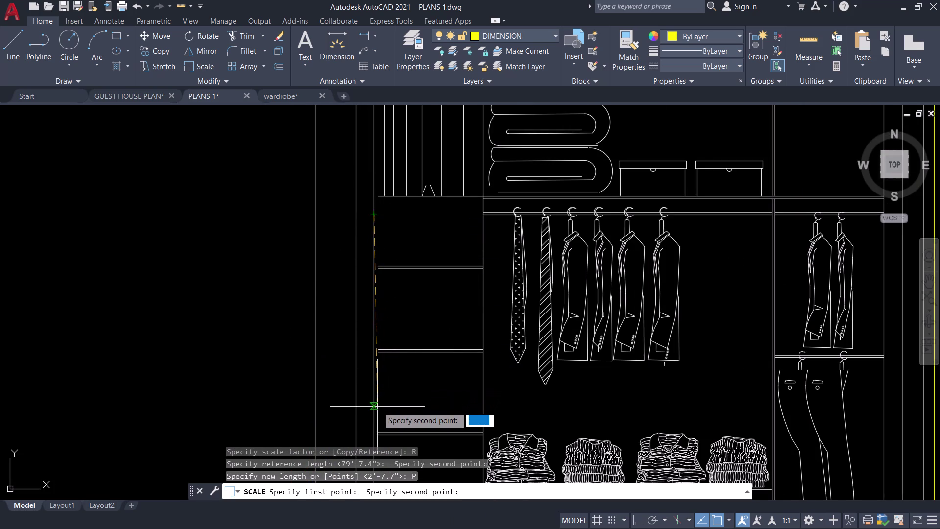
click(376, 343)
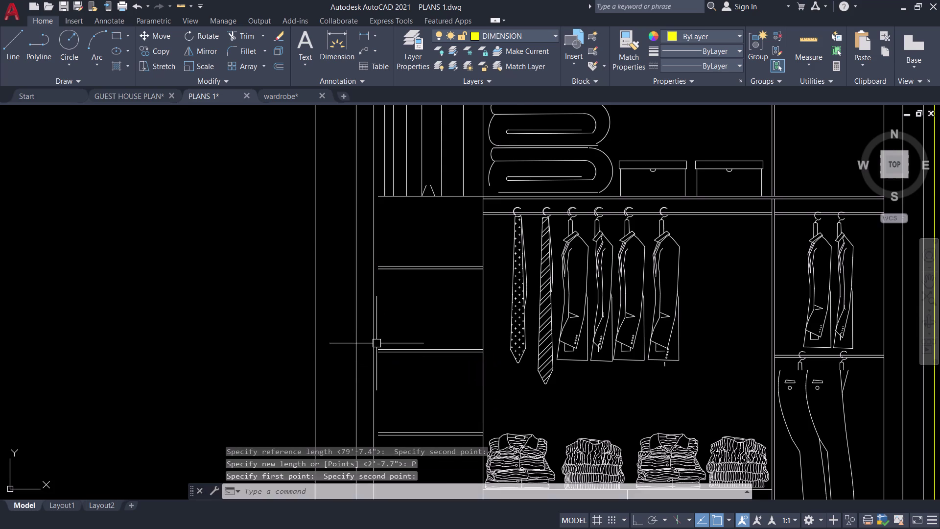
scroll(down, 3)
scroll(down, 3)
Select the scaled shoe pairs and begin moving them.
drag(794, 369, 759, 346)
click(749, 329)
key(m)
key(space)
click(783, 370)
scroll(up, 3)
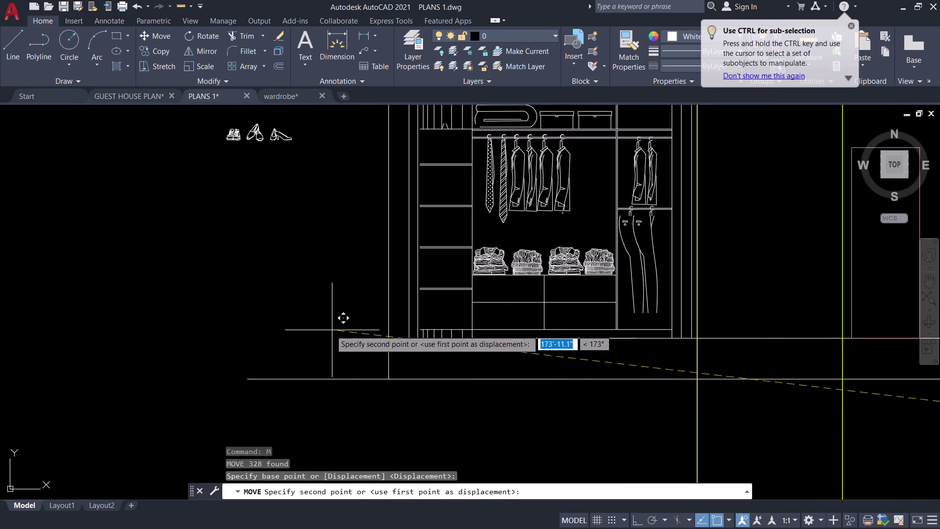
Drop the shoes near the wardrobe and move the heeled shoe onto the top shelf.
click(330, 330)
middle_drag(273, 258, 309, 408)
scroll(up, 3)
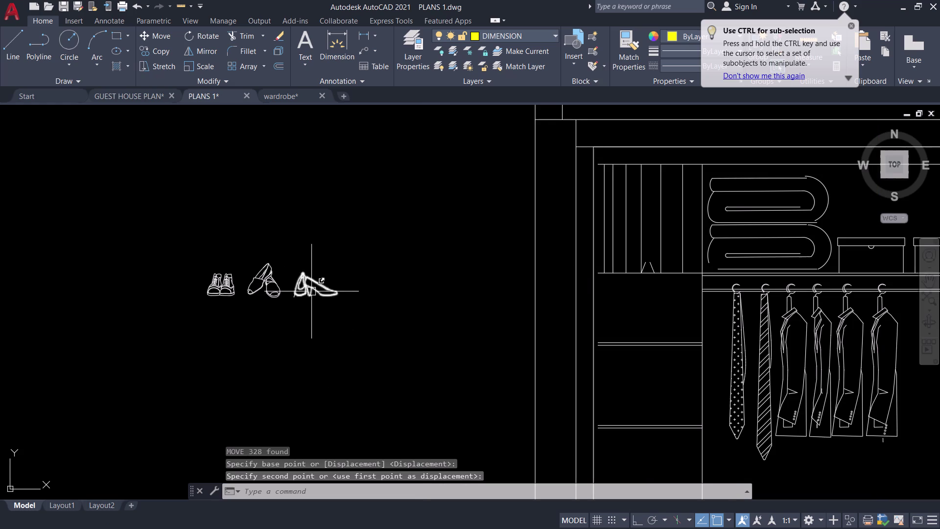
click(312, 292)
key(m)
key(space)
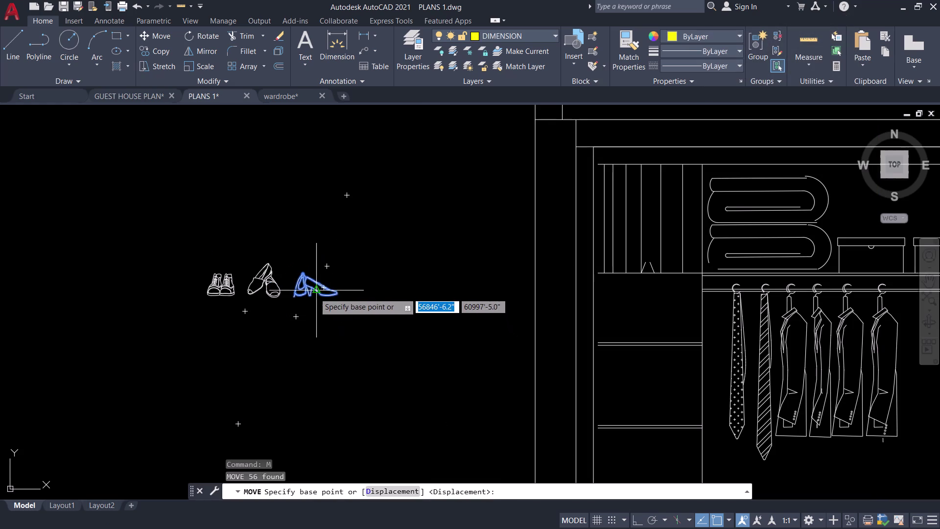
click(313, 291)
scroll(up, 3)
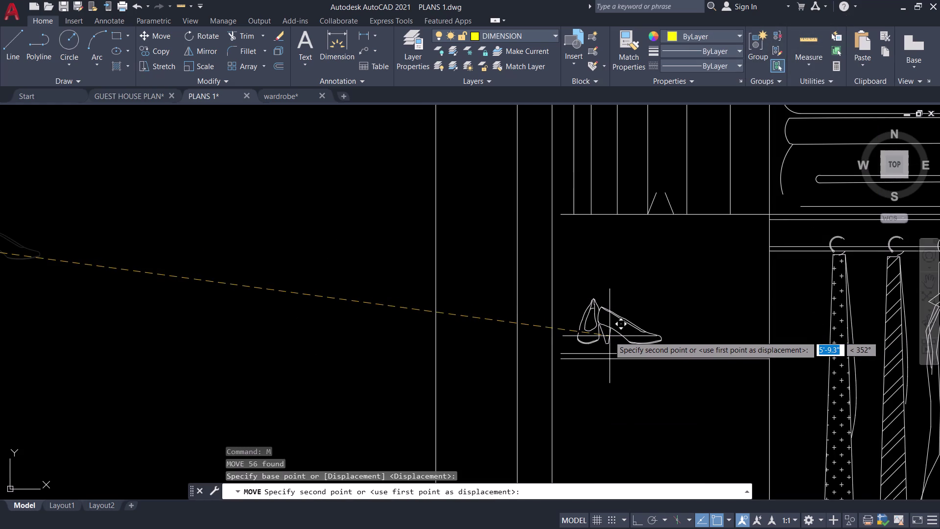
click(602, 337)
scroll(down, 3)
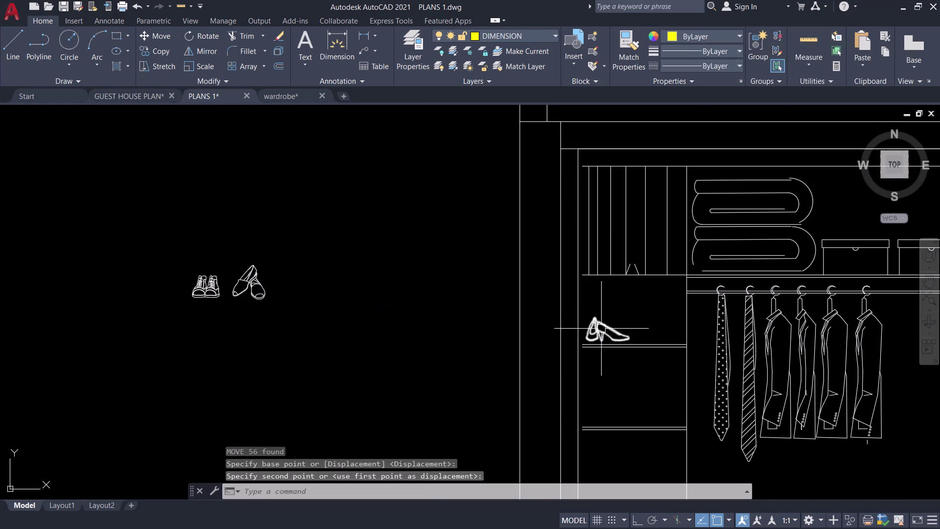
Move the loafers onto the middle shoe shelf.
click(238, 292)
key(m)
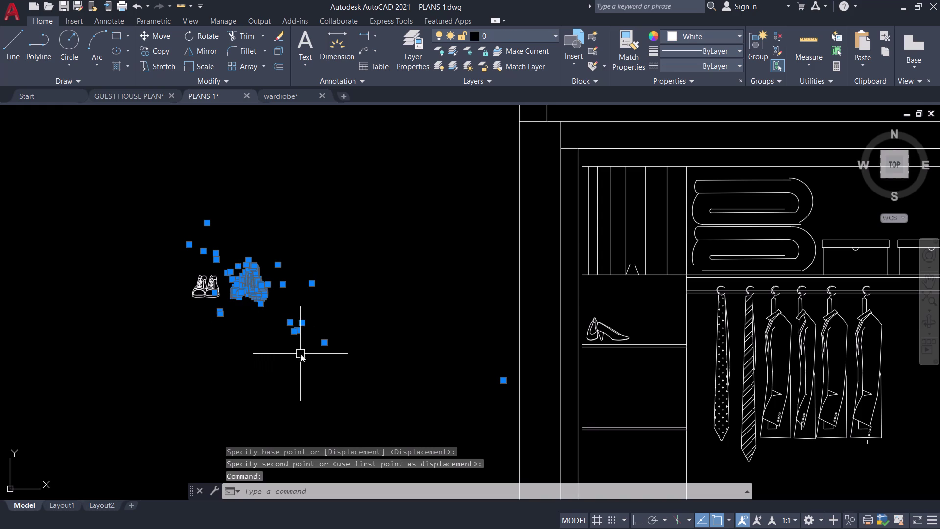
key(space)
drag(249, 284, 259, 284)
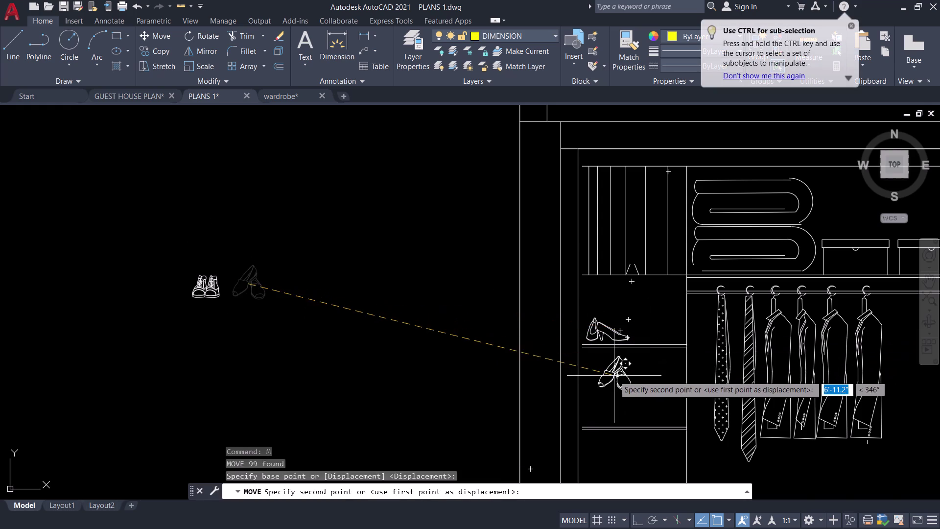
middle_drag(614, 378, 561, 336)
scroll(up, 3)
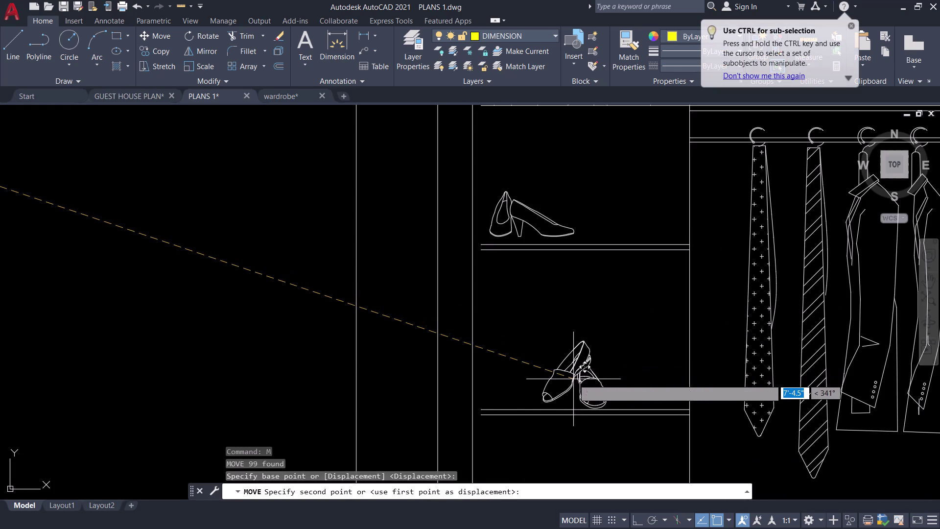
click(571, 377)
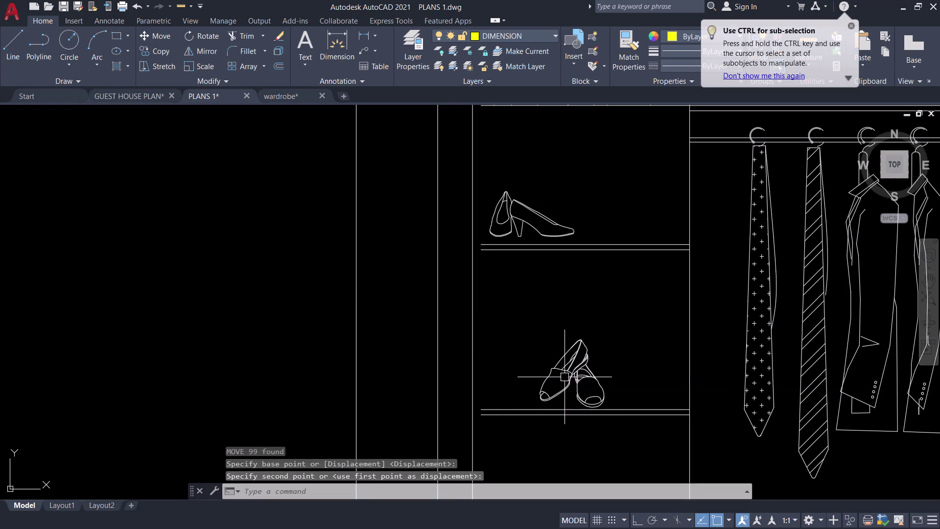
Move the sneakers onto the lower shoe shelf.
middle_drag(563, 364, 579, 262)
scroll(down, 3)
click(159, 151)
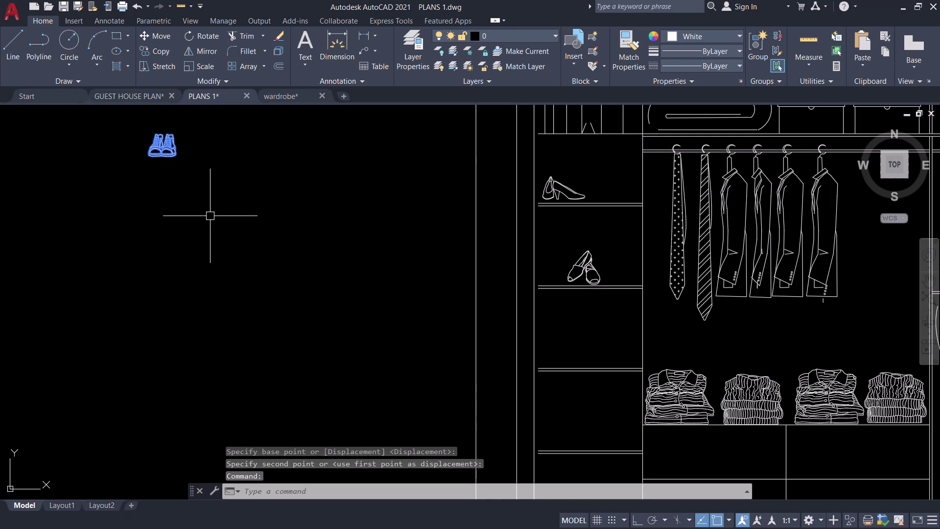
key(m)
key(space)
drag(165, 151, 175, 155)
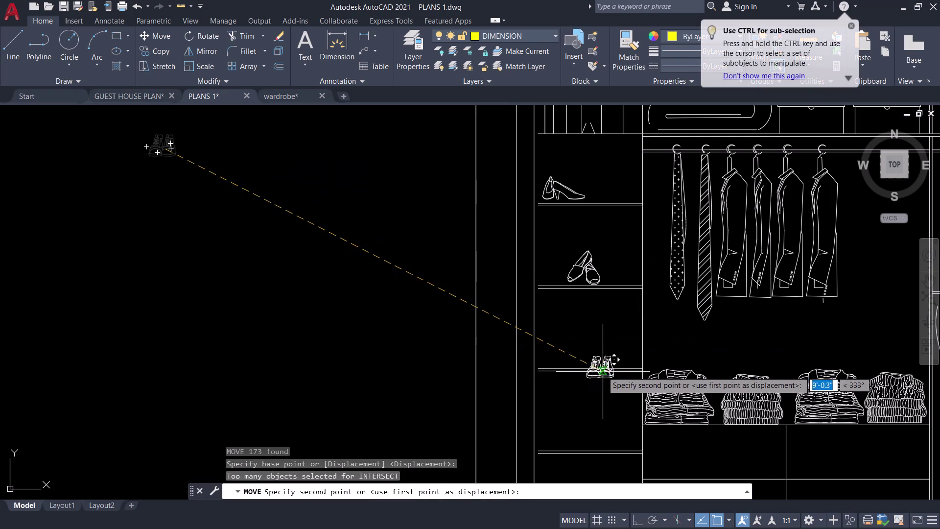
scroll(up, 3)
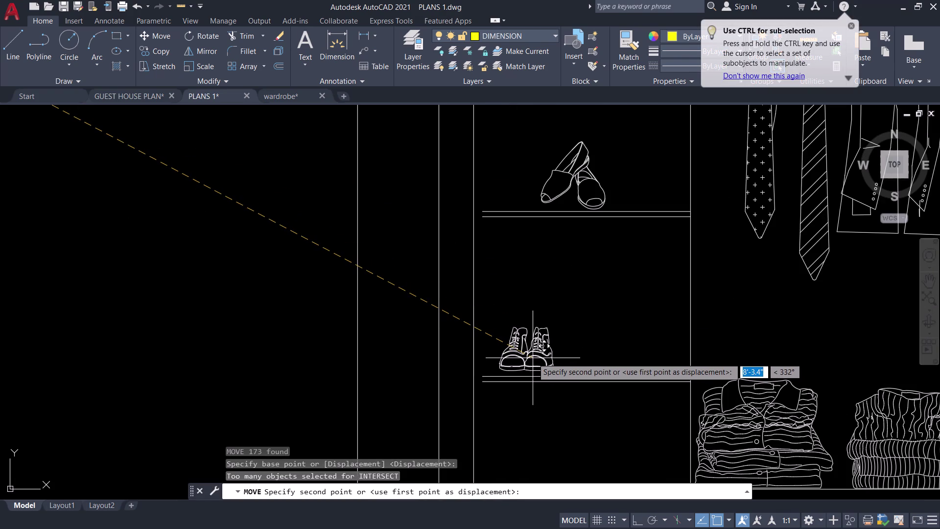
click(532, 358)
Select the placed sneakers and start copying them.
click(536, 354)
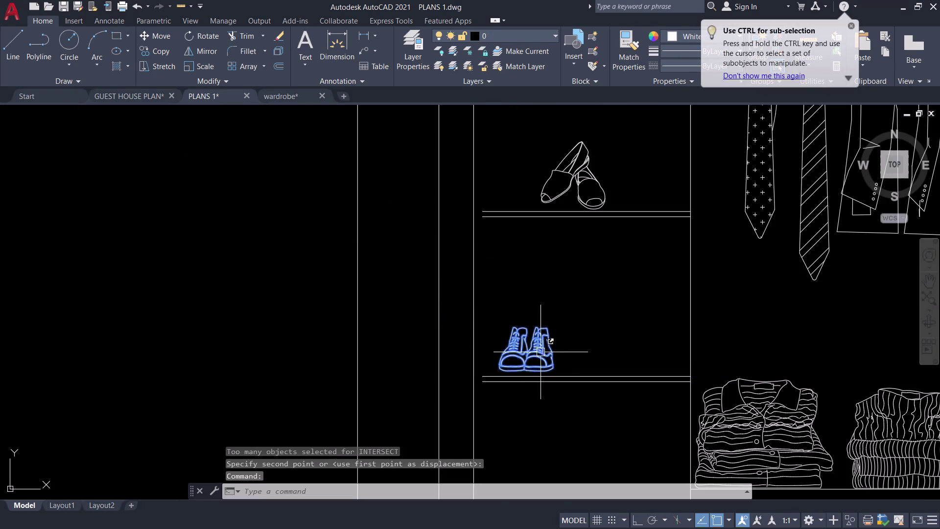
key(c)
text(O)
key(space)
Copy the sneakers onto the top shelf beside the heeled shoe.
click(538, 351)
scroll(down, 3)
middle_drag(566, 325, 566, 325)
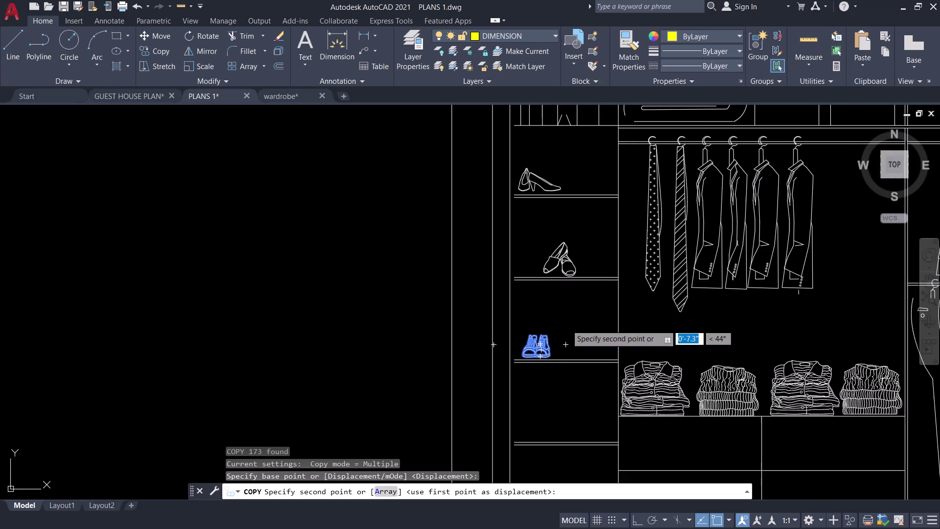
middle_drag(566, 324, 560, 369)
scroll(up, 3)
click(592, 229)
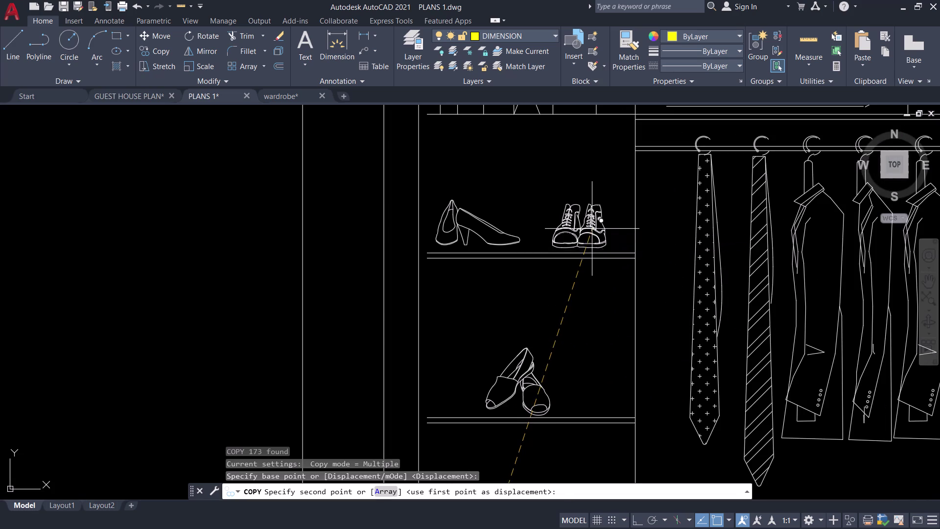
key(space)
Try moving the loafers on the middle shelf, then cancel the edit.
click(528, 368)
key(m)
key(space)
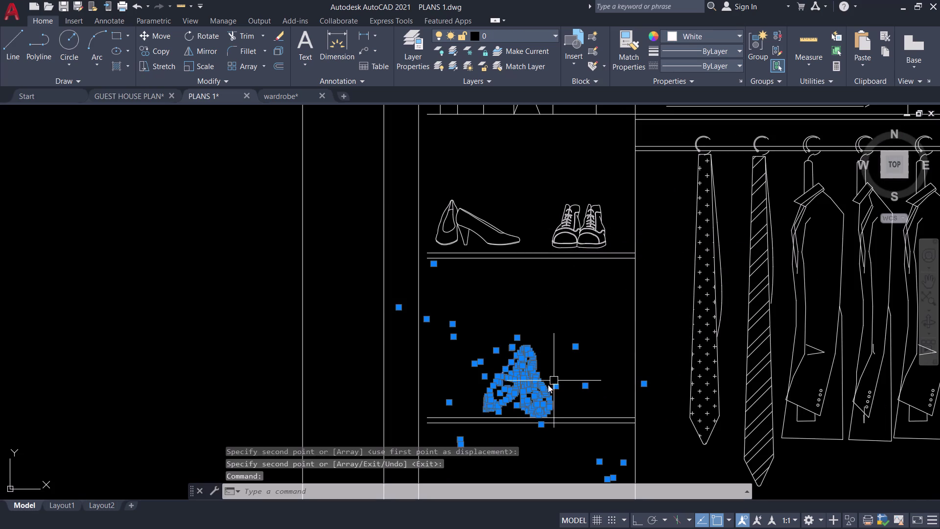
click(518, 394)
middle_click(523, 316)
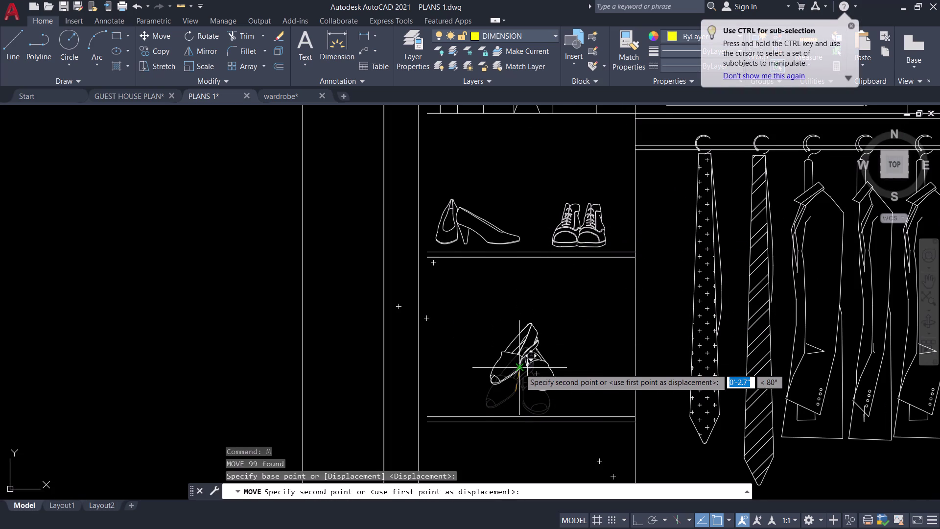
key(Escape)
click(521, 384)
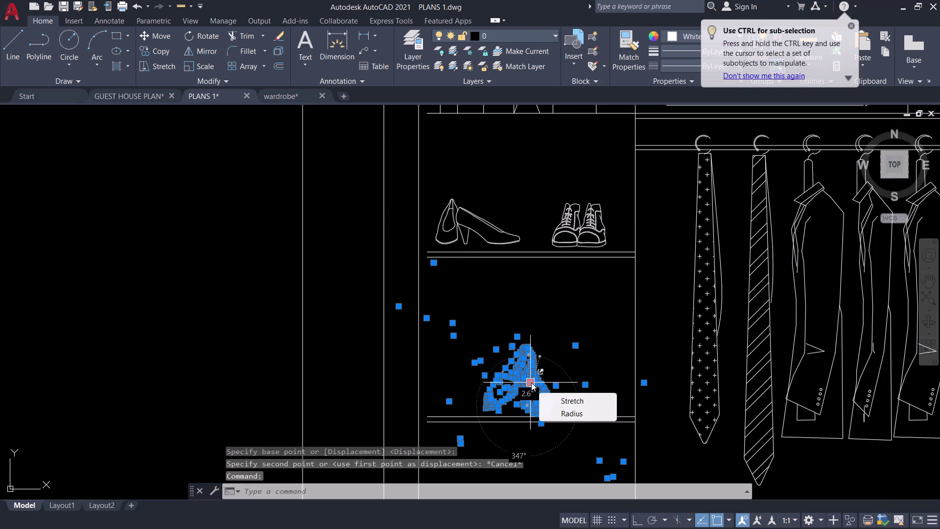
key(c)
text(O)
key(space)
click(520, 387)
key(Escape)
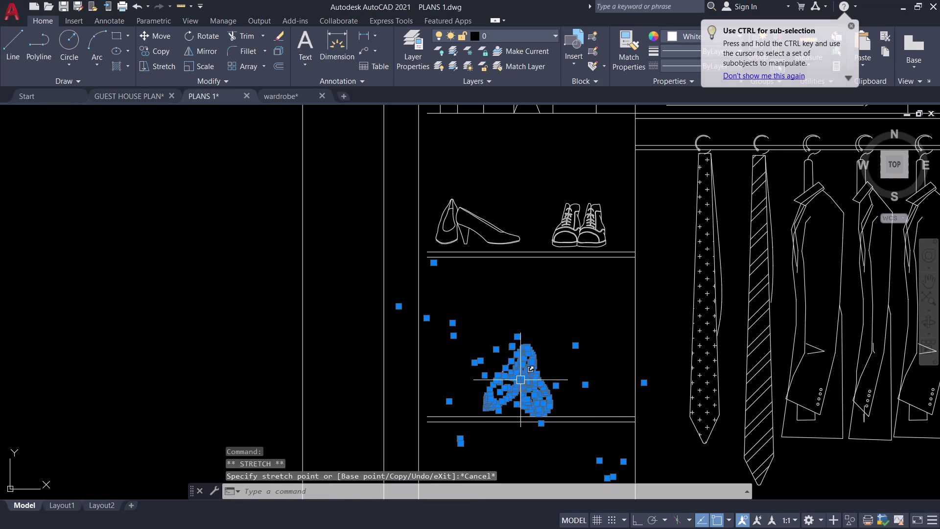
Copy the loafers onto the shoe shelf above.
text(CO)
key(space)
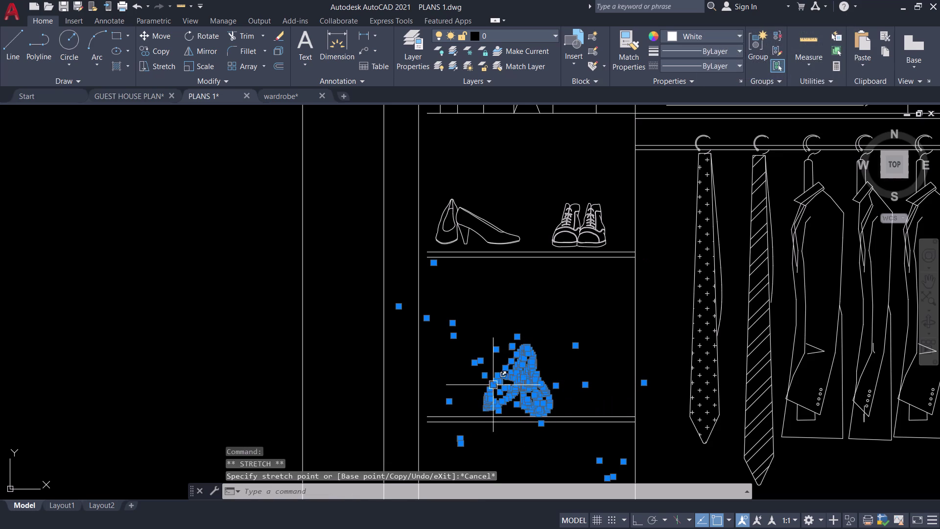
key(c)
key(o)
key(space)
click(537, 322)
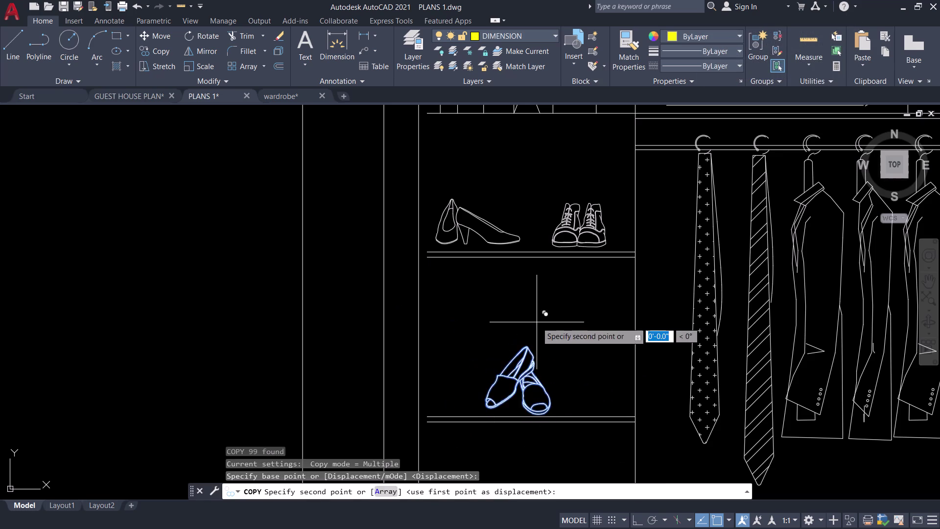
scroll(down, 3)
middle_drag(531, 315, 531, 302)
scroll(up, 3)
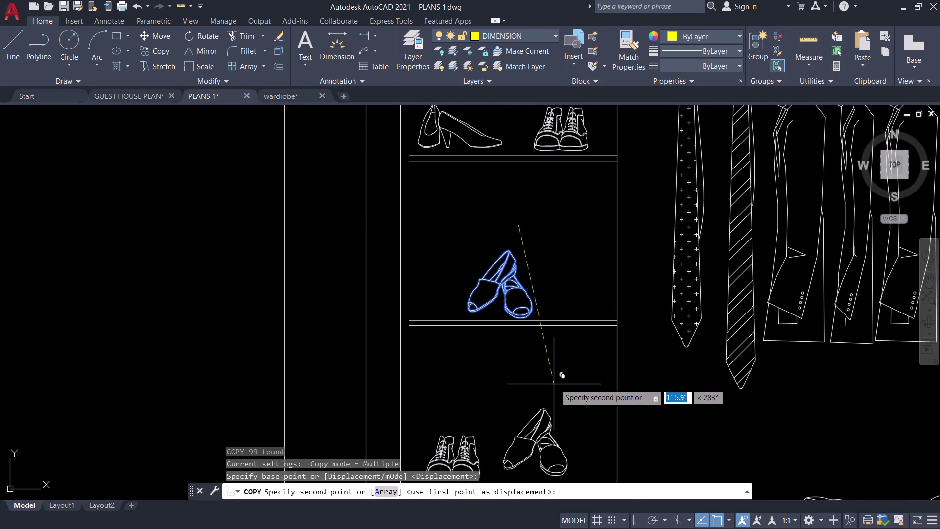
middle_drag(551, 389, 535, 320)
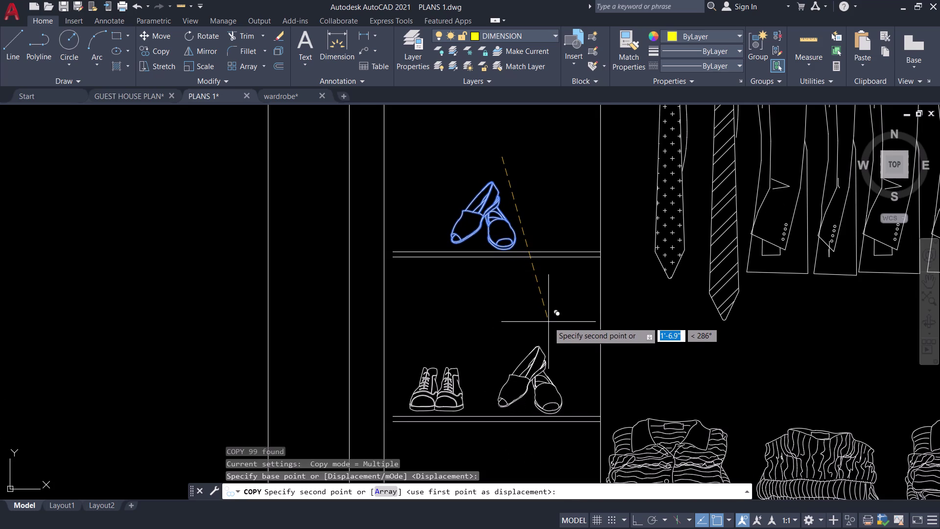
click(548, 322)
key(Escape)
Move the copied loafers to the left side of their shelf.
scroll(down, 3)
middle_drag(509, 308, 509, 381)
scroll(up, 3)
click(504, 341)
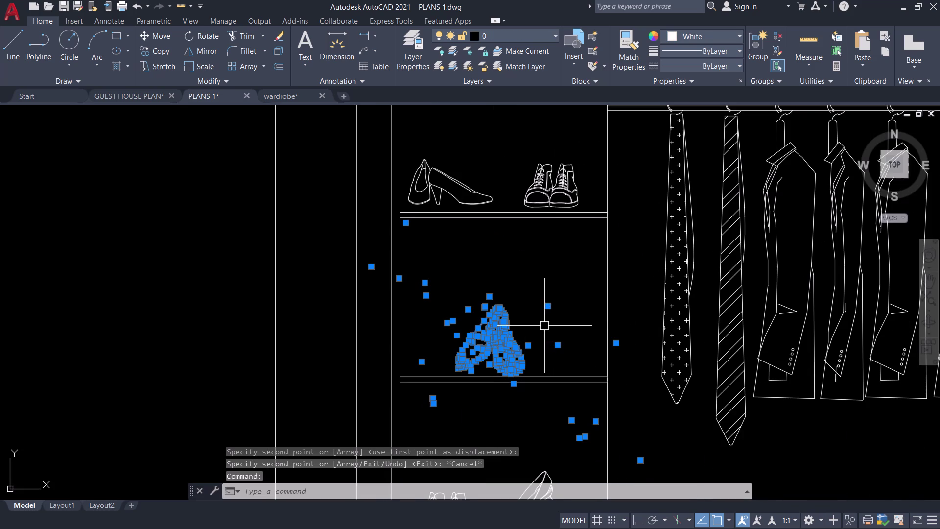
key(m)
key(space)
click(562, 274)
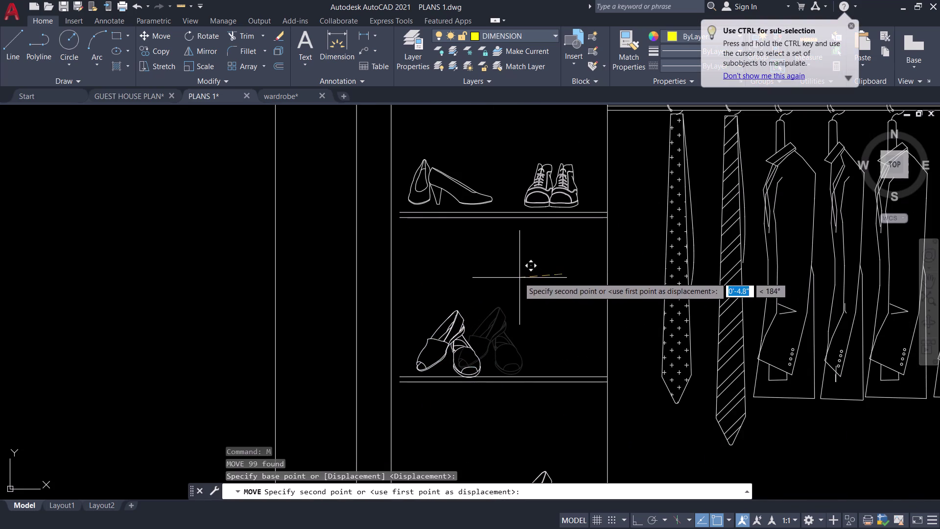
click(516, 275)
Copy the heeled shoe from the top shelf onto the middle shelf.
click(469, 191)
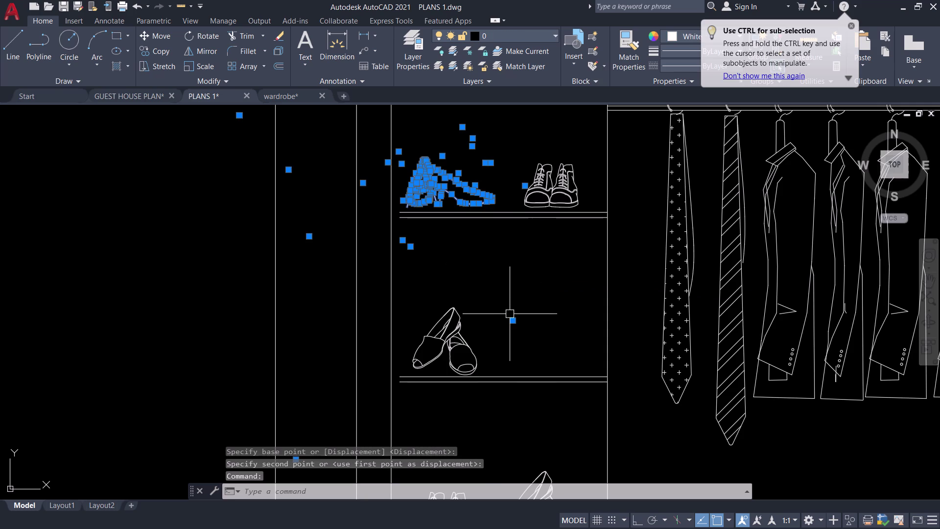
key(c)
key(o)
key(space)
drag(496, 255, 503, 257)
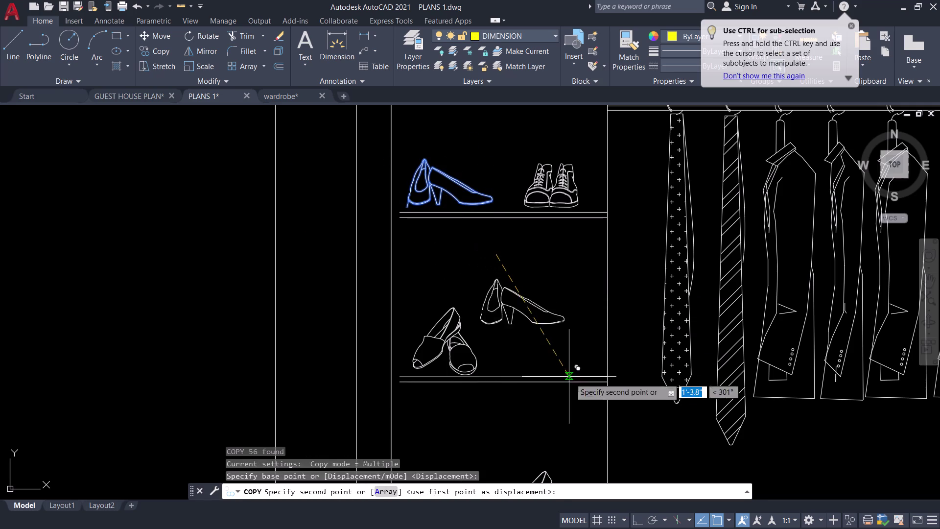
click(601, 419)
key(Escape)
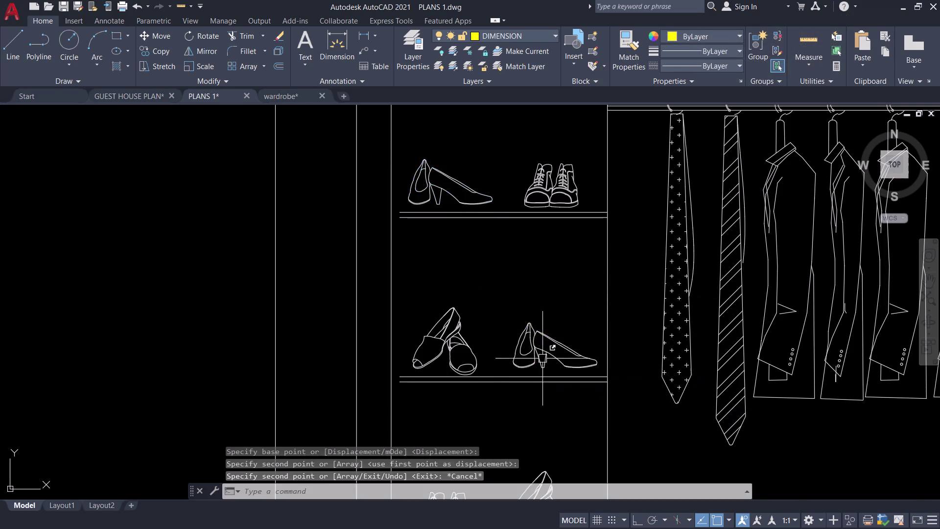
Zoom out to the whole wardrobe and save PLANS 1.
scroll(down, 3)
middle_drag(389, 346, 351, 244)
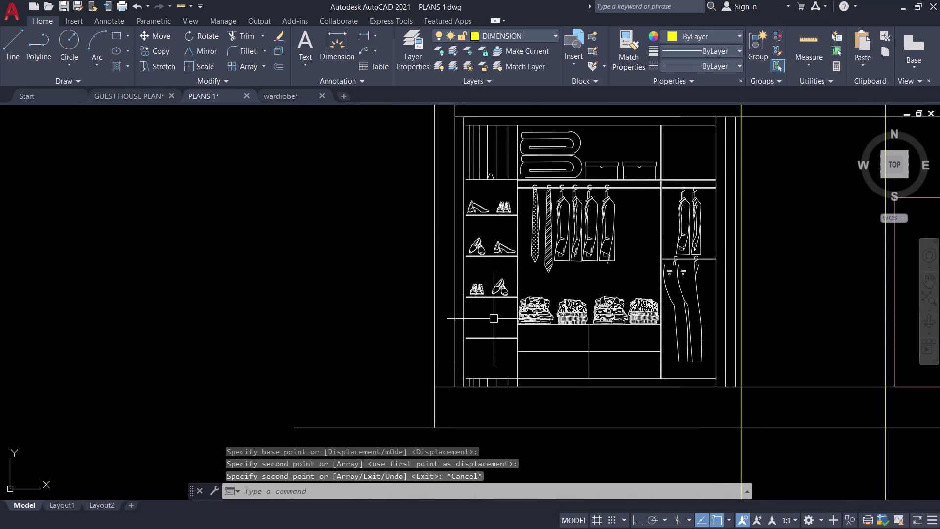
key(ctrl+s)
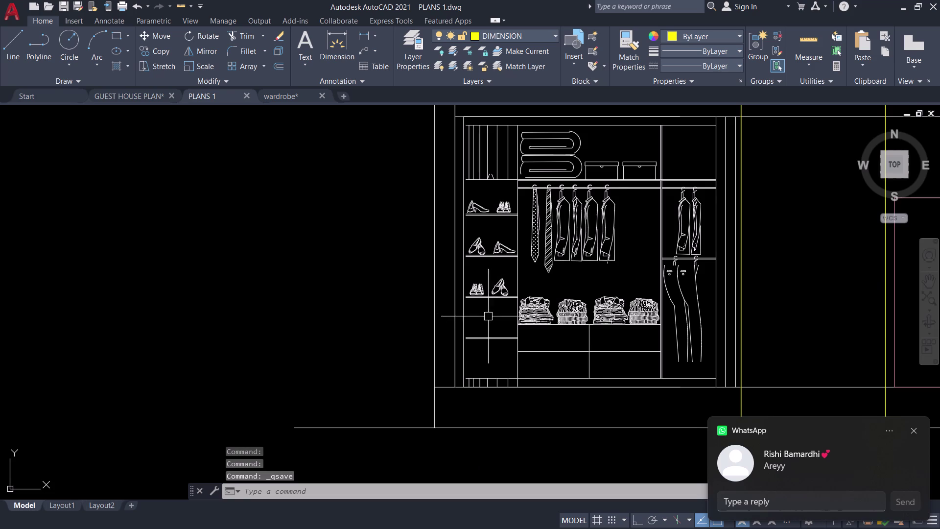
With EXTEND, extend the lower and upper shoe shelf lines to the panel.
scroll(up, 3)
middle_drag(485, 316, 424, 327)
click(909, 429)
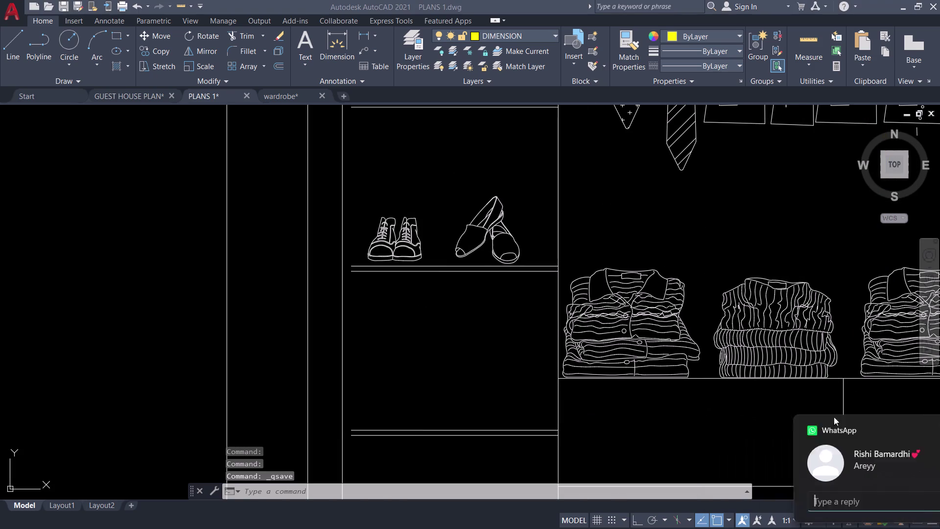
middle_drag(391, 304, 393, 360)
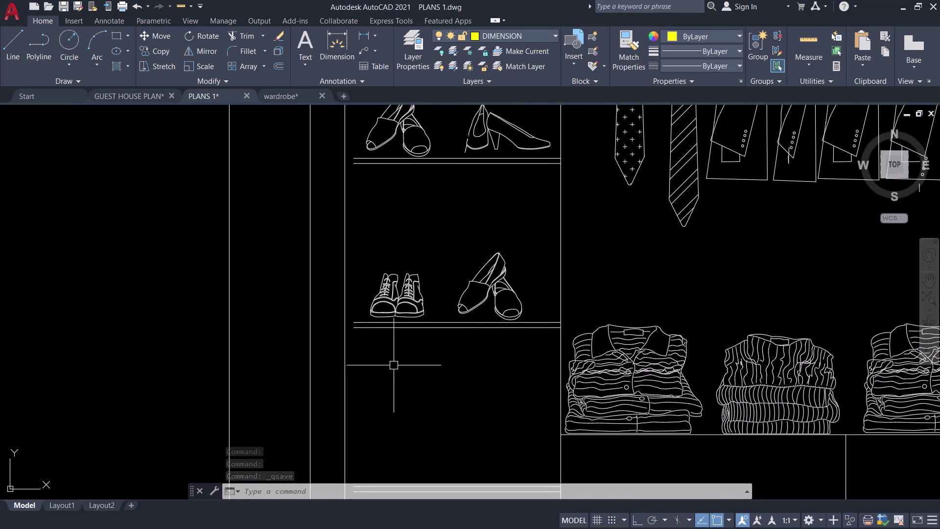
key(e)
key(x)
key(space)
click(390, 330)
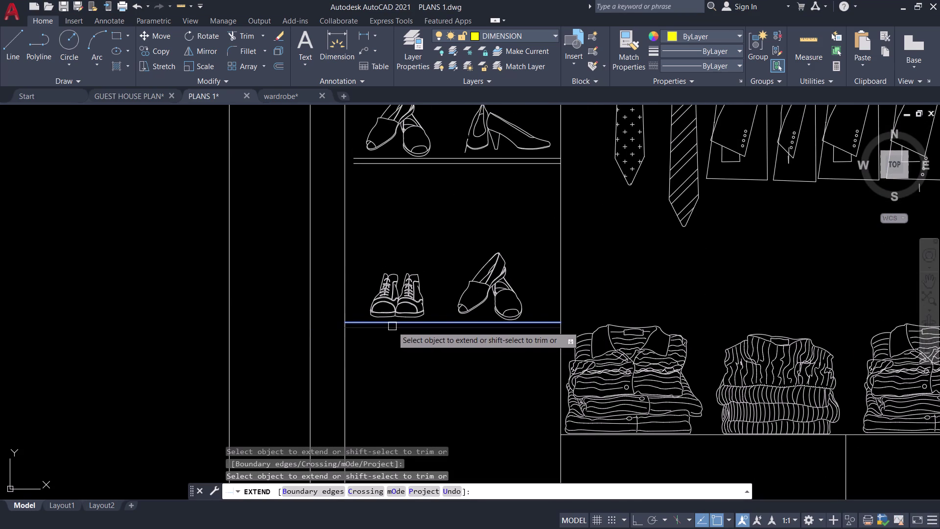
click(394, 323)
click(390, 161)
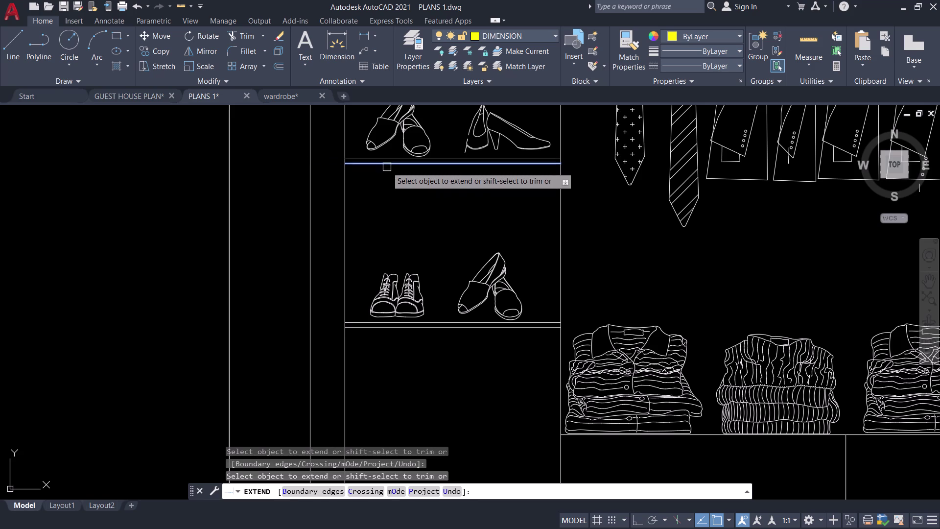
click(387, 168)
Fence-extend both double shelf lines to the adjoining panel.
scroll(down, 3)
middle_drag(394, 193, 385, 259)
scroll(up, 3)
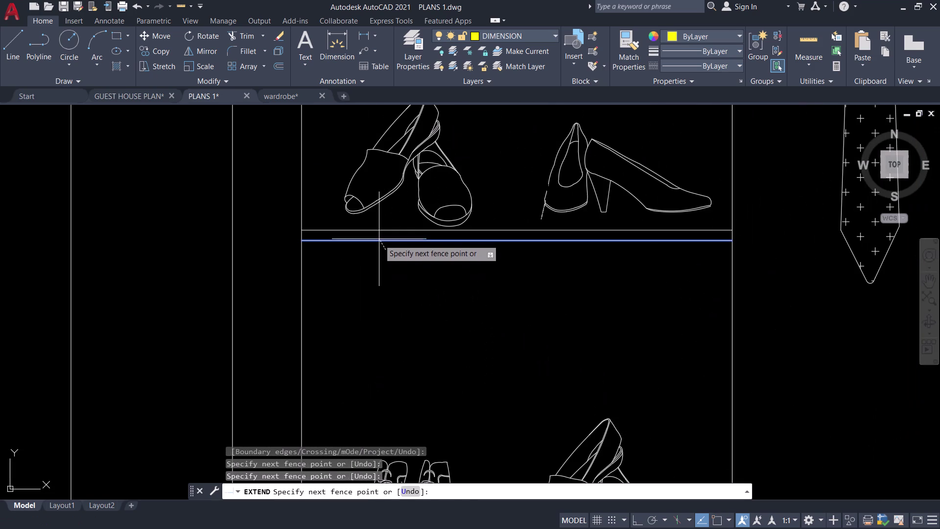
click(379, 239)
scroll(down, 3)
scroll(up, 3)
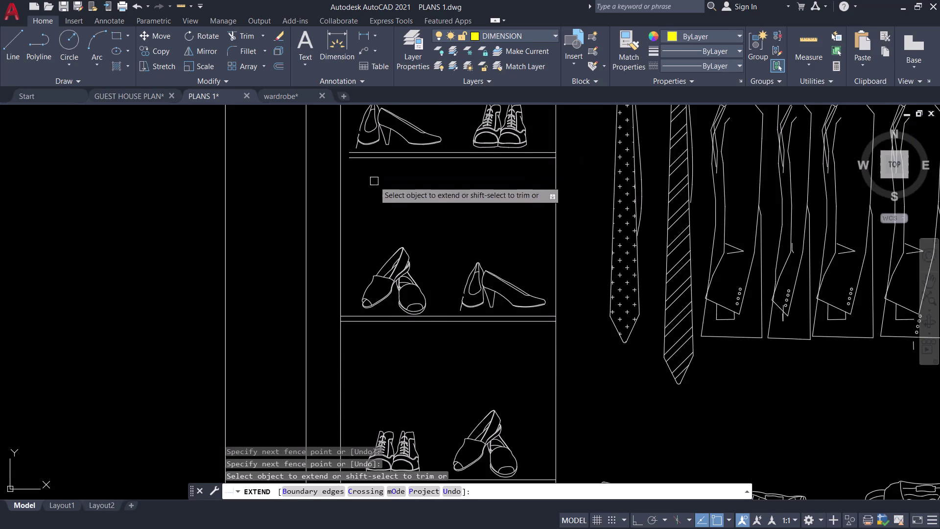
middle_drag(374, 183, 387, 281)
scroll(up, 3)
click(389, 226)
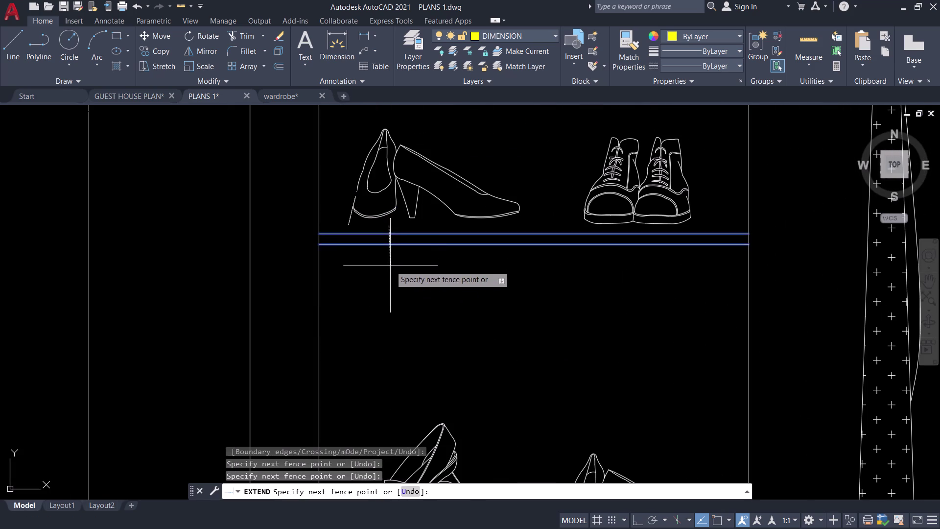
click(390, 266)
Extend the vertical line and another line in the top compartment.
scroll(down, 3)
scroll(down, 3)
middle_drag(397, 302, 401, 376)
scroll(up, 3)
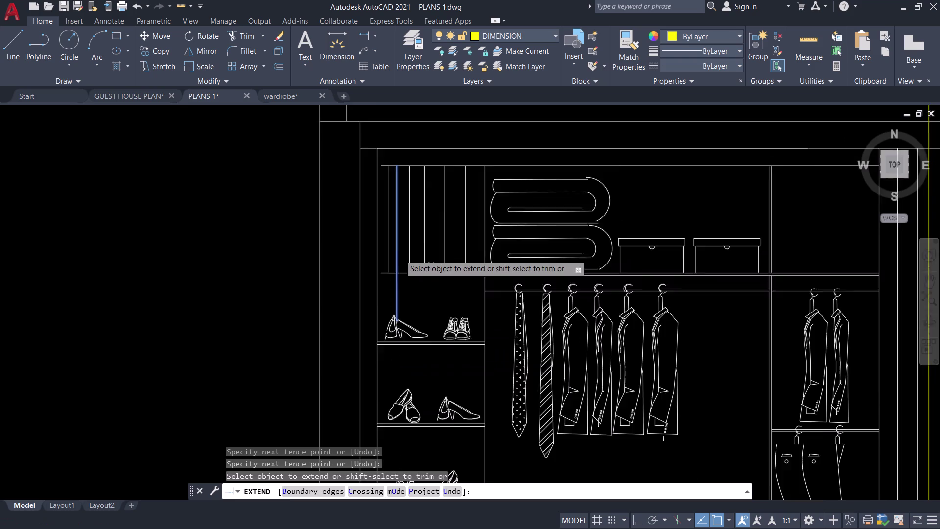
click(382, 292)
scroll(down, 3)
middle_drag(382, 291, 391, 357)
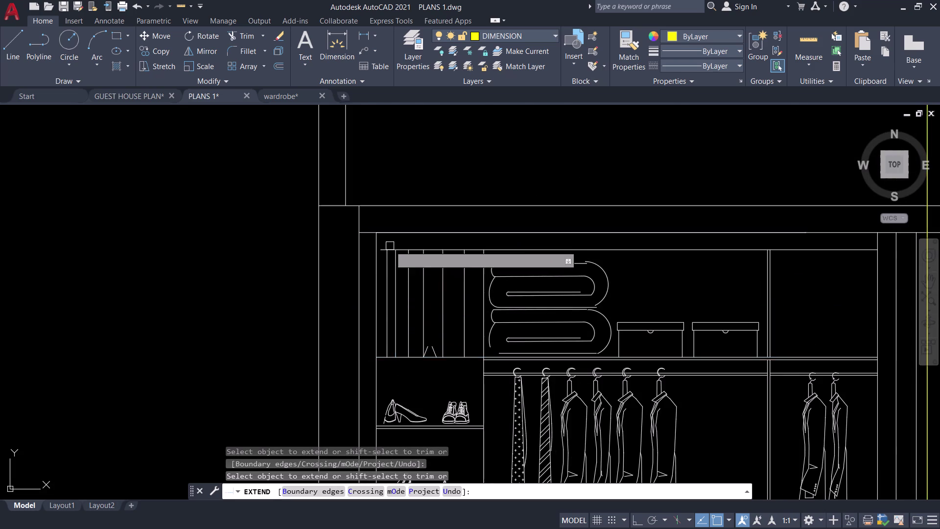
scroll(up, 3)
click(389, 258)
scroll(down, 3)
scroll(up, 3)
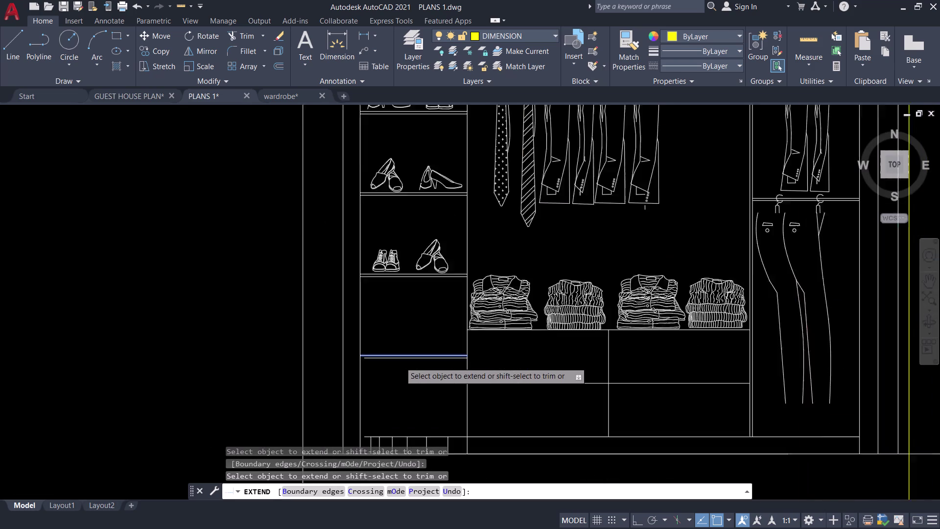
Extend the lines under the shoe shelves and the wardrobe base line.
drag(391, 293, 397, 305)
click(403, 378)
drag(399, 372, 401, 316)
click(402, 279)
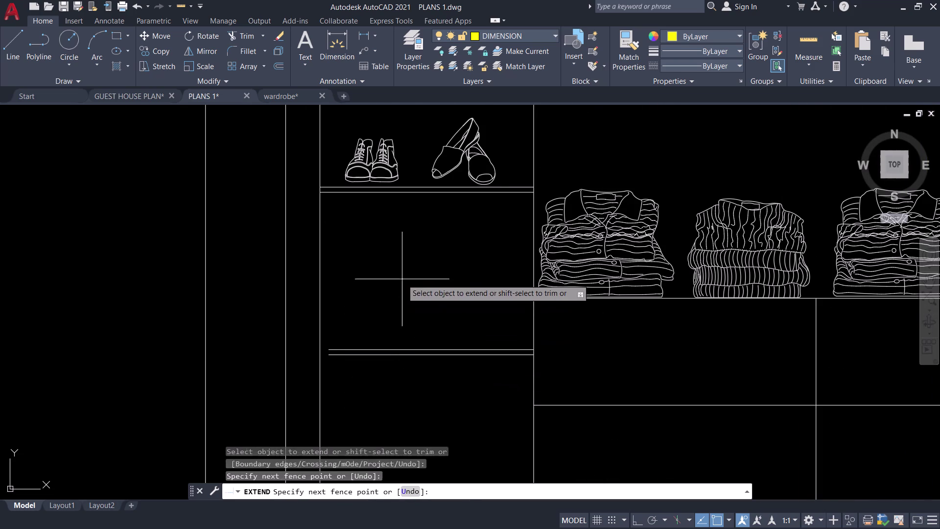
click(403, 373)
scroll(down, 3)
middle_drag(402, 375, 427, 287)
scroll(up, 3)
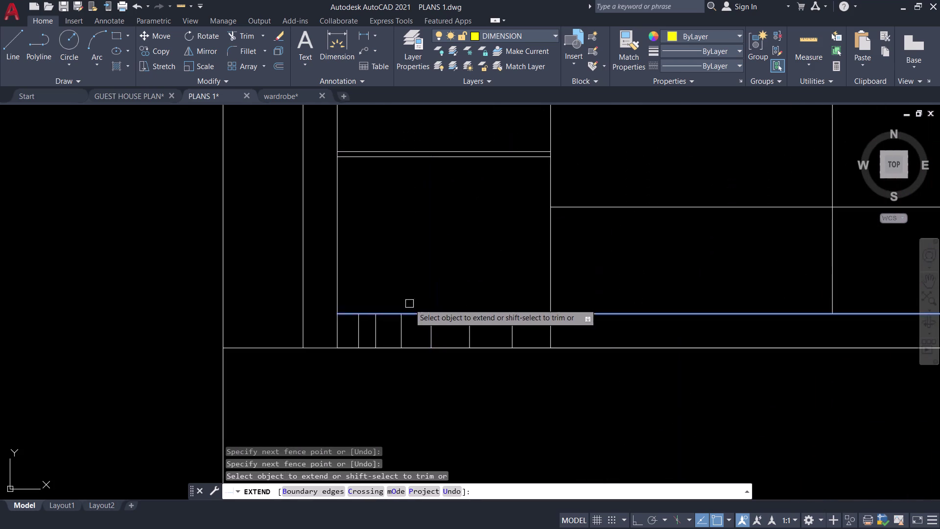
click(351, 314)
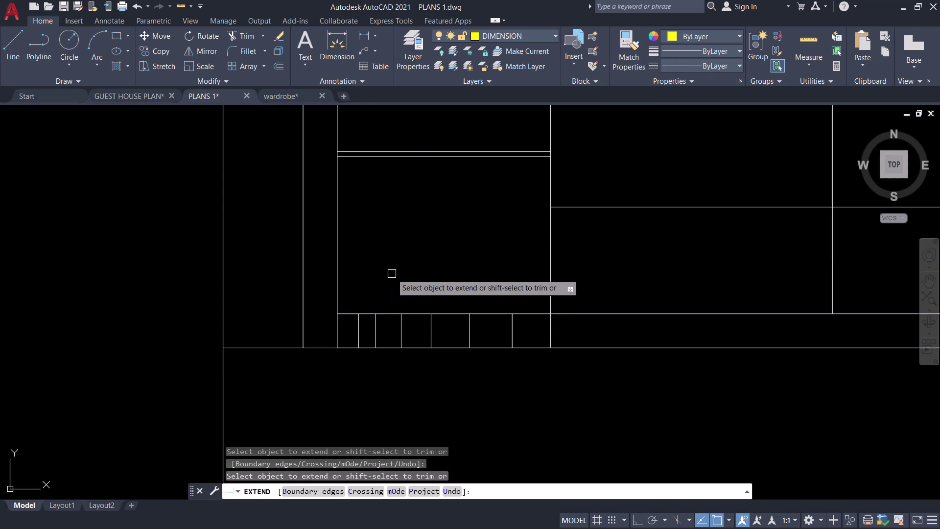
key(Escape)
Zoom out over the wardrobe and centre the drawers below the shoe shelf.
scroll(down, 3)
middle_drag(413, 293, 406, 361)
middle_drag(401, 305, 399, 299)
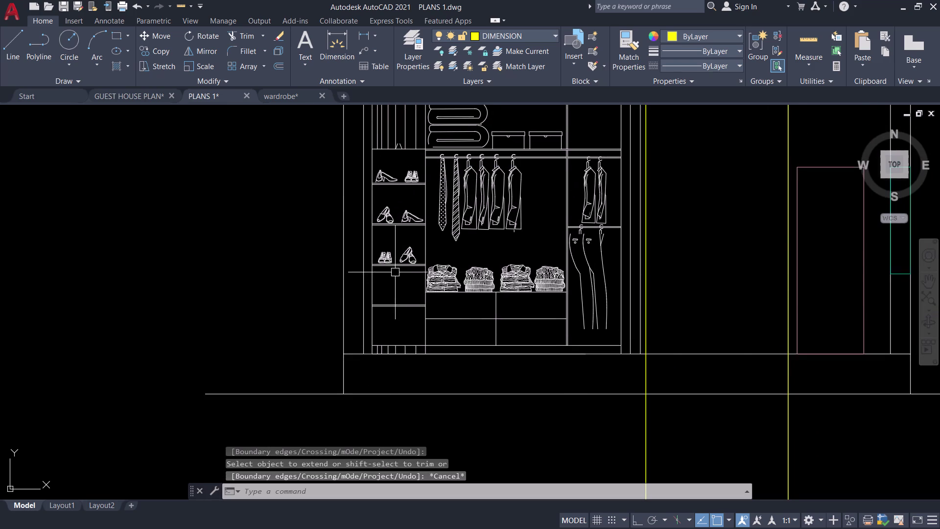
scroll(up, 3)
middle_drag(395, 273, 391, 307)
On the NORMAL LINE layer, draw a thin rectangular handle on the first drawer.
text(RE)
key(c)
key(space)
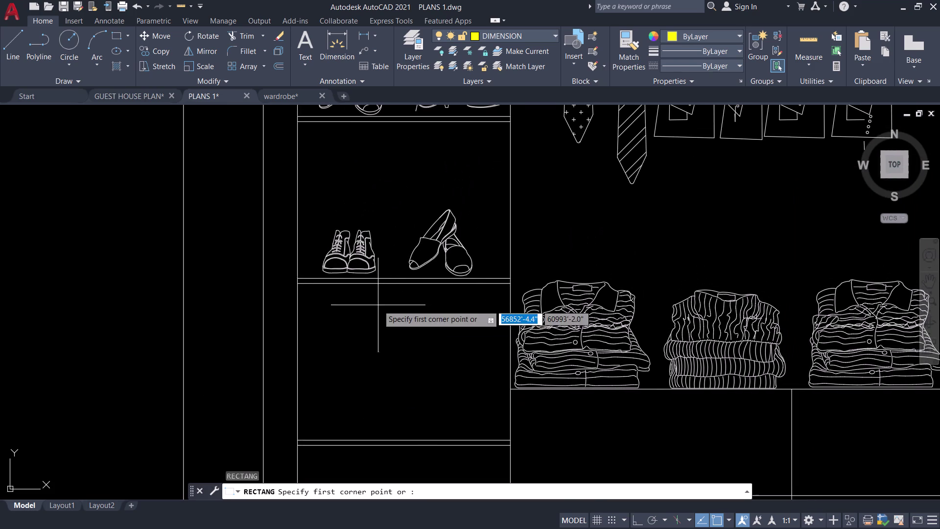
click(372, 293)
key(Escape)
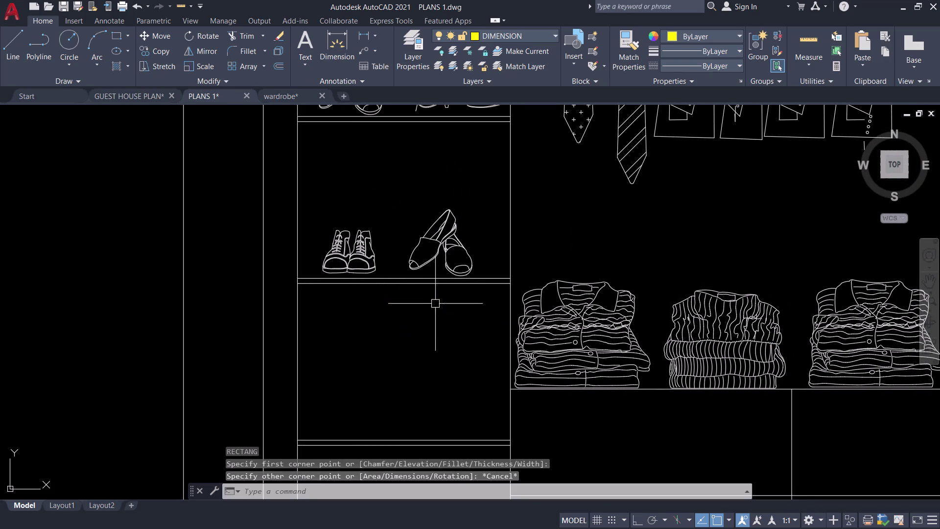
click(501, 39)
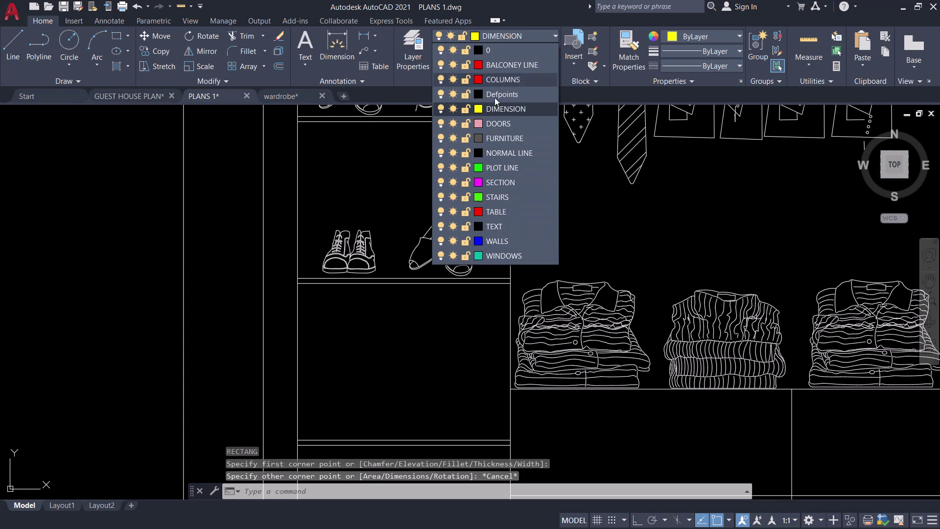
click(495, 151)
key(space)
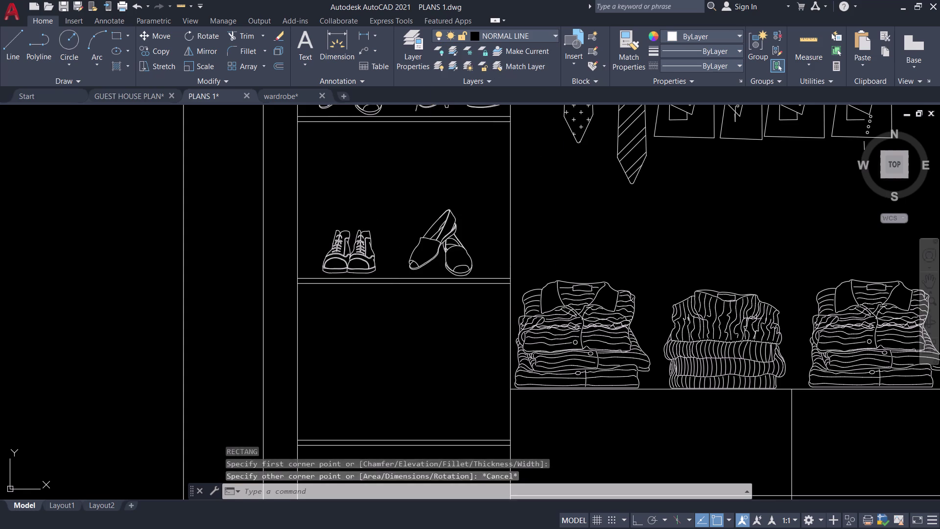
click(345, 296)
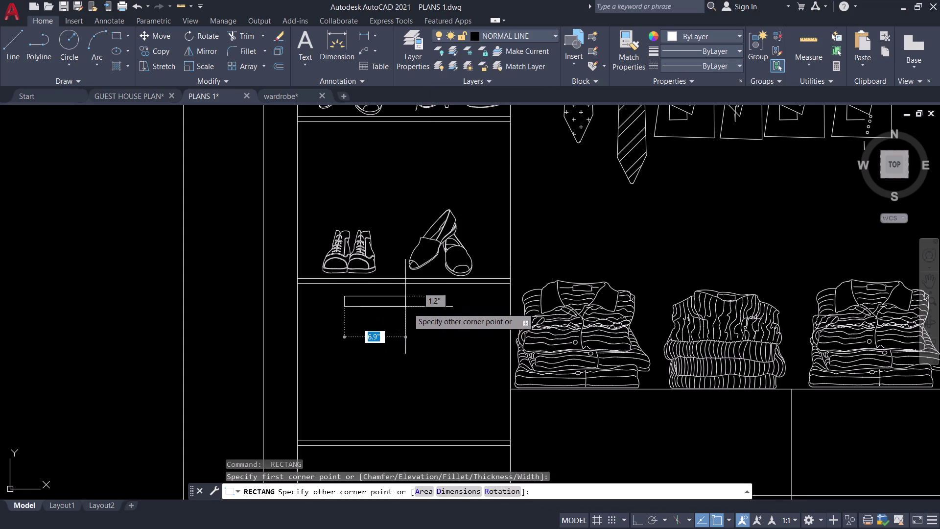
click(466, 305)
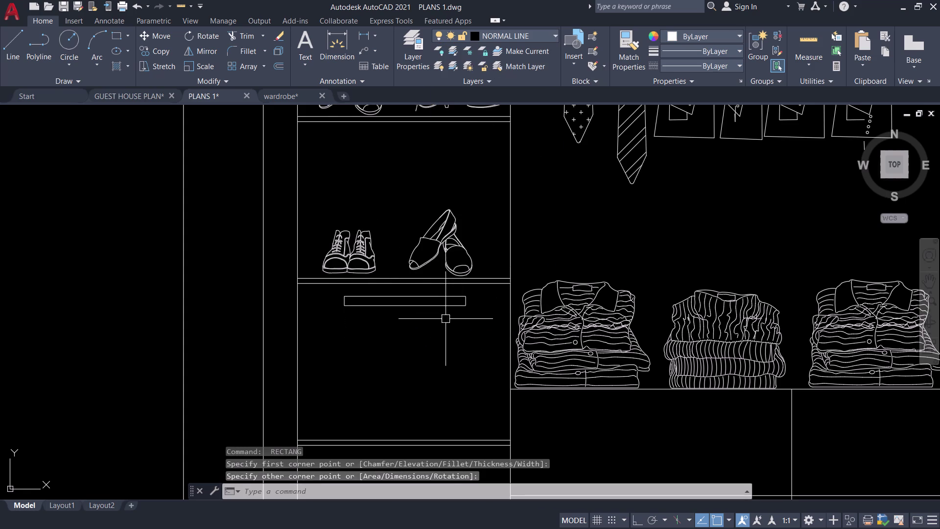
Copy the handle onto the lower left drawer.
click(439, 309)
key(c)
key(o)
key(space)
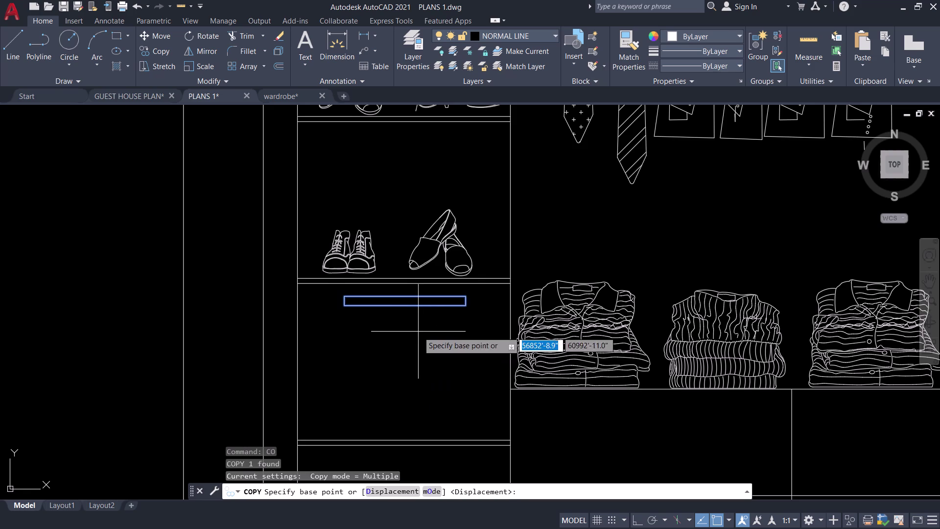
click(405, 300)
middle_drag(403, 366, 411, 275)
scroll(down, 3)
scroll(up, 3)
click(410, 367)
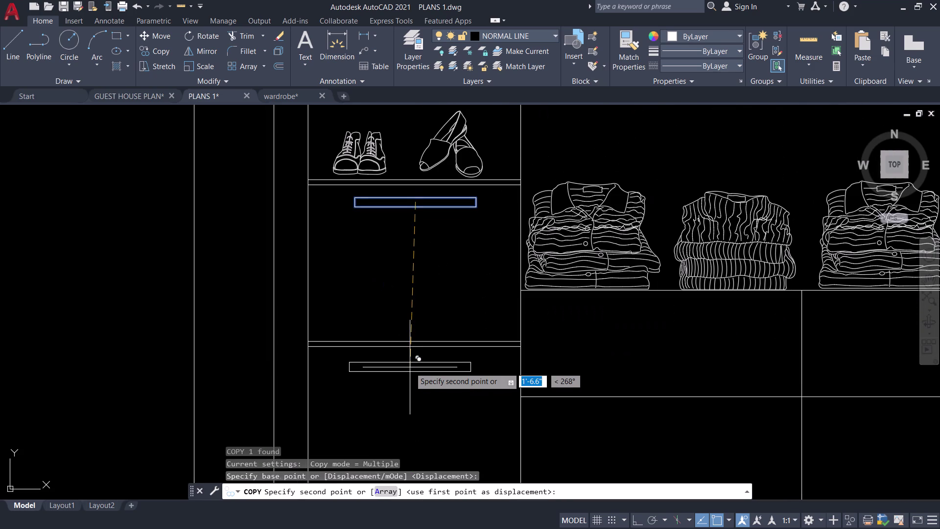
Place further handle copies on the wide middle and right drawers.
scroll(down, 3)
scroll(up, 3)
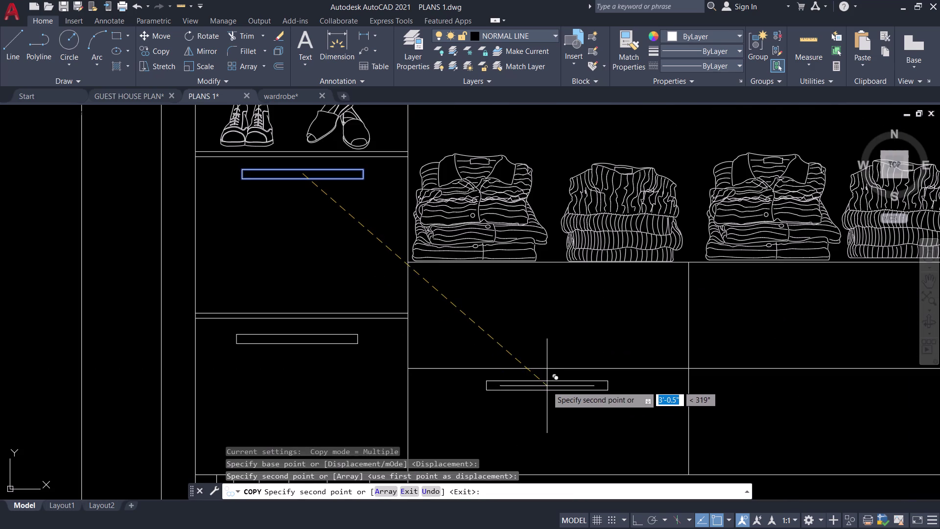
click(547, 383)
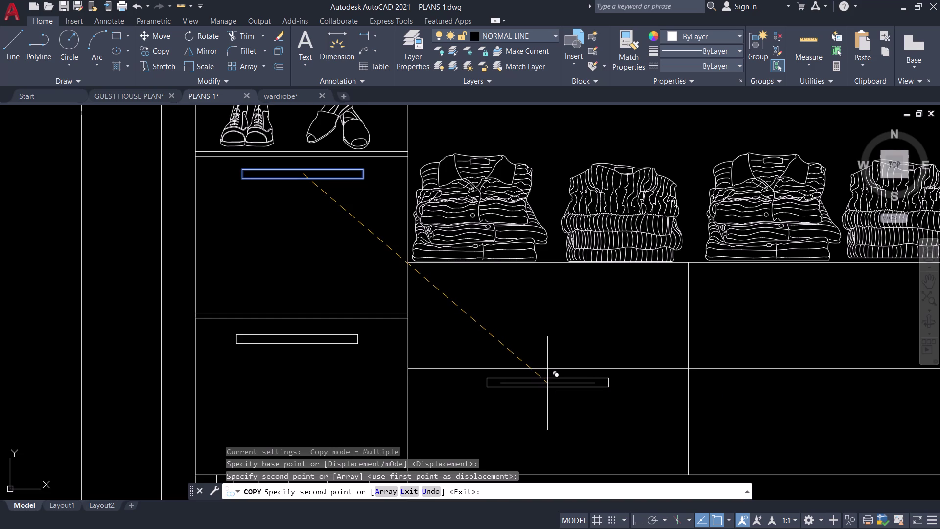
middle_drag(551, 401, 381, 402)
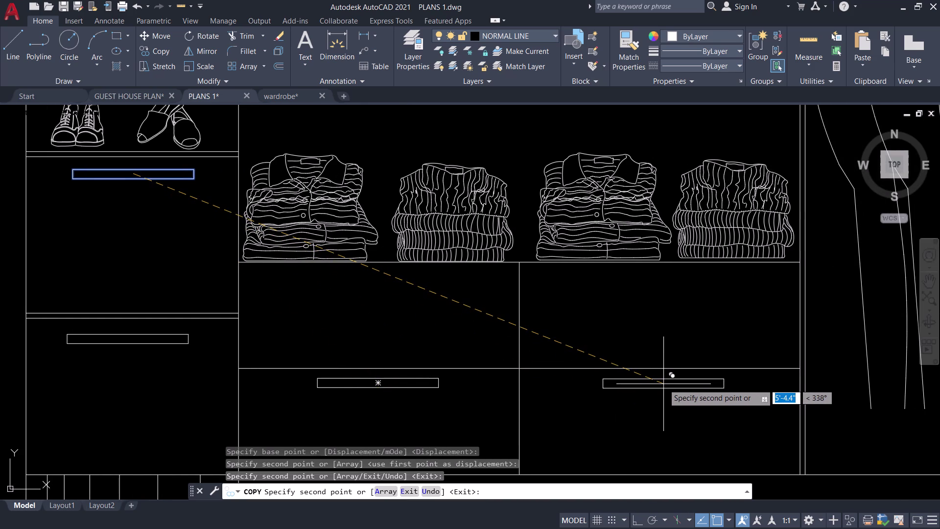
click(663, 382)
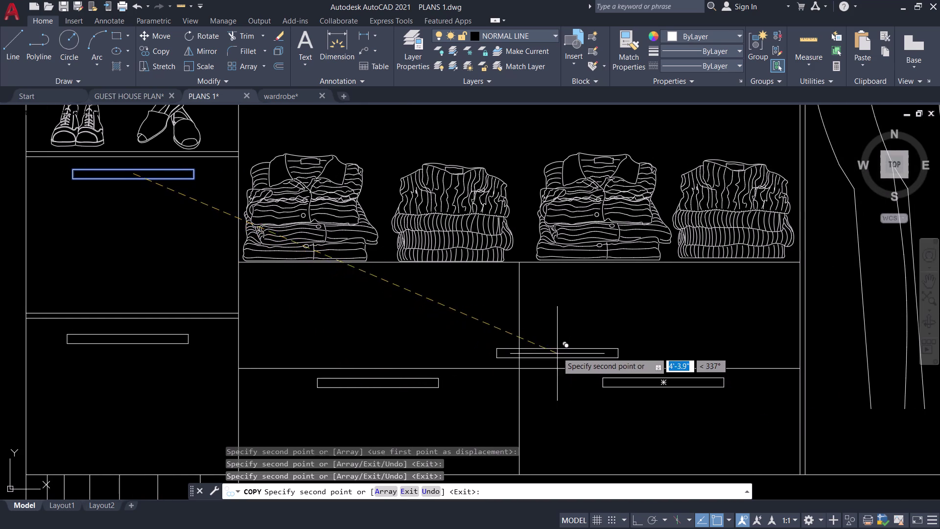
key(Escape)
Bring the drawers under the clothes into view and select the middle drawer's handle.
scroll(down, 3)
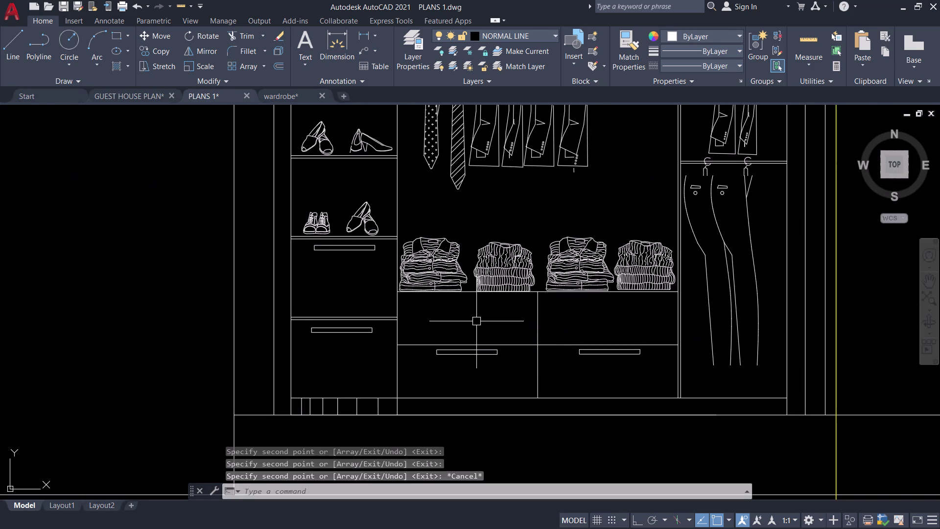
middle_drag(477, 321, 392, 362)
scroll(down, 3)
middle_drag(392, 357, 391, 357)
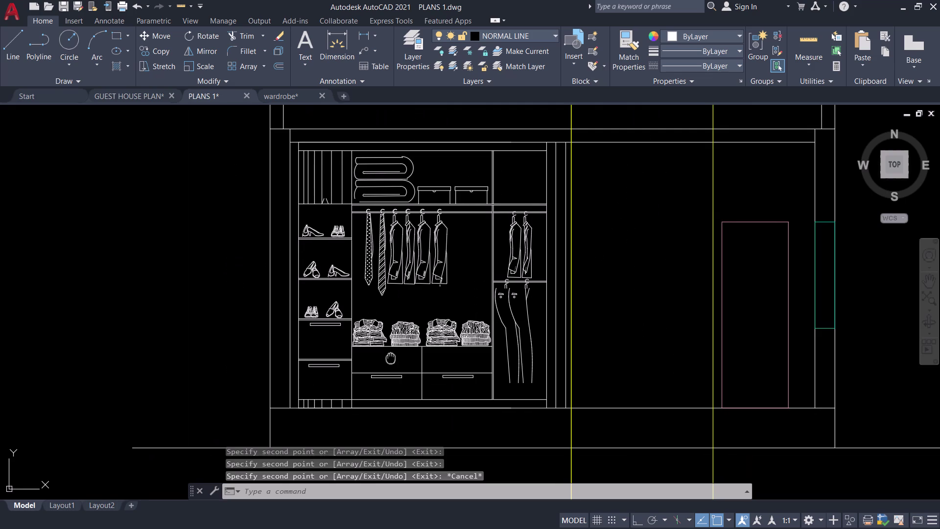
middle_drag(390, 357, 430, 357)
scroll(up, 3)
middle_drag(414, 353, 402, 333)
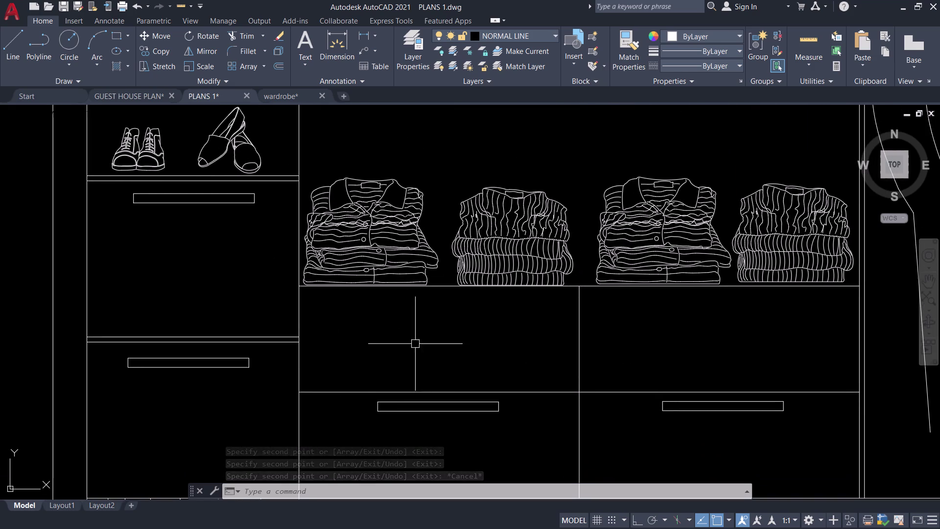
click(477, 411)
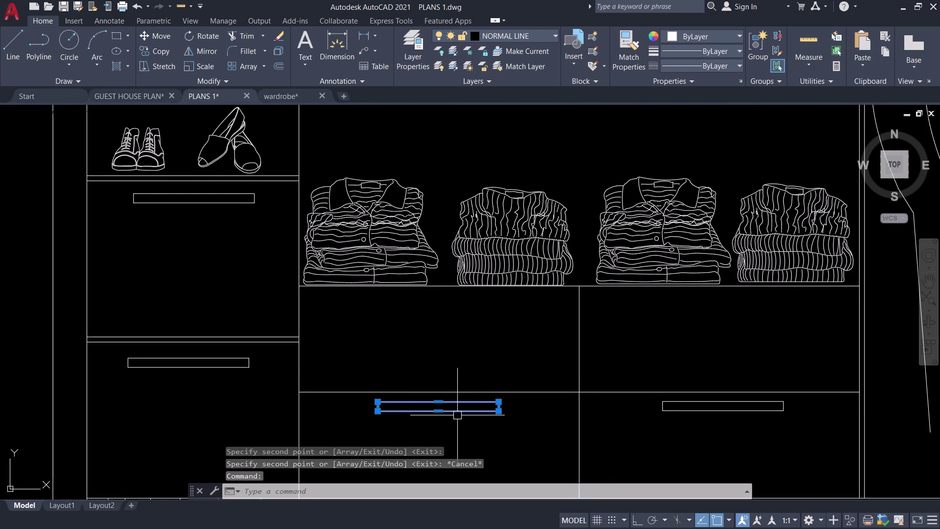
Copy the middle drawer handle onto the two upper middle drawer fronts.
key(c)
key(o)
key(space)
click(439, 408)
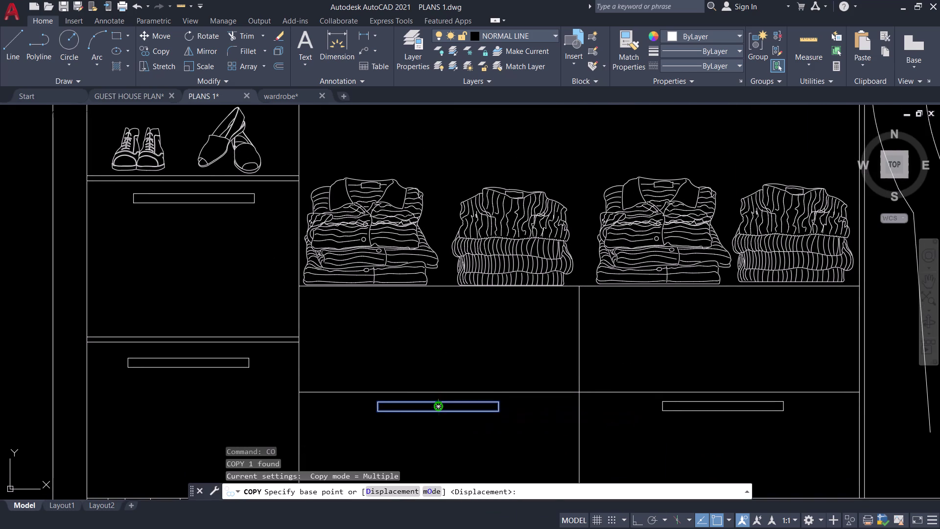
click(434, 300)
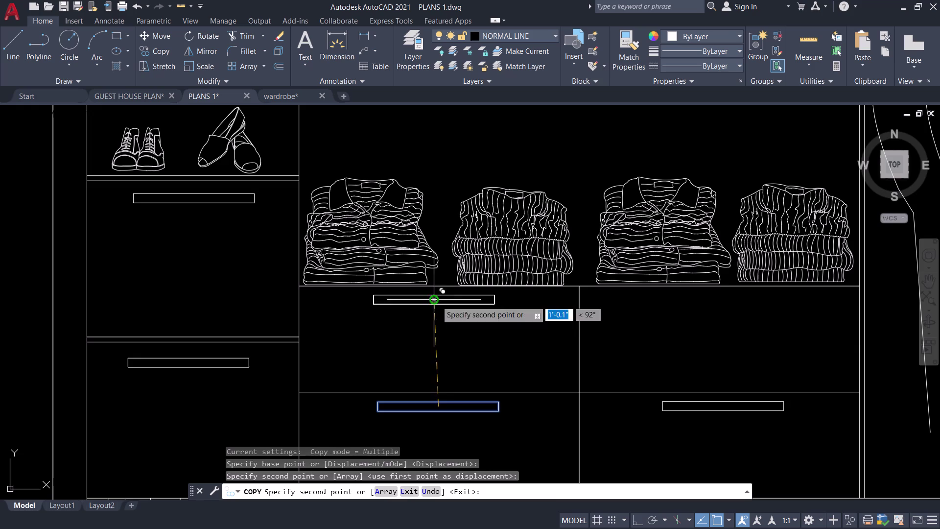
click(732, 302)
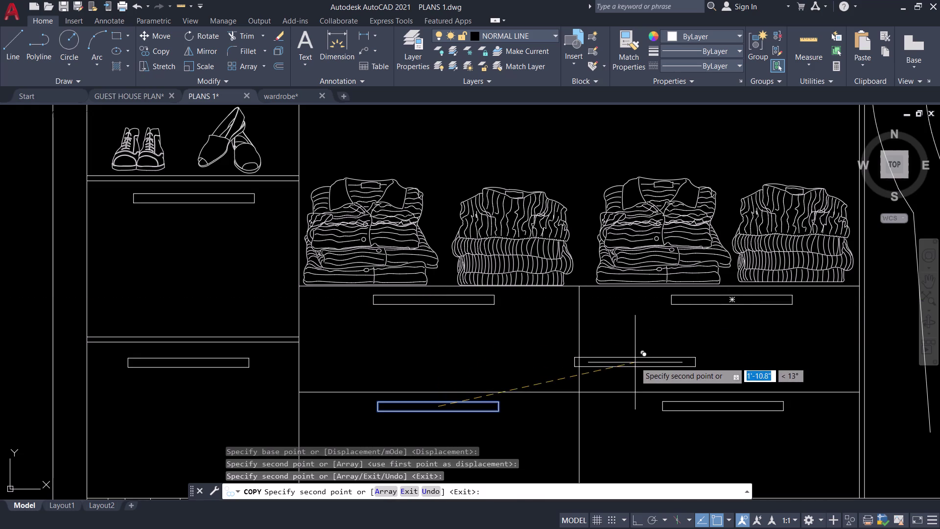
key(Escape)
Pan to the whole wardrobe elevation and save PLANS 1.
scroll(down, 3)
middle_drag(640, 347, 548, 367)
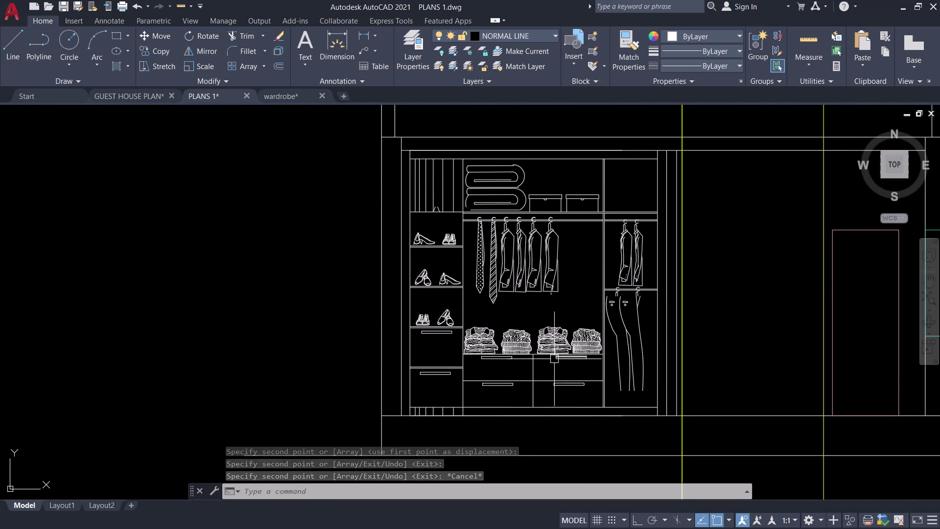
key(ctrl+s)
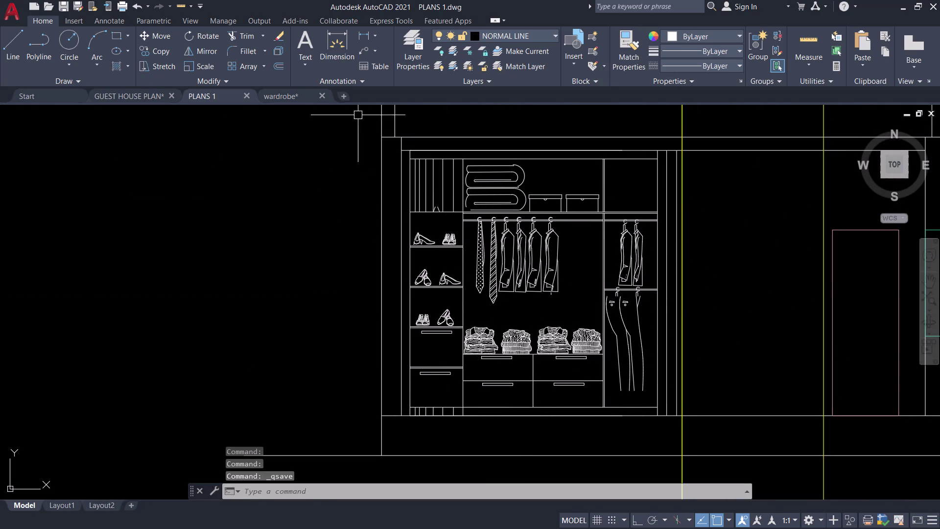
click(295, 90)
scroll(down, 3)
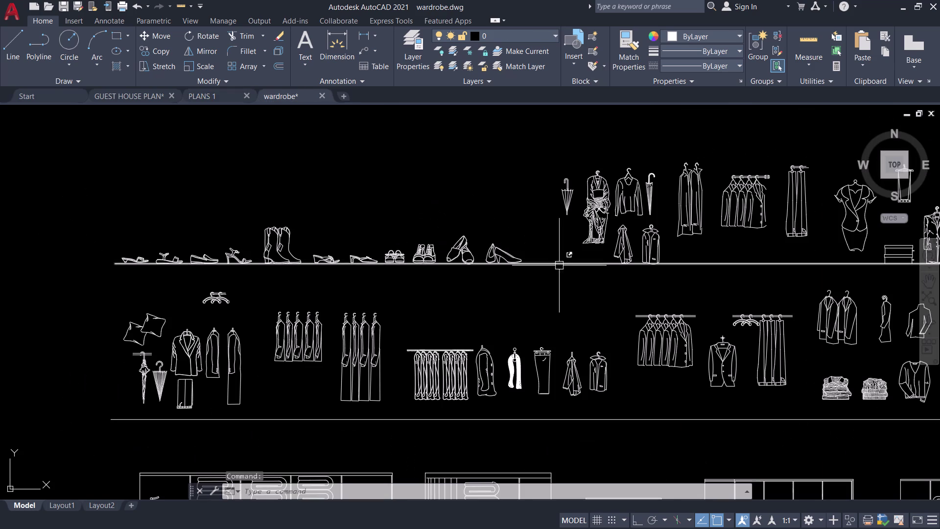
click(201, 95)
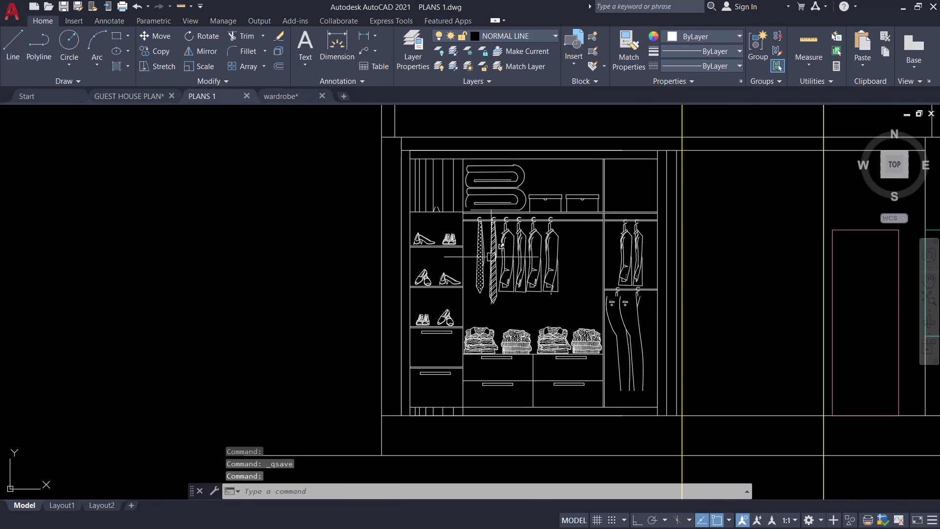
click(292, 95)
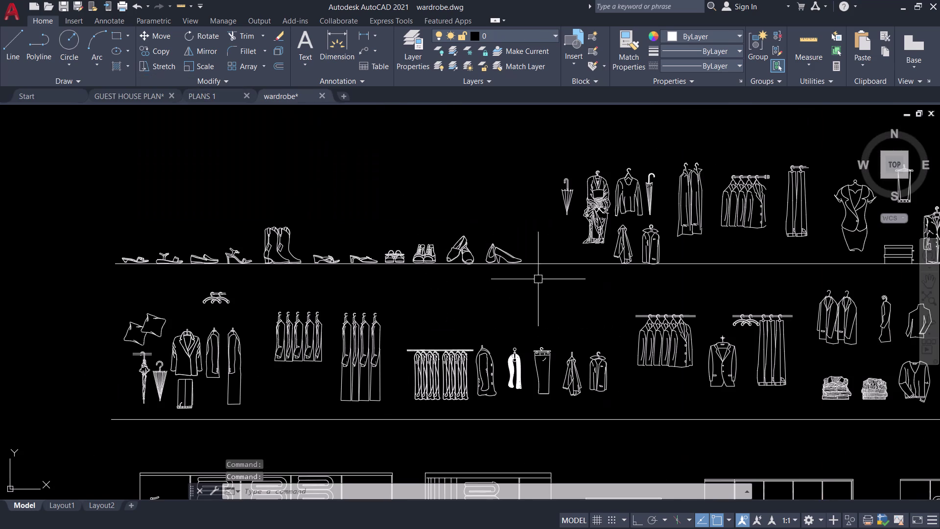
middle_drag(609, 319, 404, 233)
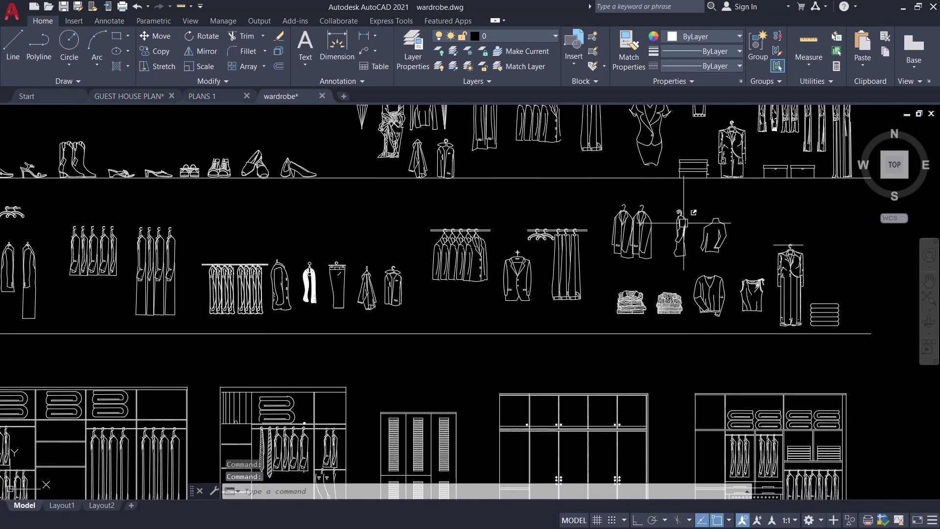
middle_drag(706, 234, 707, 317)
middle_drag(712, 299, 781, 127)
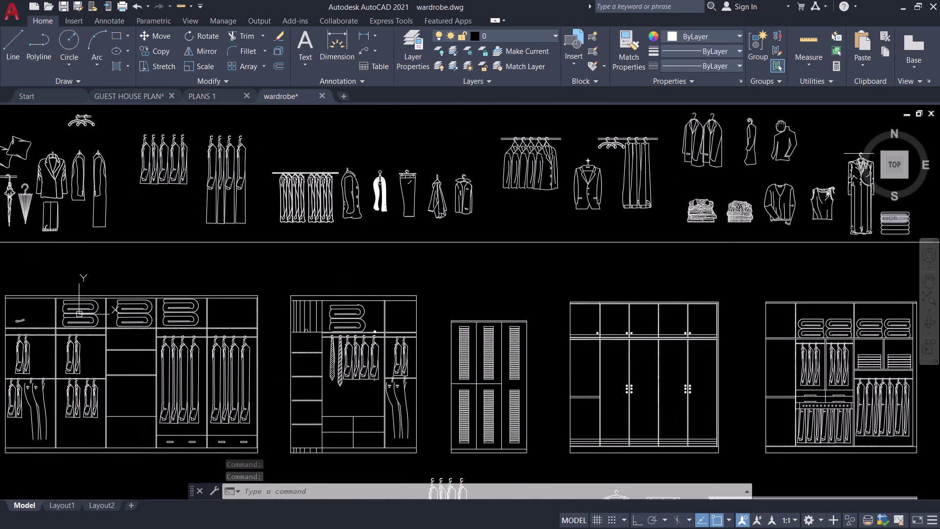
middle_drag(781, 127, 781, 119)
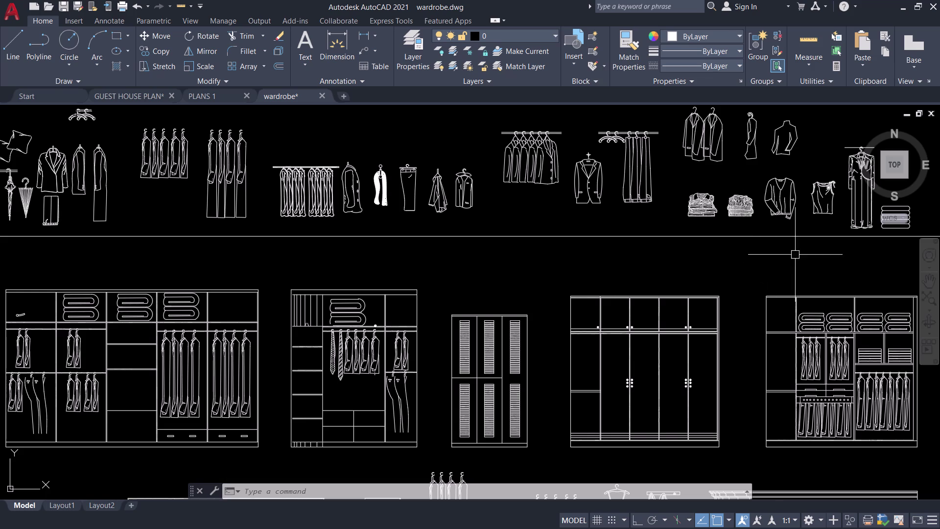
middle_drag(797, 253, 668, 341)
middle_drag(668, 340, 698, 294)
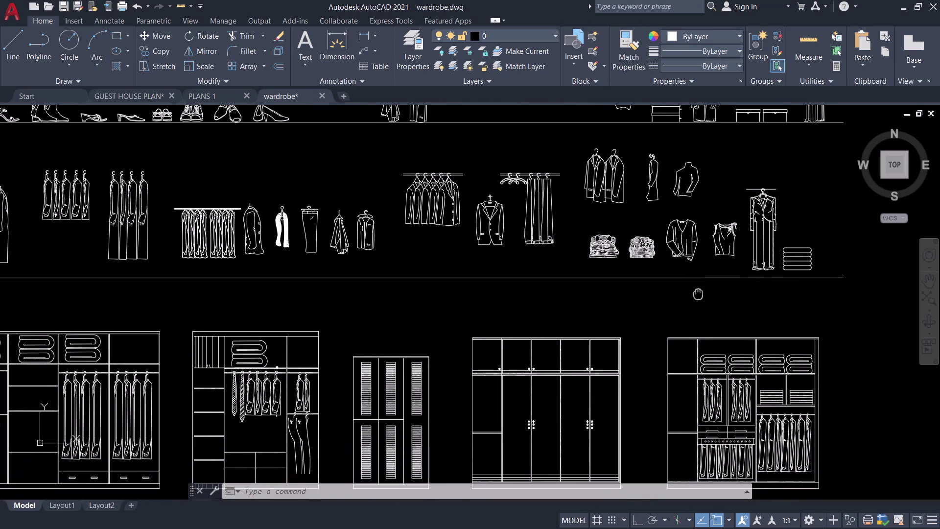
middle_drag(699, 294, 698, 294)
click(200, 95)
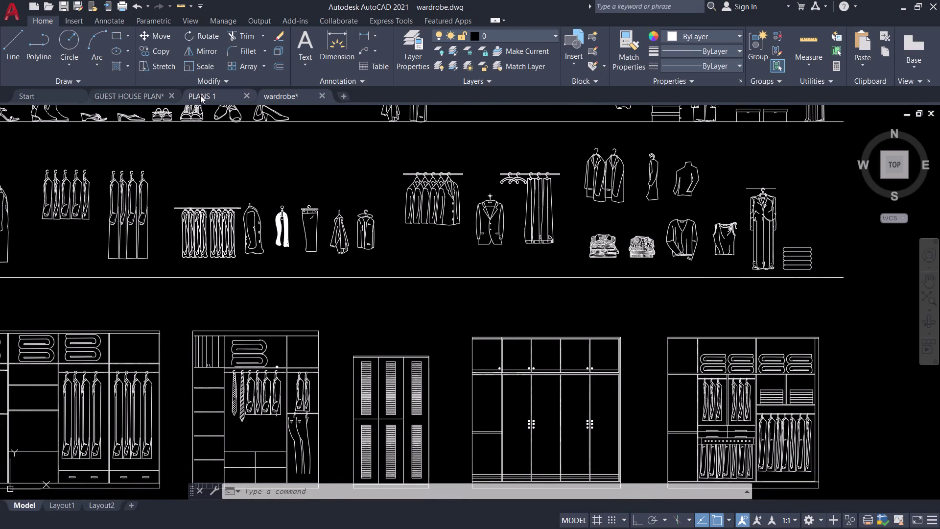
click(293, 102)
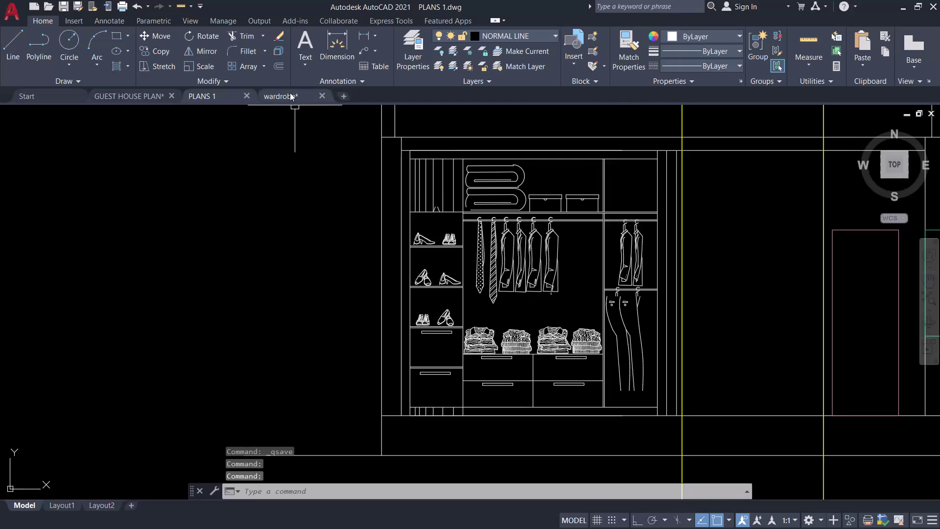
Switch to the wardrobe block drawing and pan across its lower blocks and loose clothing.
click(290, 92)
scroll(down, 3)
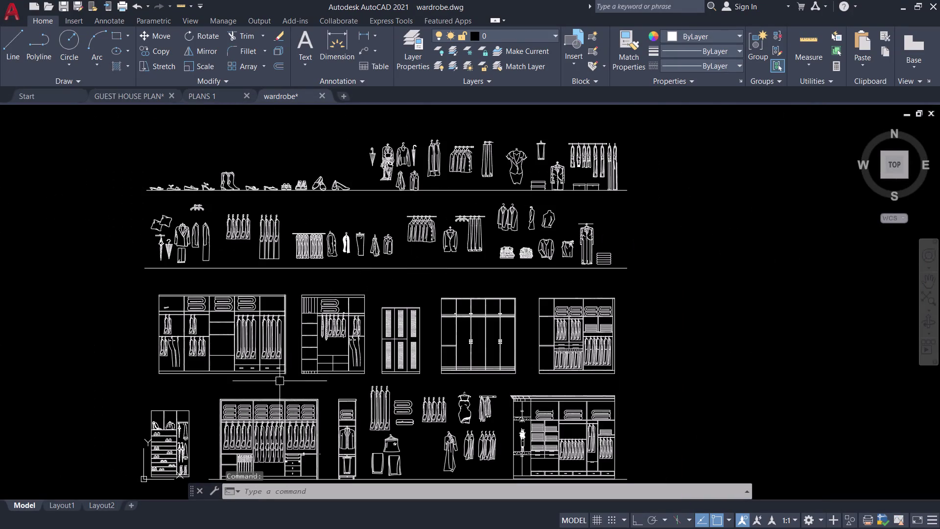
middle_drag(217, 406, 347, 306)
scroll(up, 3)
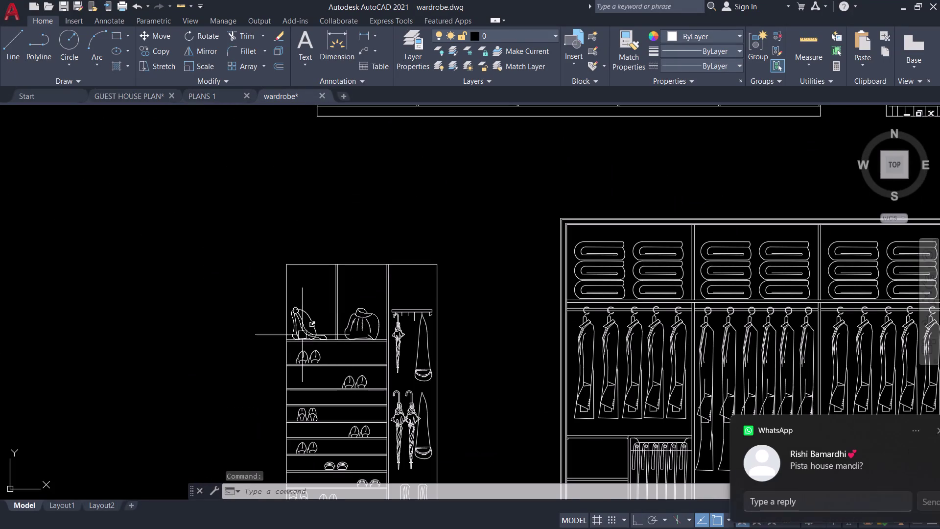
scroll(down, 3)
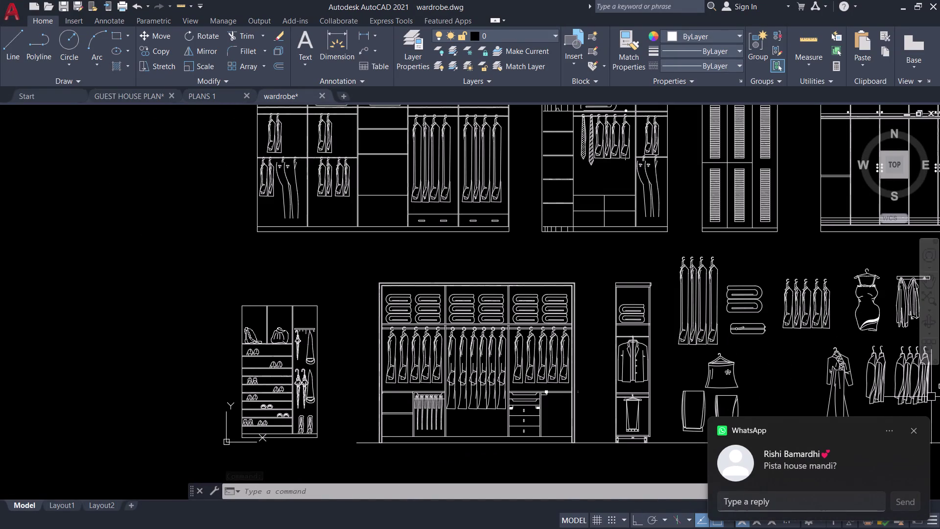
click(916, 431)
middle_drag(760, 407, 473, 434)
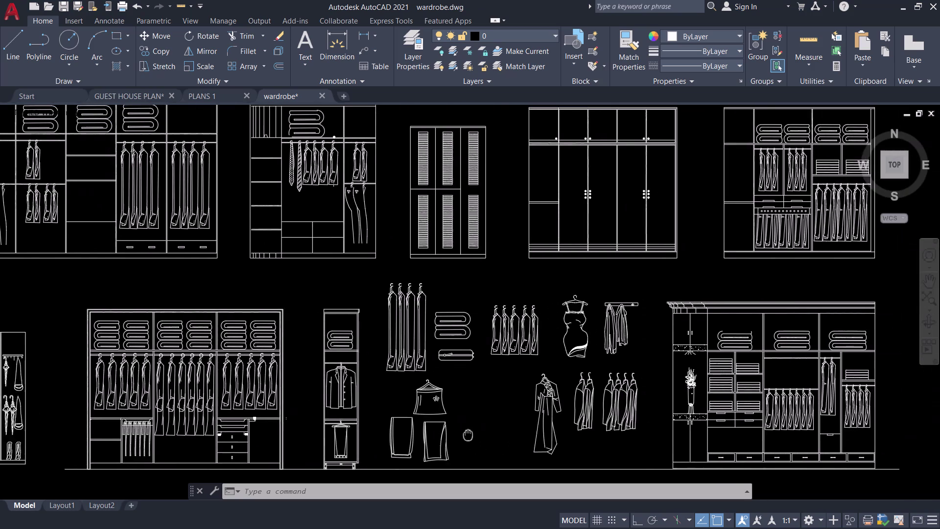
middle_drag(473, 434, 441, 434)
scroll(up, 3)
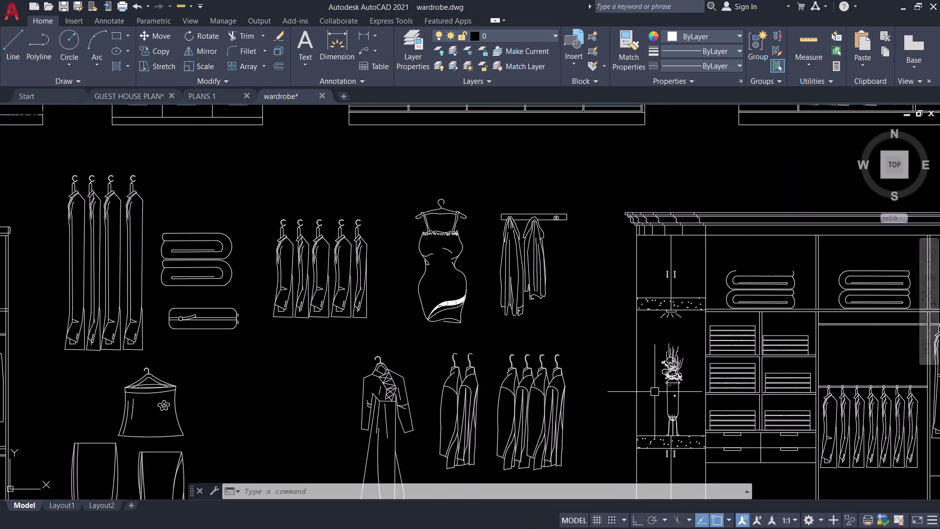
scroll(up, 3)
scroll(down, 3)
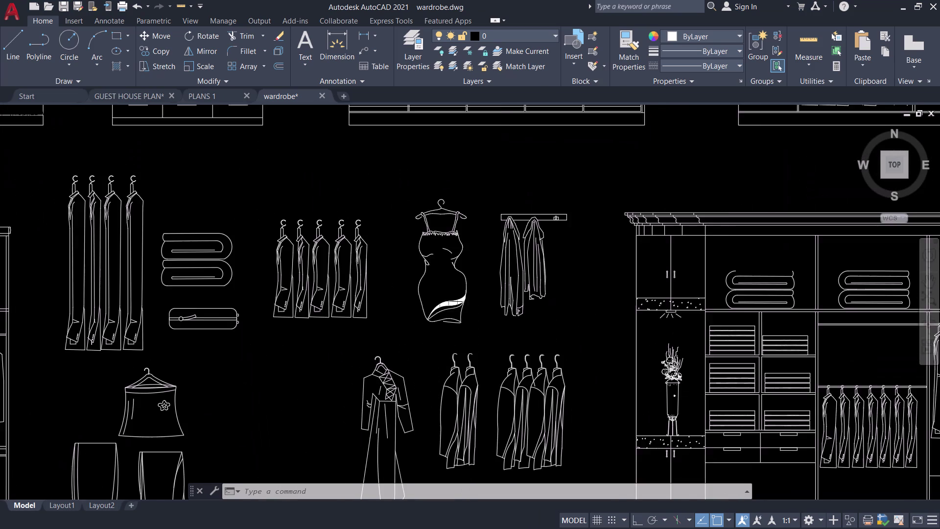
Pan through the wardrobe elevations, hanging clothes and shoe rows.
middle_drag(654, 391, 601, 460)
middle_drag(614, 342, 665, 374)
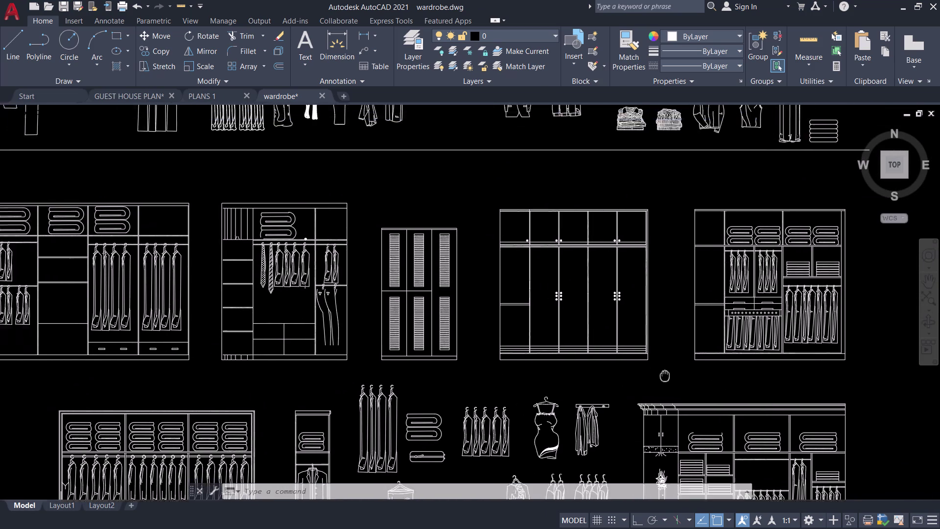
middle_drag(665, 374, 803, 406)
scroll(up, 3)
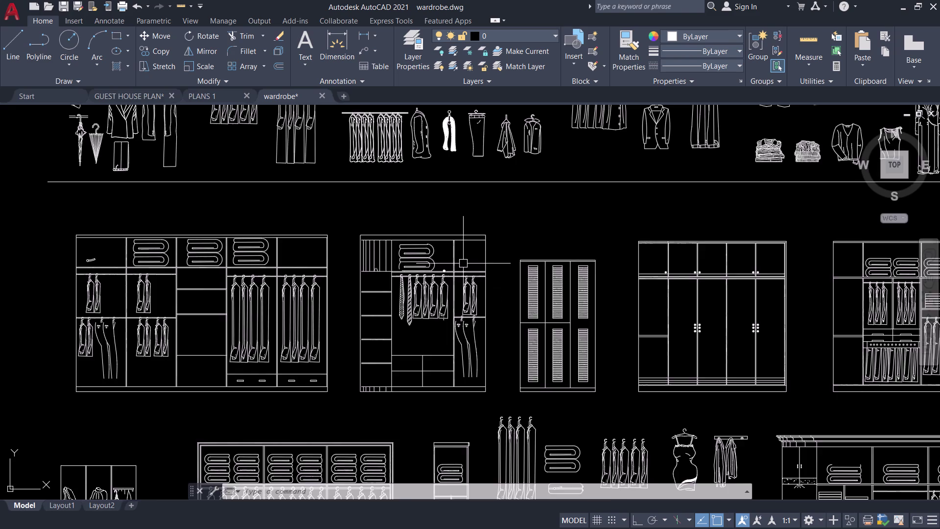
middle_drag(550, 216, 598, 380)
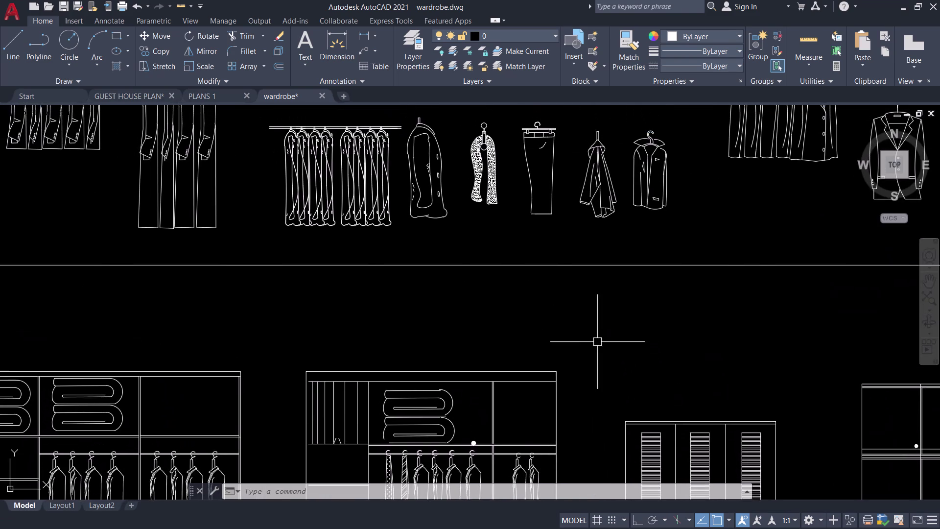
scroll(down, 3)
middle_drag(592, 337, 504, 373)
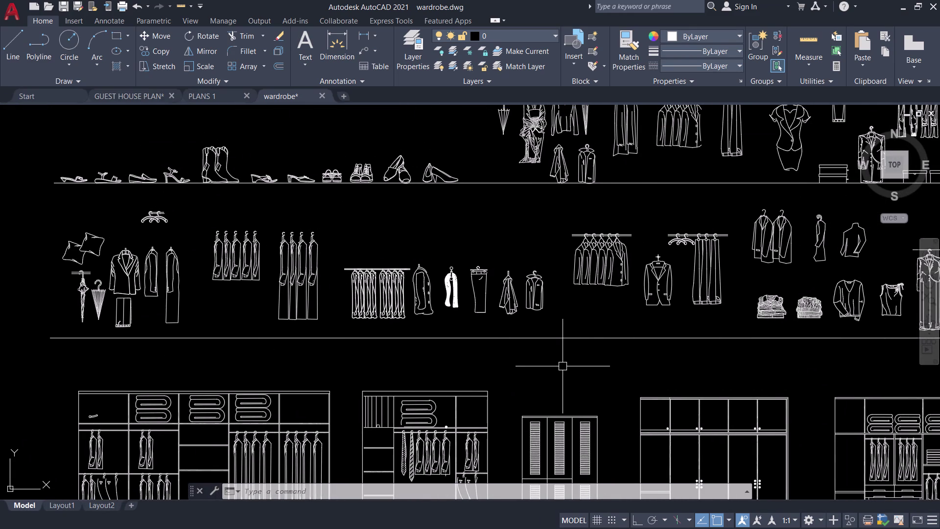
middle_drag(594, 299, 436, 396)
middle_click(438, 397)
scroll(up, 3)
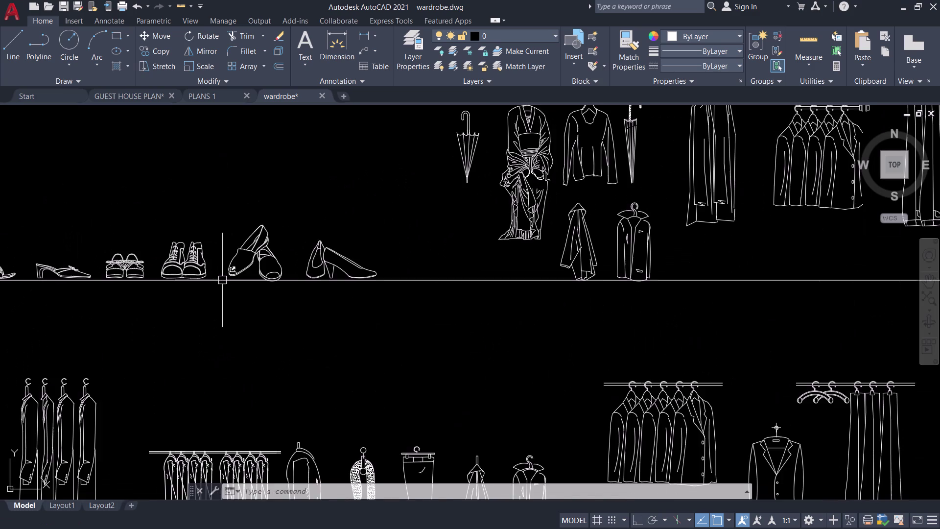
scroll(down, 3)
Center and zoom the view on the umbrella and pillow blocks.
middle_drag(185, 308, 538, 317)
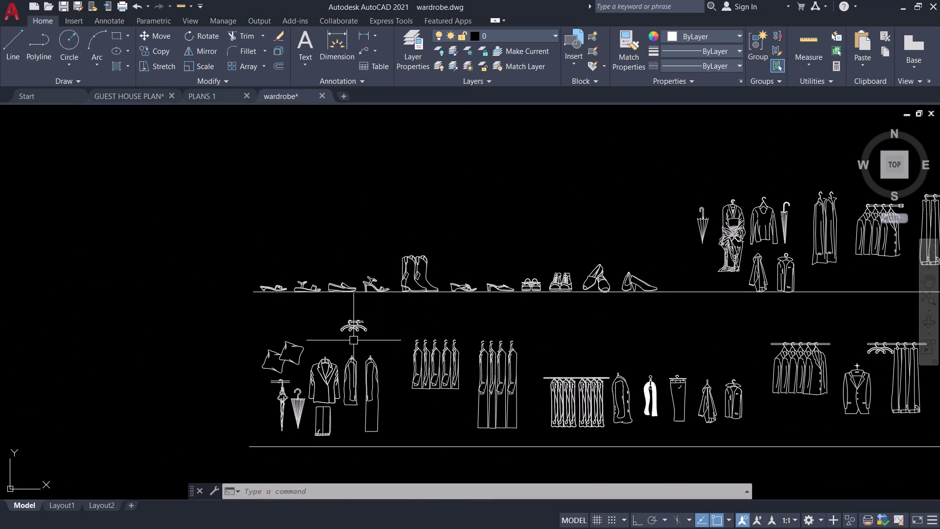
scroll(up, 3)
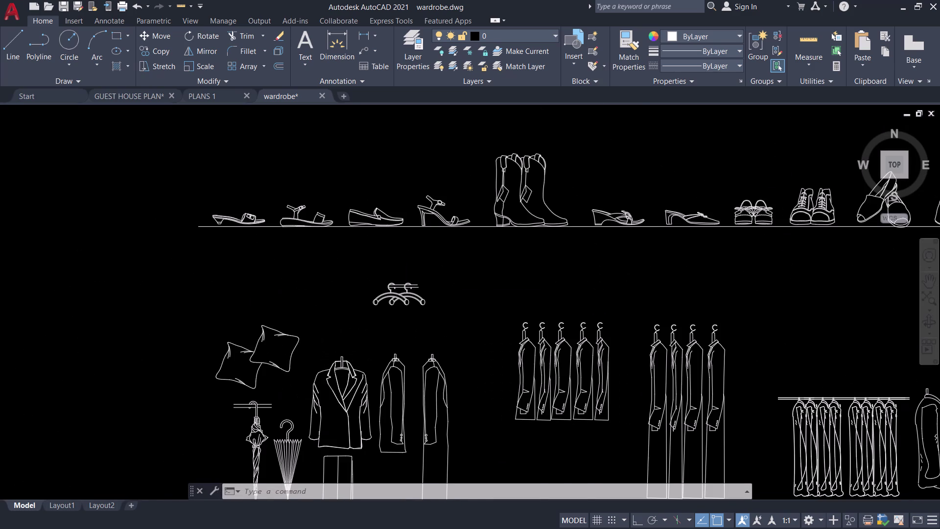
scroll(down, 3)
middle_drag(282, 396, 340, 338)
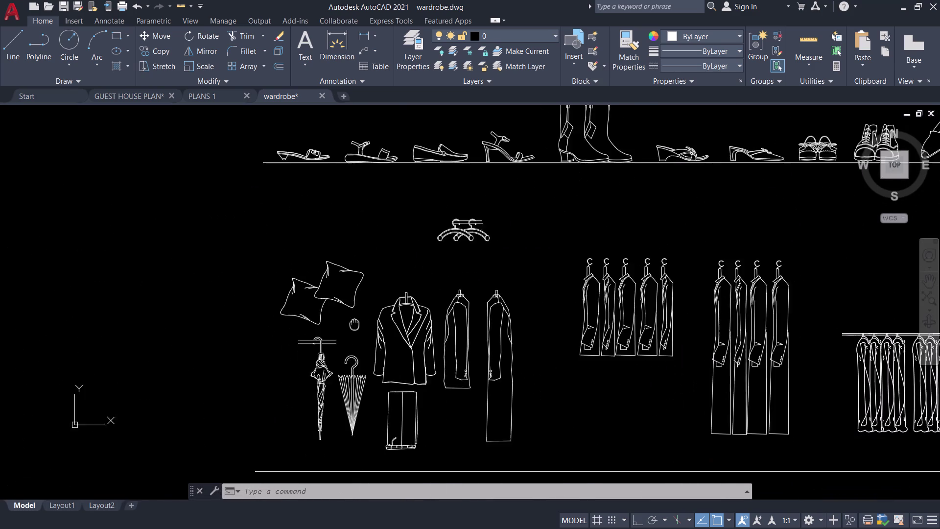
middle_drag(340, 337, 390, 294)
scroll(up, 3)
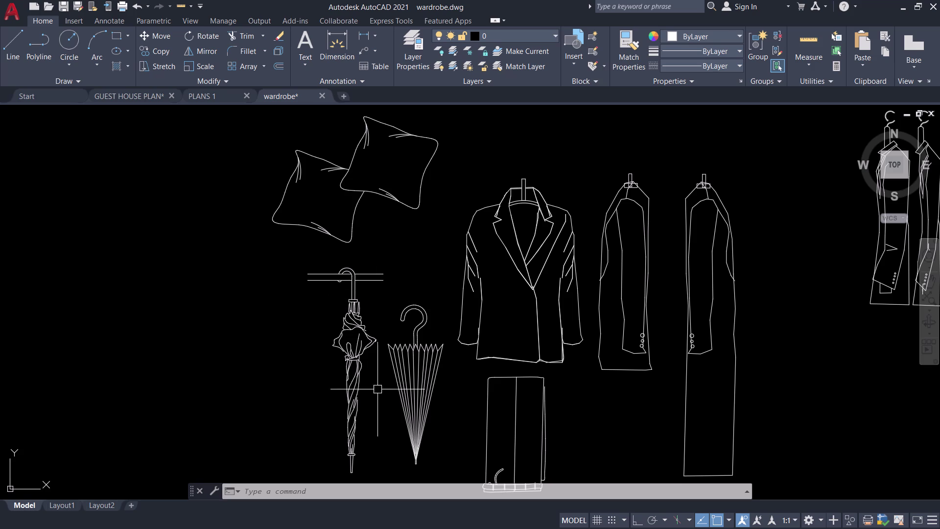
click(378, 275)
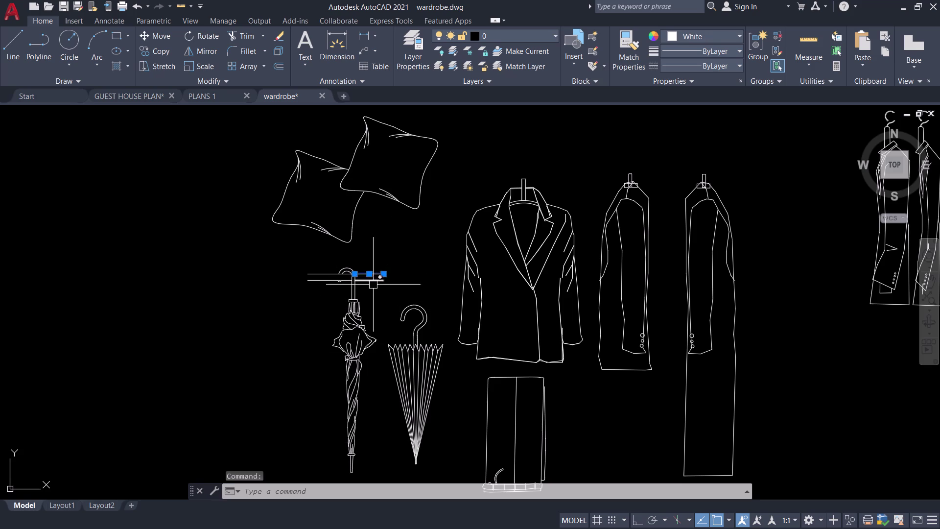
Select the umbrellas and deselect parts of the open umbrella's canopy.
key(Escape)
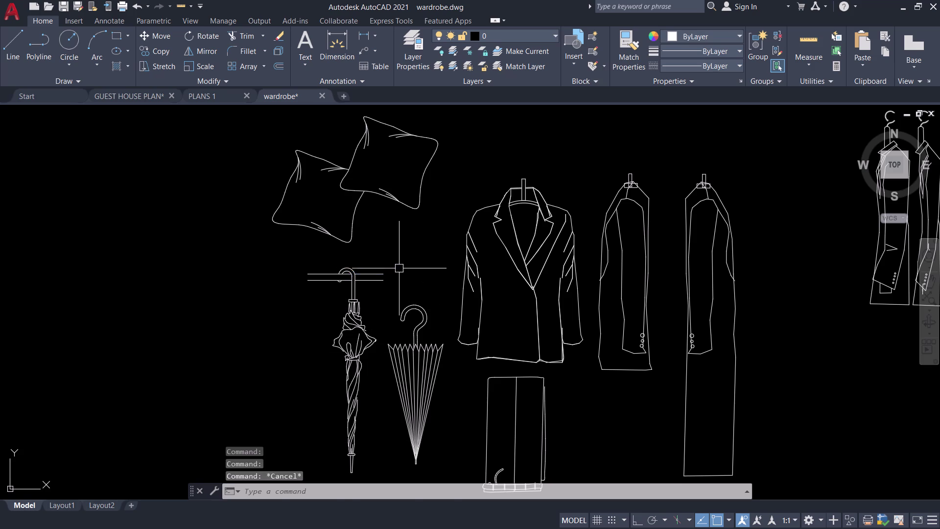
click(398, 265)
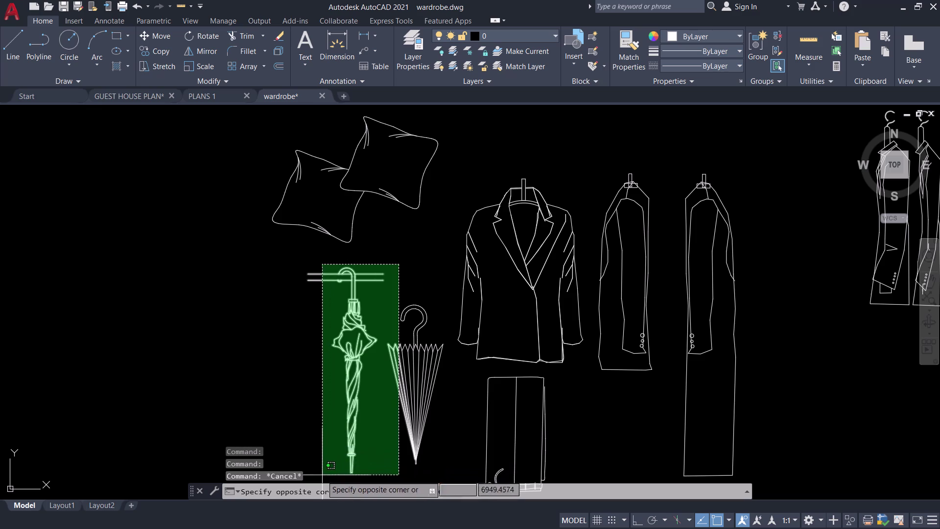
click(319, 476)
scroll(up, 3)
middle_drag(388, 398, 320, 368)
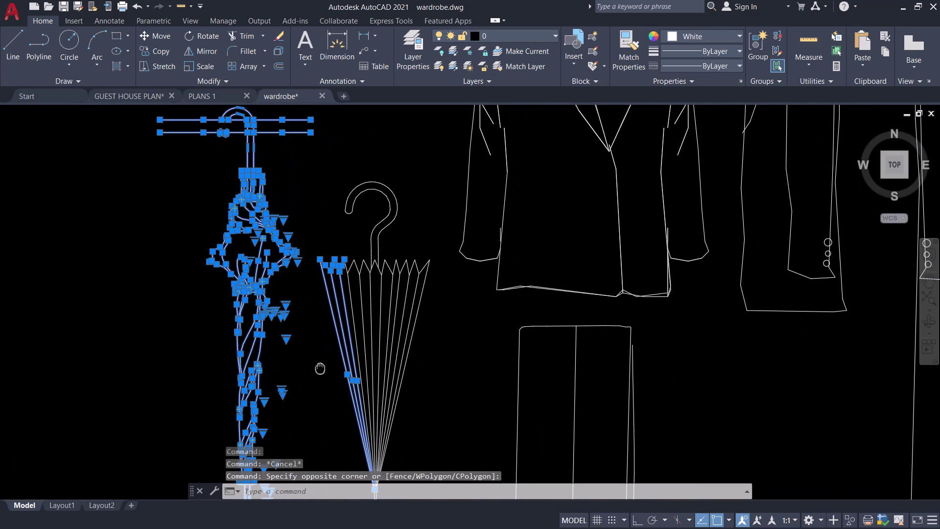
middle_drag(320, 368, 320, 367)
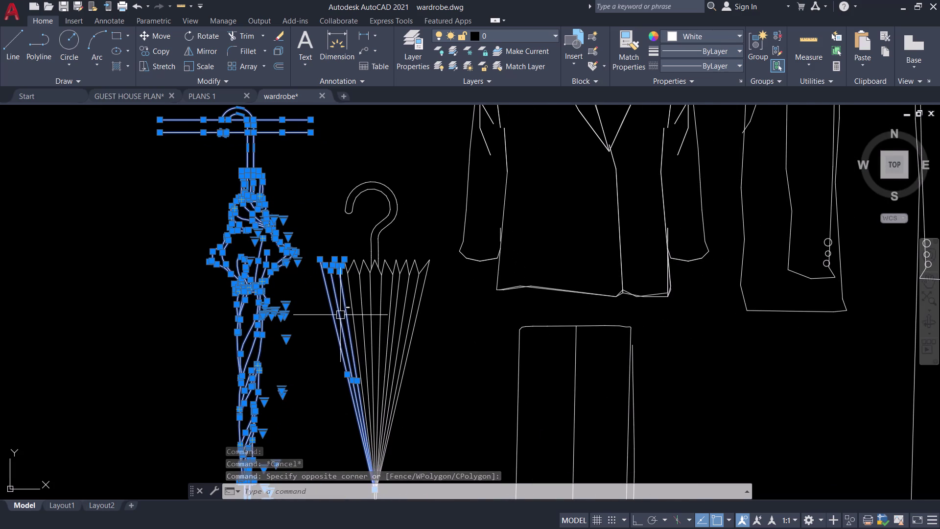
click(353, 309)
click(335, 316)
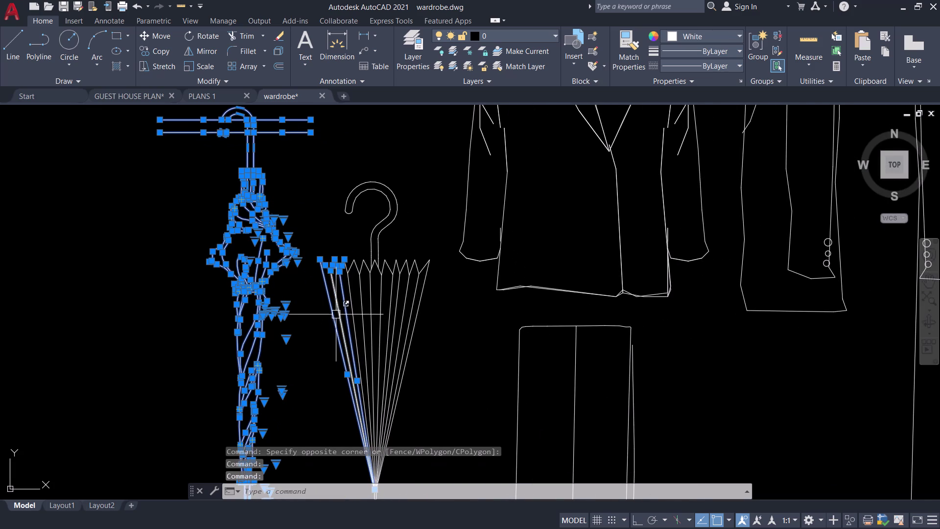
click(332, 315)
click(346, 309)
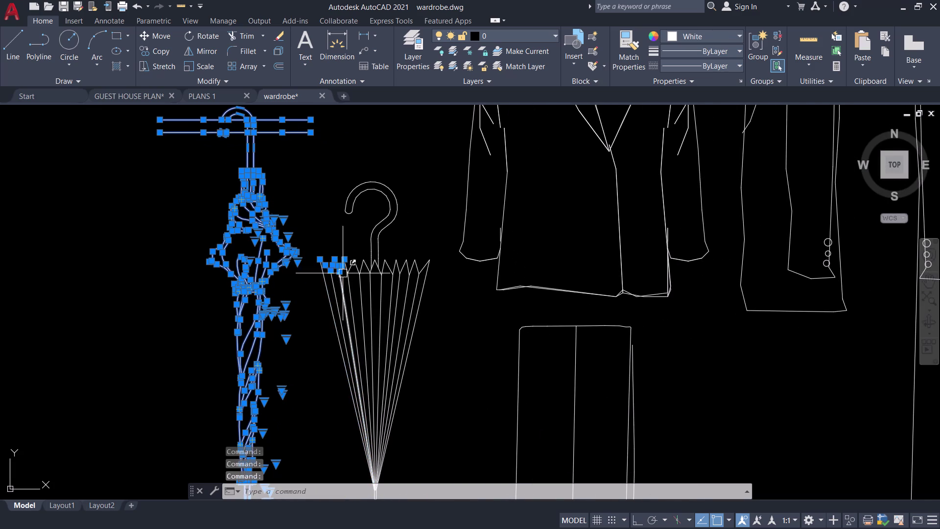
Deselect the last open-umbrella edges, copy the tied umbrella, and switch to PLANS 1.
scroll(up, 3)
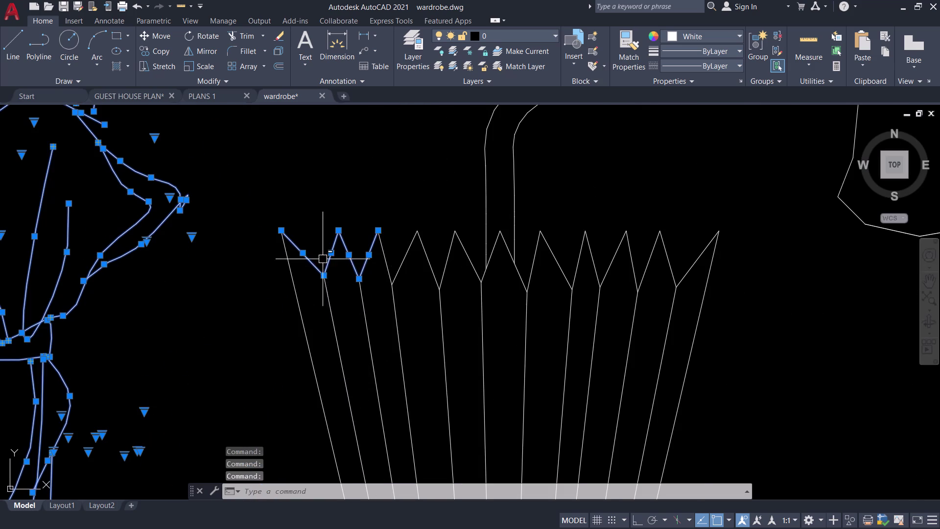
click(310, 261)
click(330, 261)
click(347, 241)
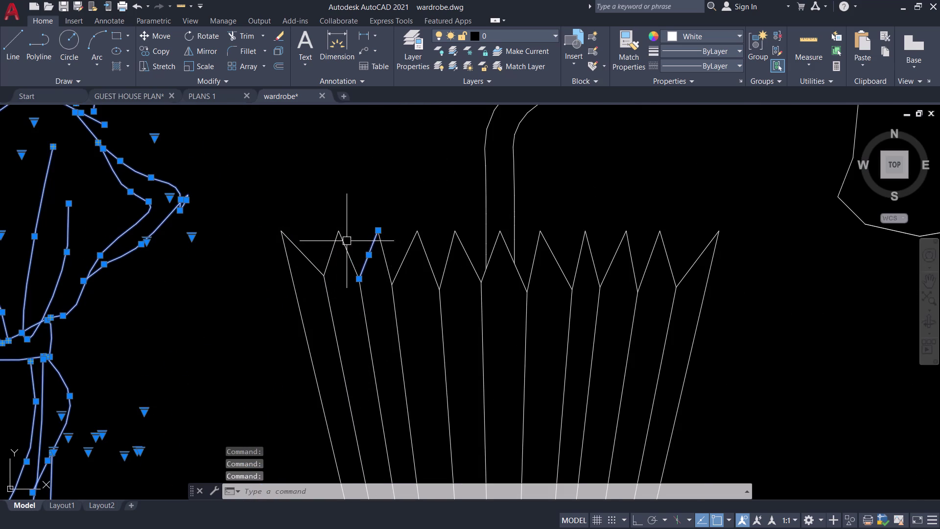
click(374, 242)
scroll(down, 3)
middle_drag(364, 225, 366, 225)
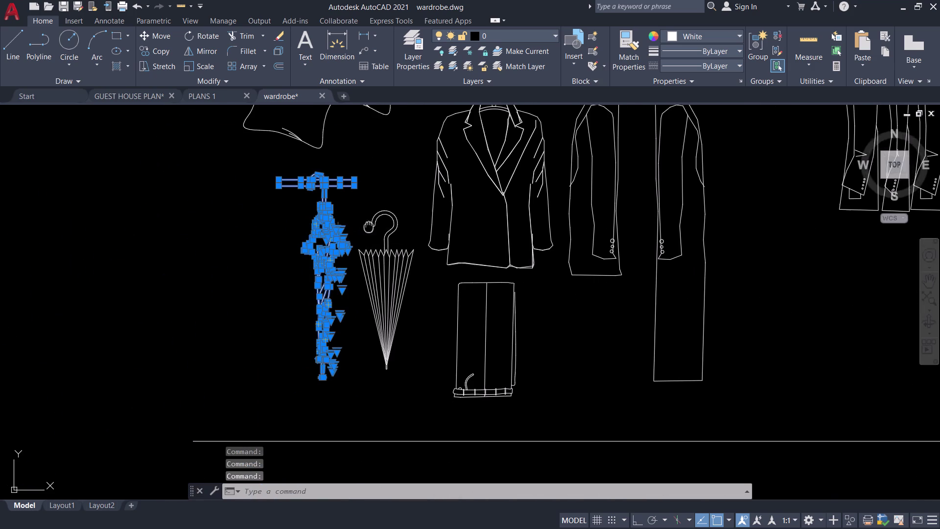
middle_drag(366, 224, 425, 227)
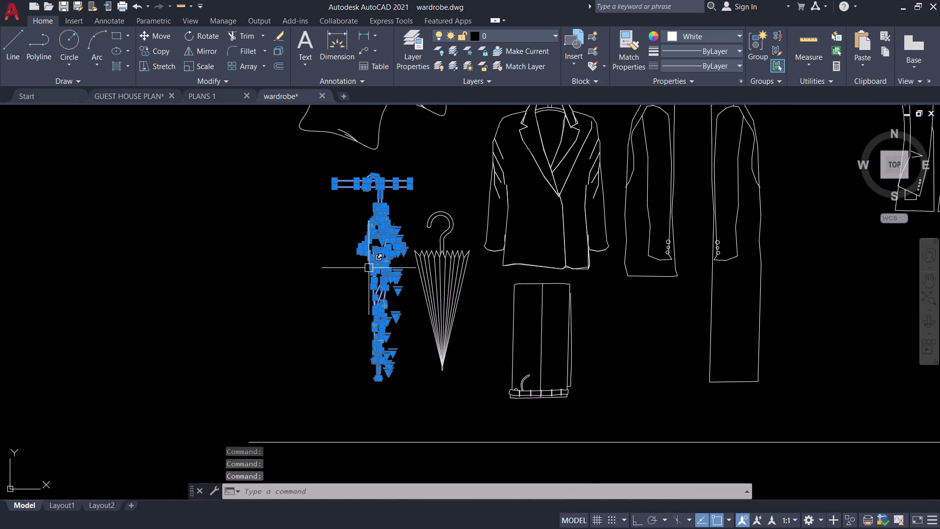
scroll(up, 3)
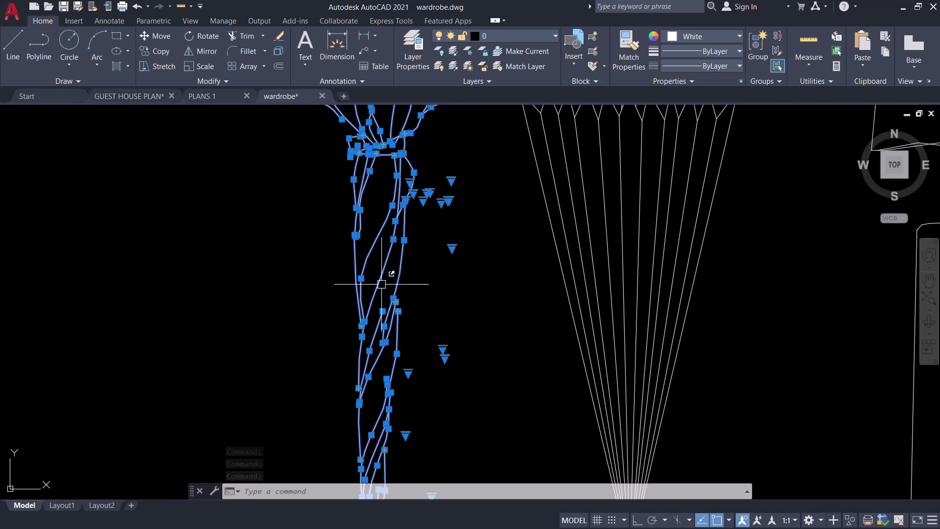
scroll(down, 3)
key(ctrl+c)
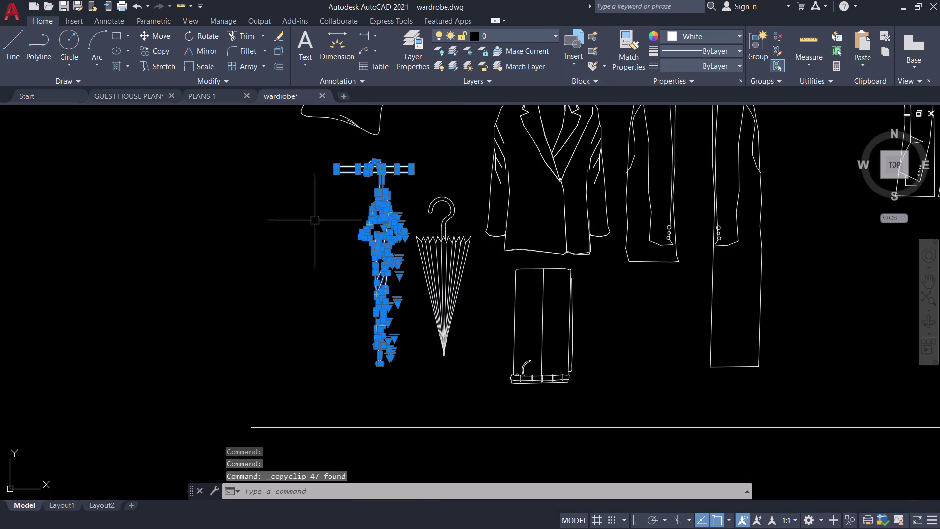
click(216, 98)
scroll(down, 3)
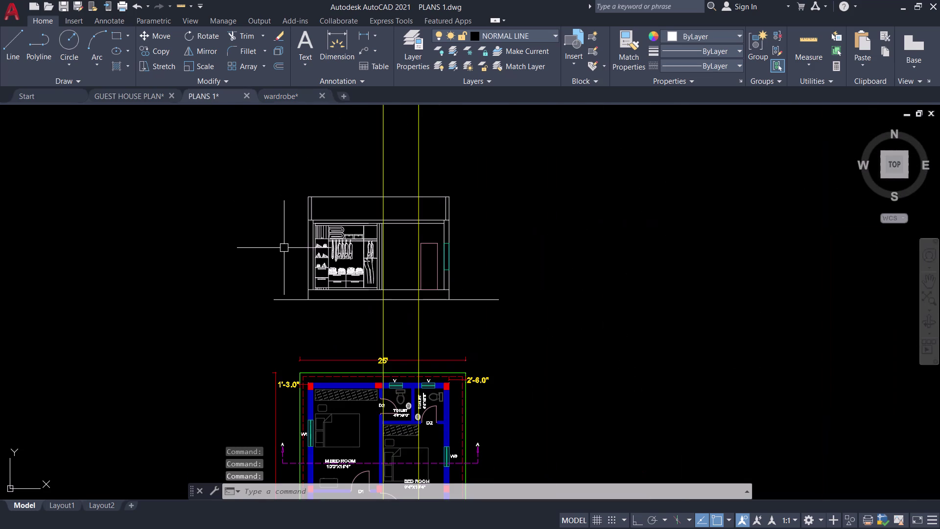
Paste the tied umbrella beside the elevation and group its pieces.
key(ctrl+v)
scroll(down, 3)
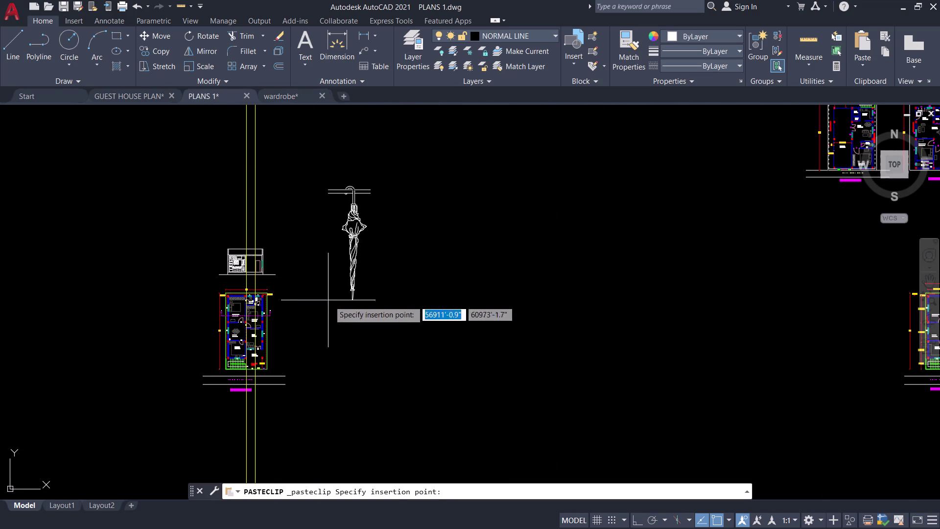
click(331, 301)
drag(398, 330, 385, 317)
click(317, 128)
text(G)
key(space)
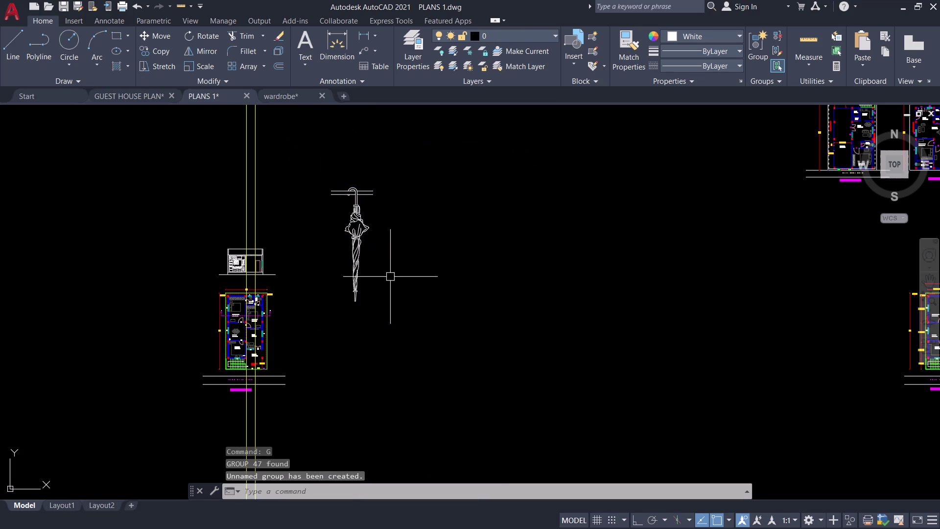
click(351, 271)
Scale the umbrella by reference, matching its height to a length in the elevation.
text(SC)
key(space)
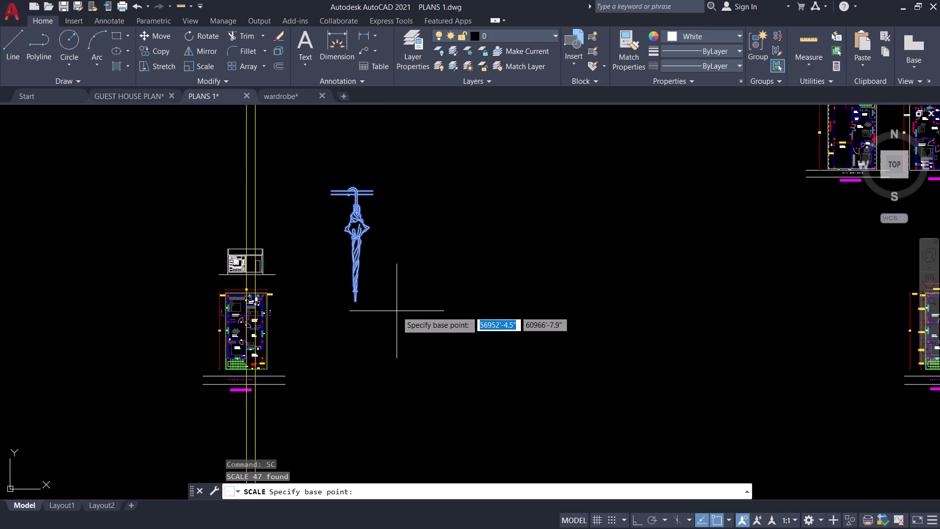
click(354, 294)
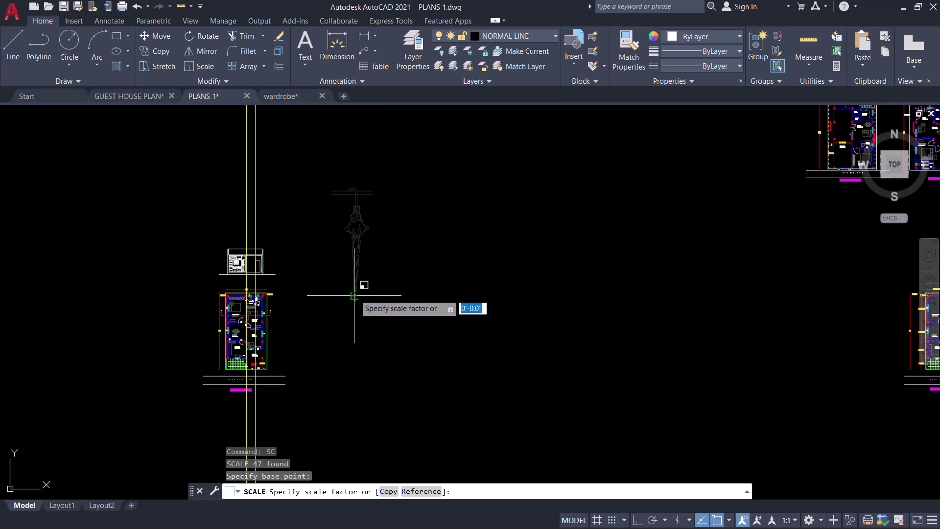
text(R)
key(space)
click(357, 303)
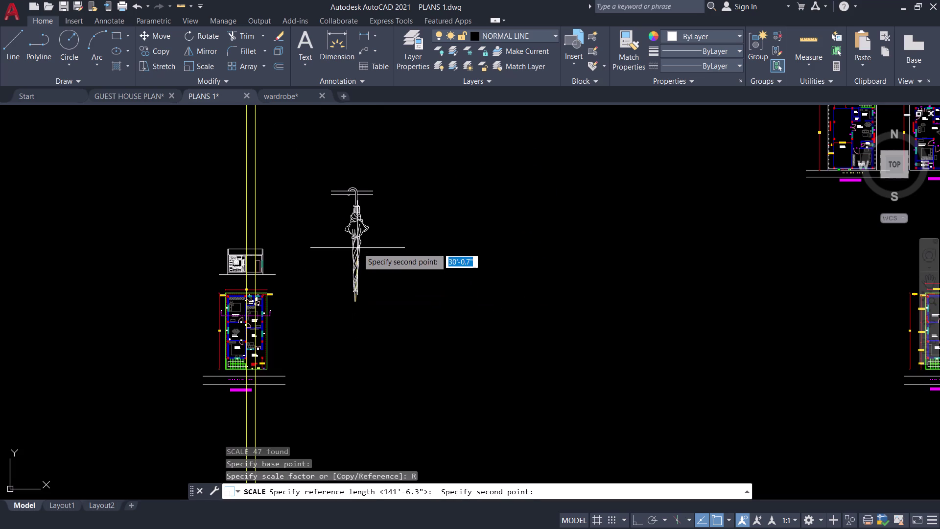
click(357, 191)
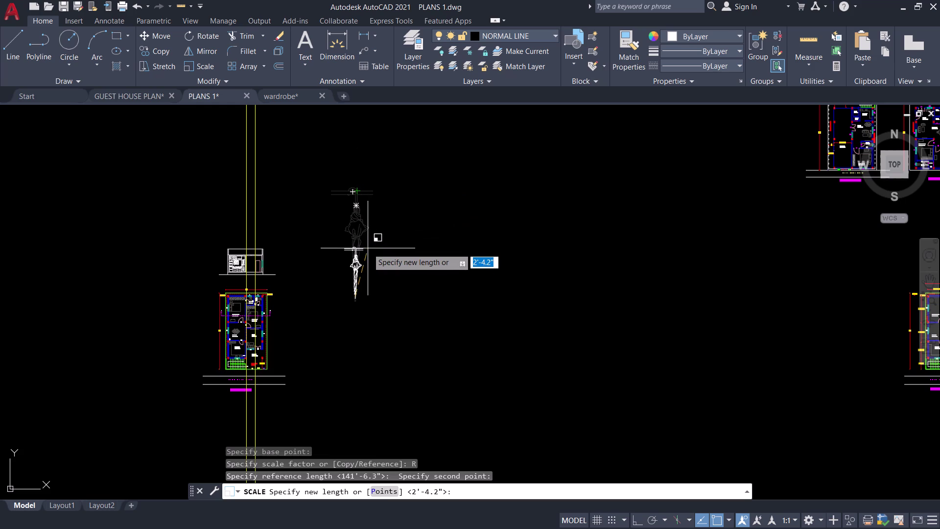
text(P)
key(space)
scroll(up, 3)
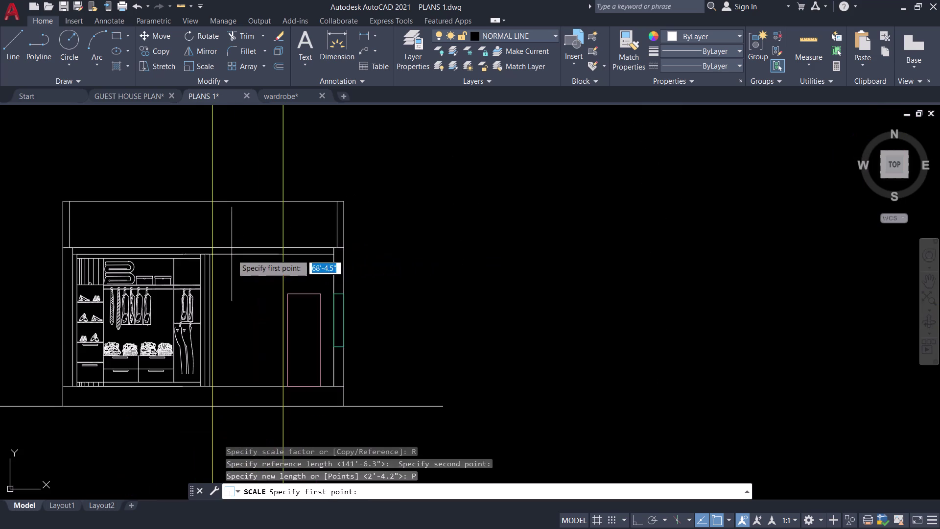
scroll(up, 3)
click(185, 245)
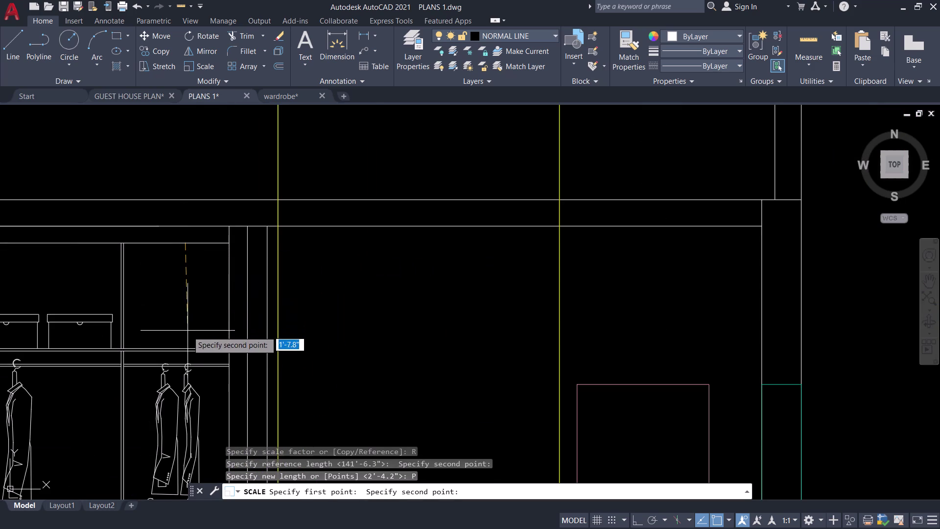
click(184, 349)
scroll(down, 3)
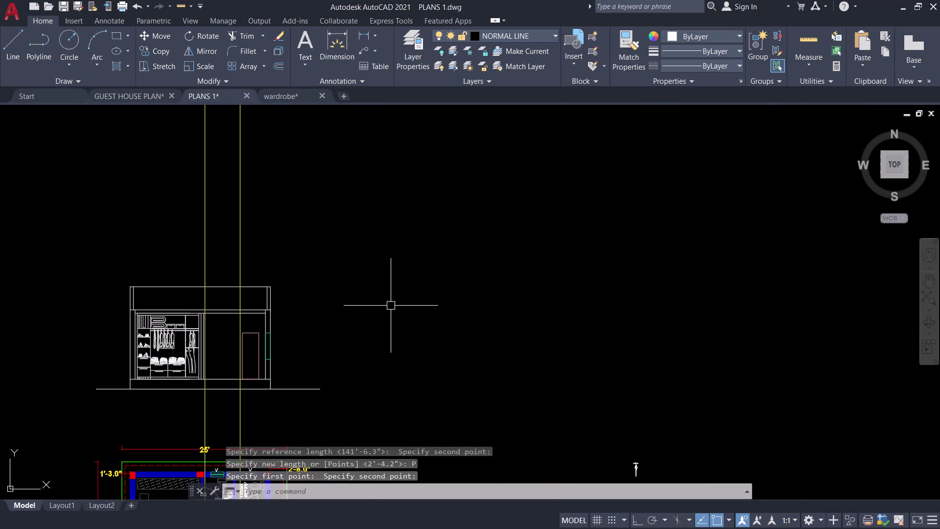
Start moving the resized umbrella from a chosen base point.
click(635, 464)
key(m)
key(space)
click(583, 403)
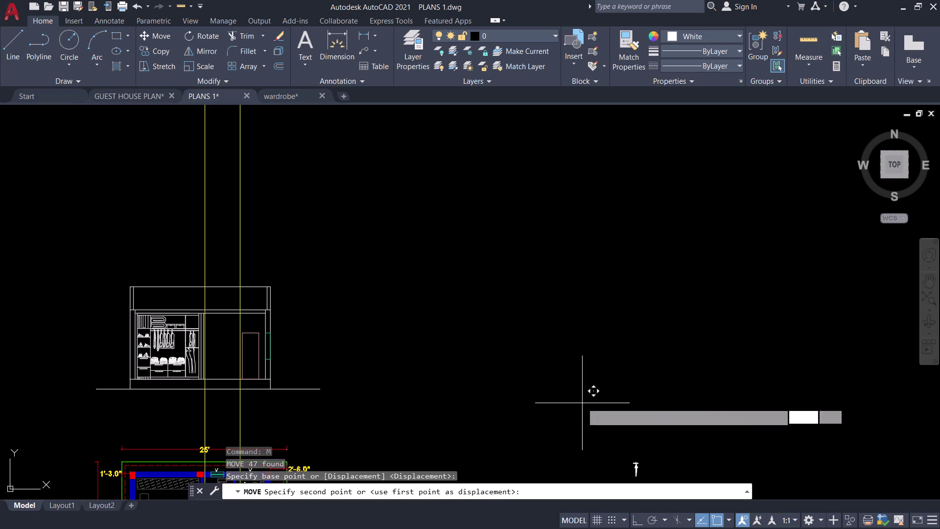
Drop the umbrella into the wardrobe's hanging section.
scroll(up, 3)
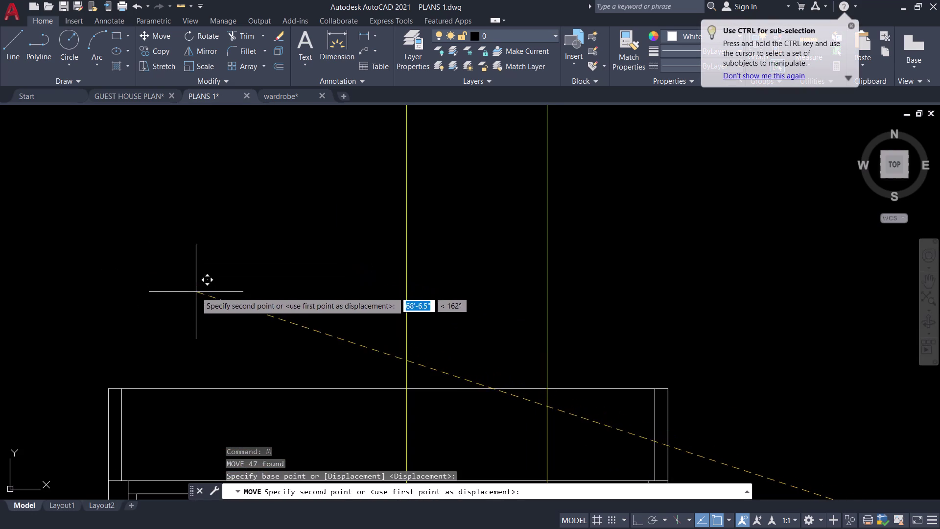
middle_drag(194, 290, 220, 130)
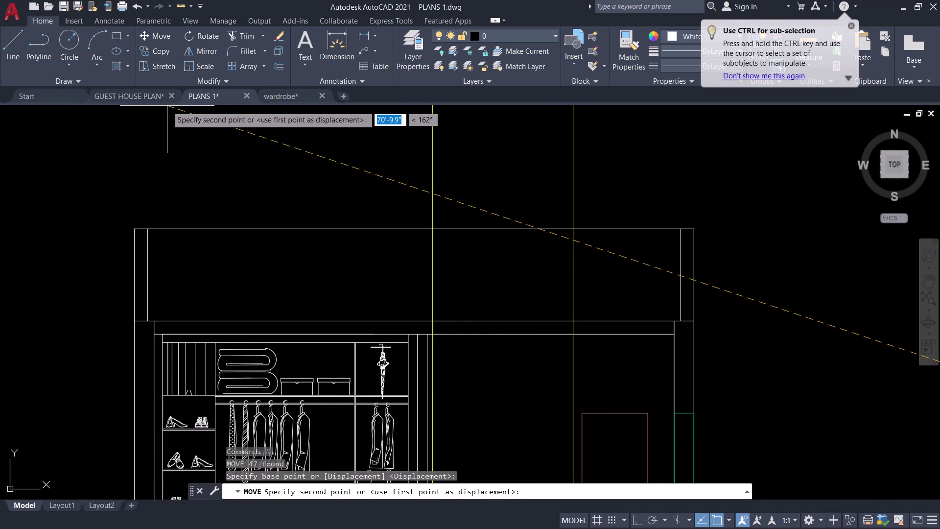
click(166, 105)
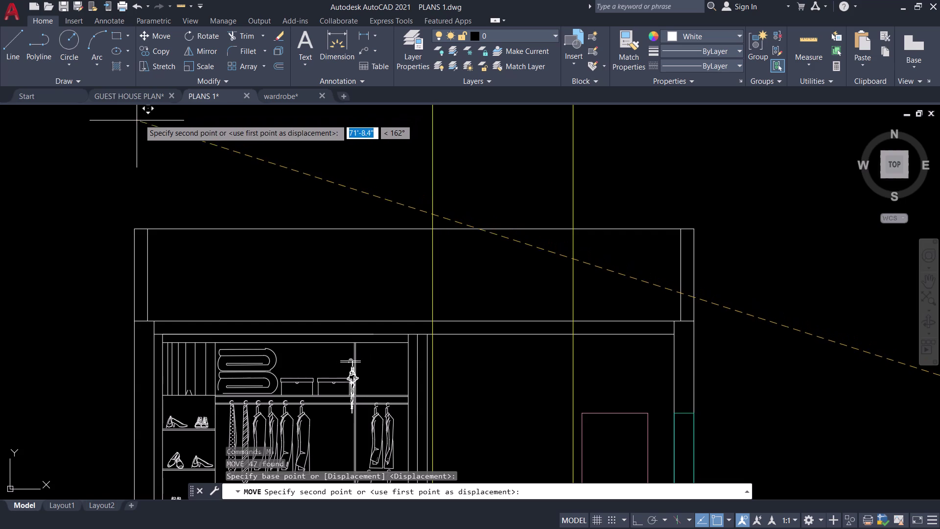
click(156, 129)
middle_drag(377, 376, 403, 317)
scroll(up, 3)
Move the umbrella by its handle so it hangs on the wardrobe rod.
click(378, 320)
key(m)
key(space)
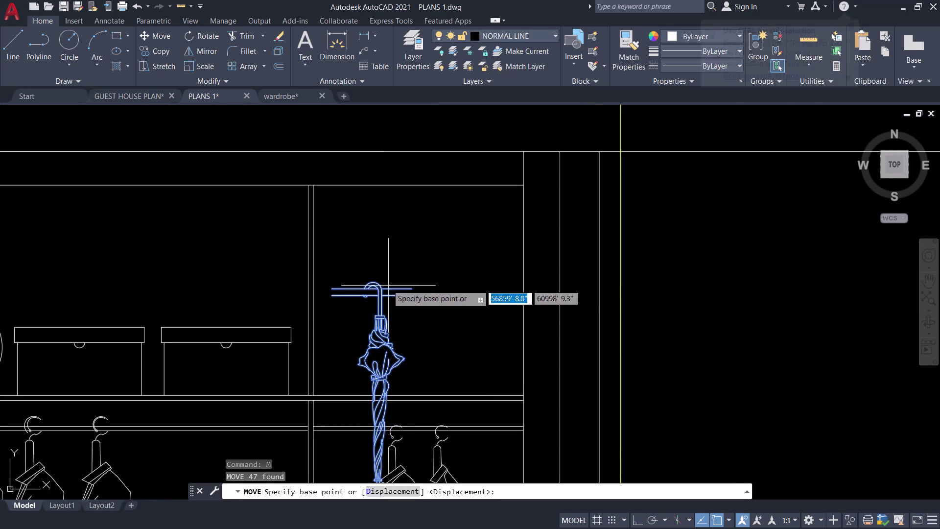
scroll(up, 3)
click(320, 297)
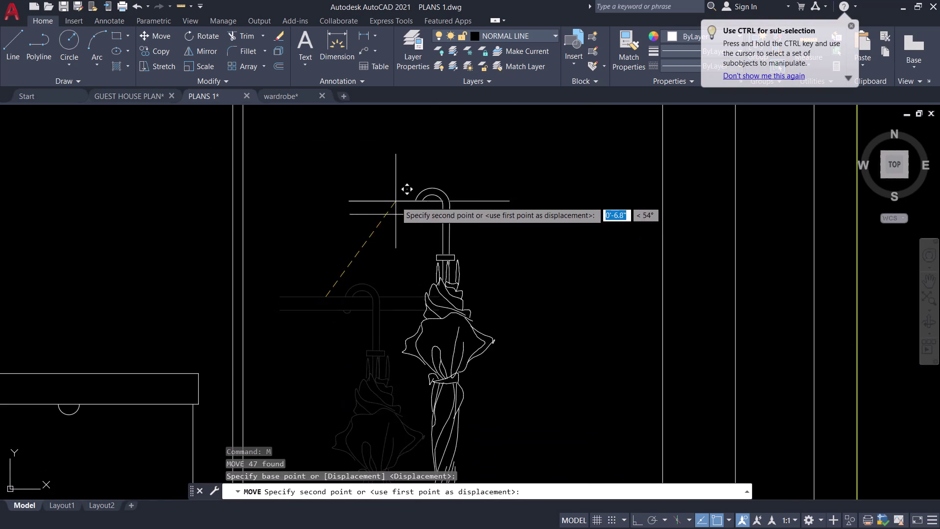
scroll(down, 3)
middle_drag(395, 201, 381, 247)
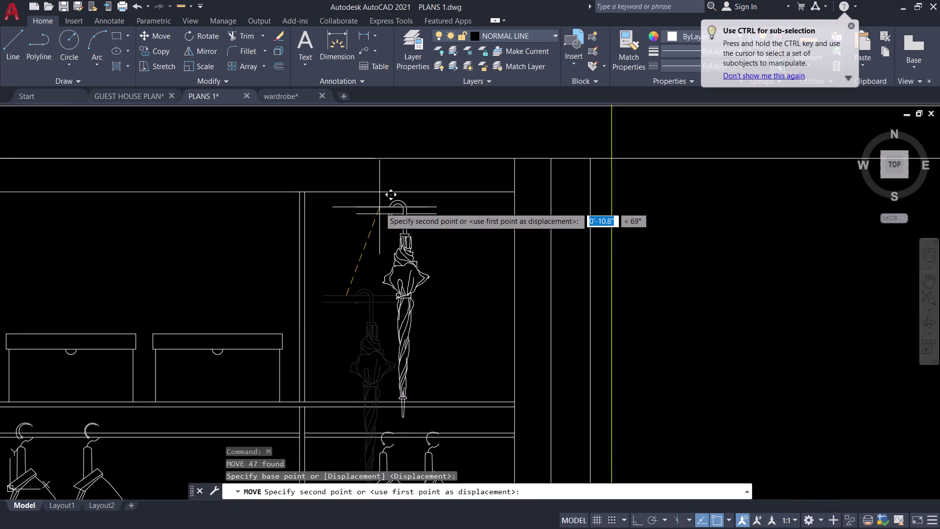
click(379, 207)
Scale the placed umbrella down a little more.
click(401, 266)
key(s)
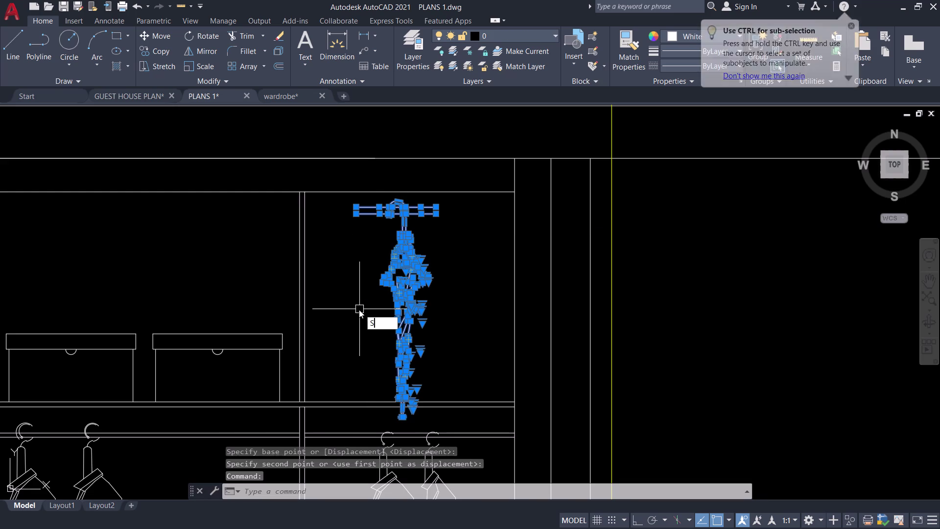
text(C)
key(space)
click(371, 325)
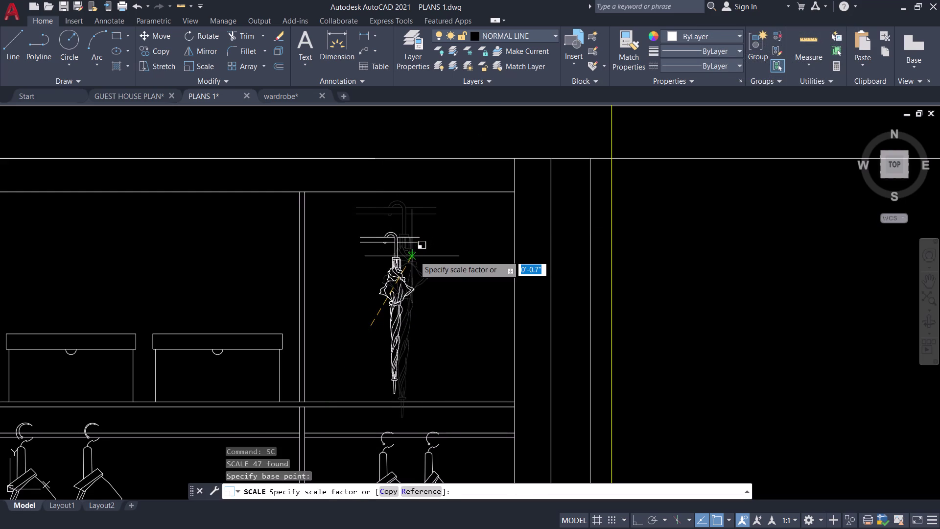
click(414, 256)
Move the smaller umbrella back onto the wardrobe rod.
click(386, 294)
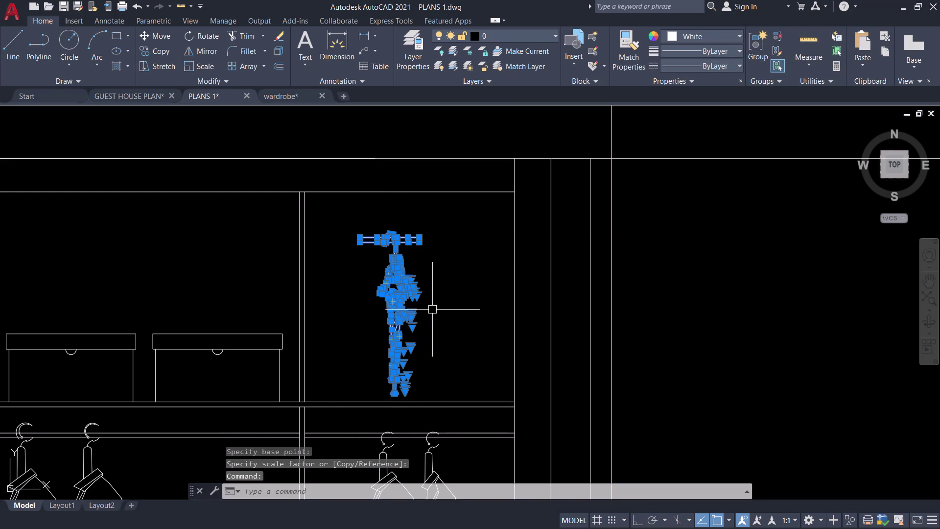
key(m)
key(space)
click(451, 315)
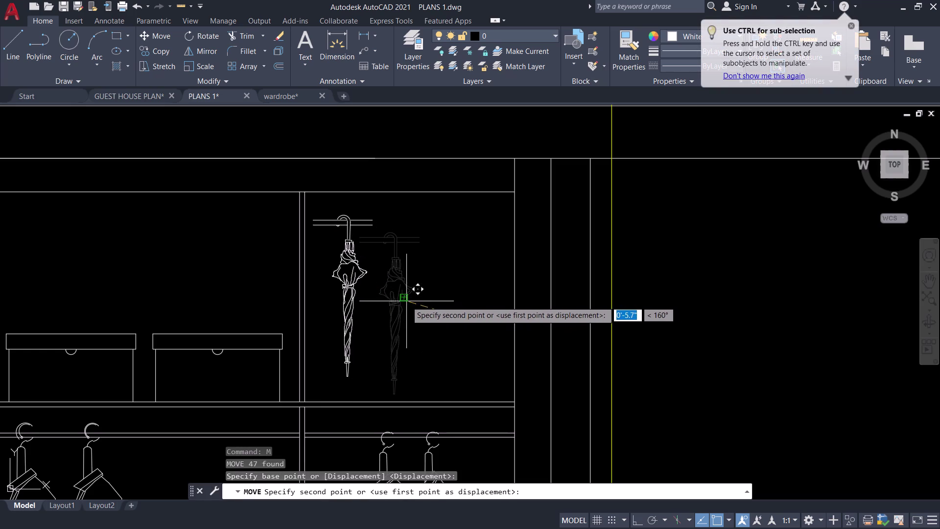
click(405, 303)
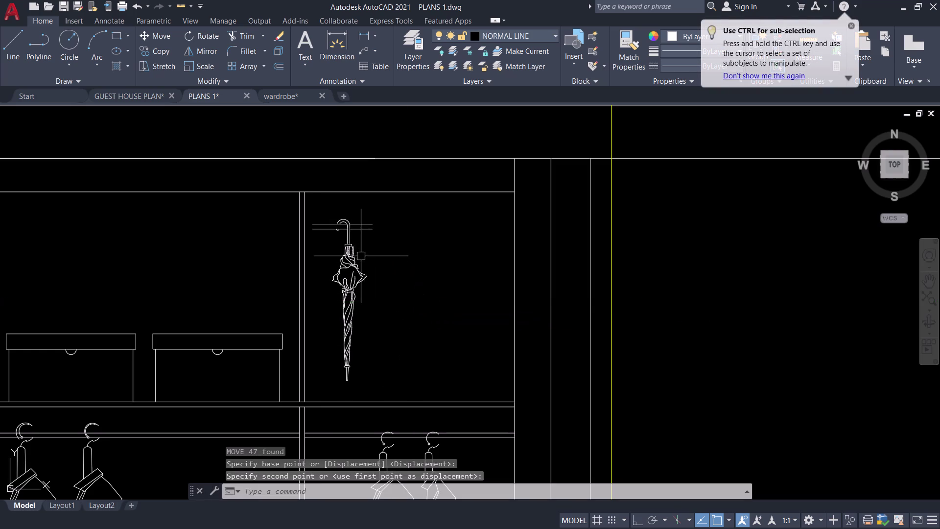
click(354, 269)
Begin copying the umbrella with the CO command.
text(C)
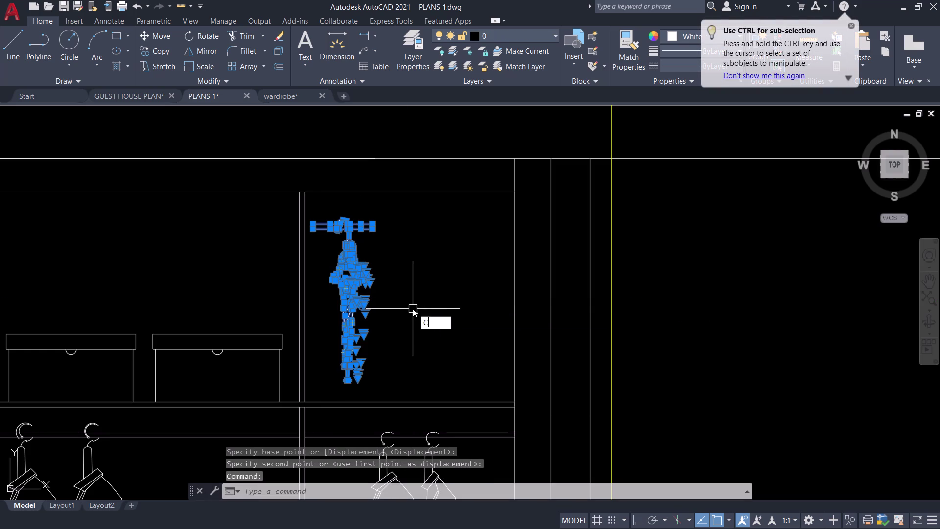
text(O)
key(space)
scroll(up, 3)
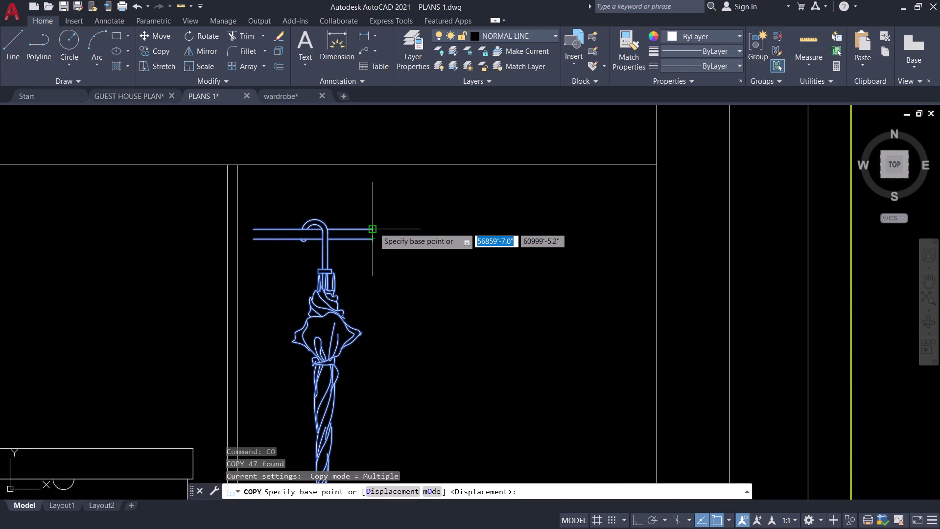
Copy the umbrella twice along the rod, giving three umbrellas in a row.
click(255, 229)
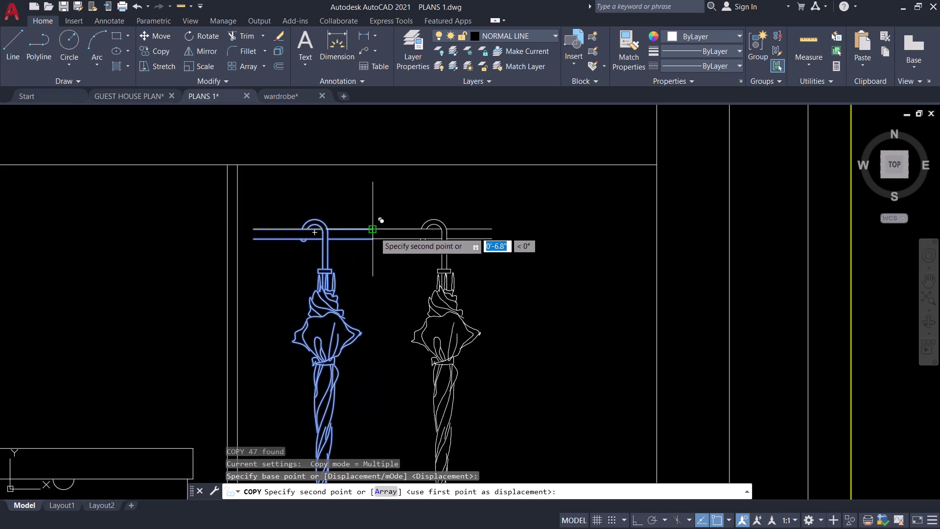
click(375, 232)
click(491, 232)
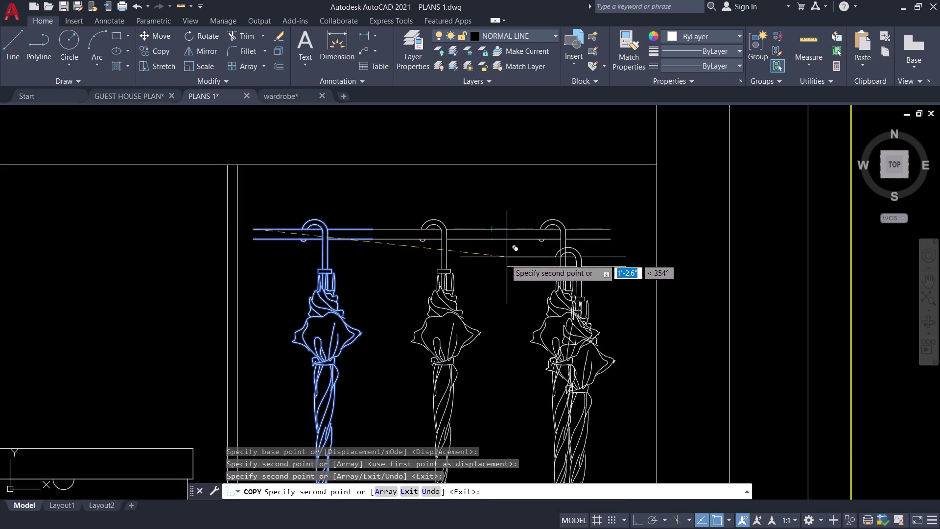
scroll(down, 3)
key(Escape)
middle_drag(489, 267, 467, 291)
middle_click(465, 293)
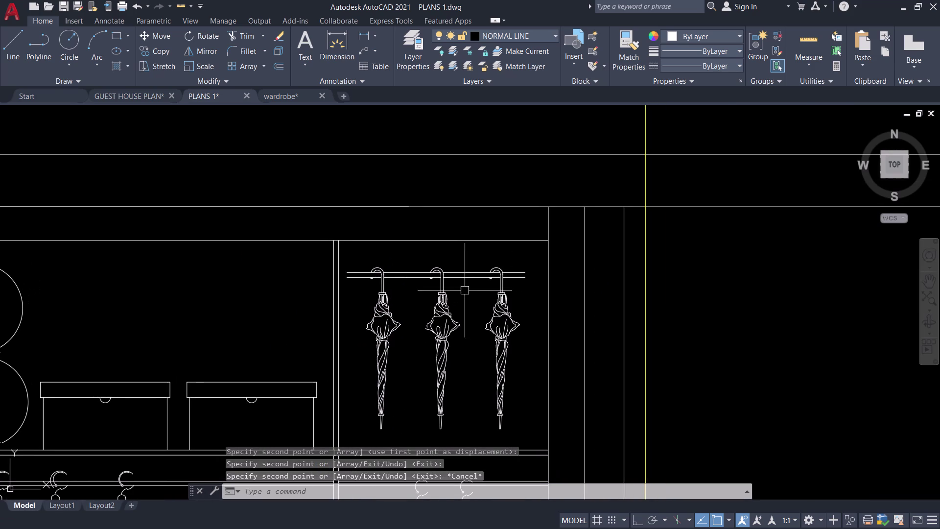
middle_drag(474, 304, 434, 322)
Extend the rod lines to the left and right side panels.
key(e)
key(x)
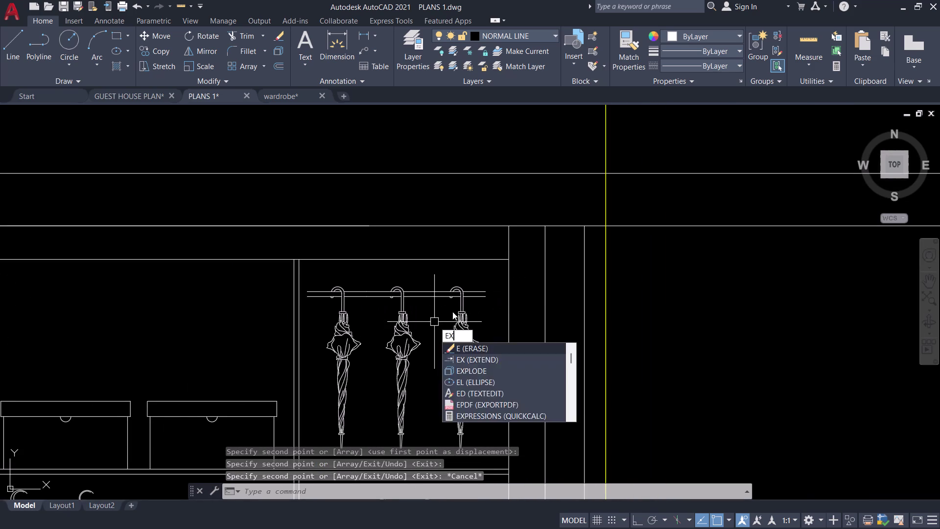
key(space)
click(476, 290)
click(479, 296)
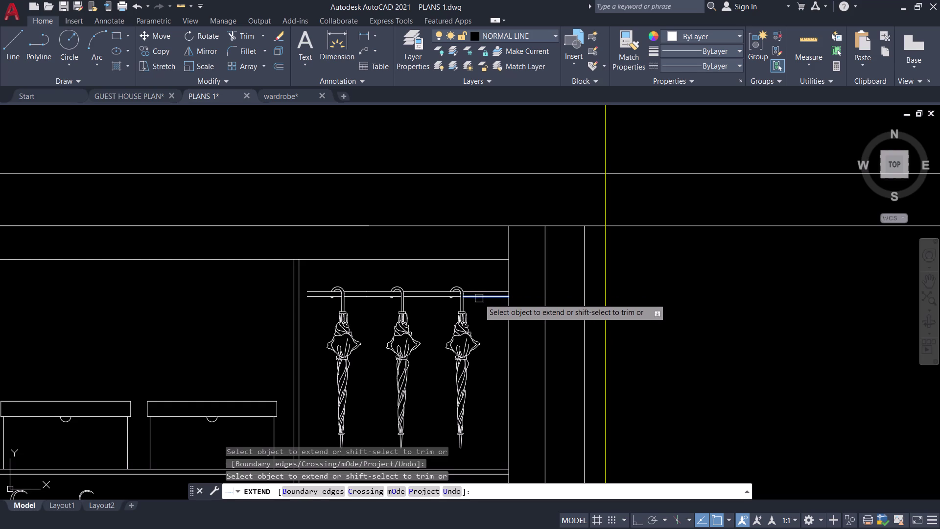
click(479, 298)
click(316, 290)
click(315, 296)
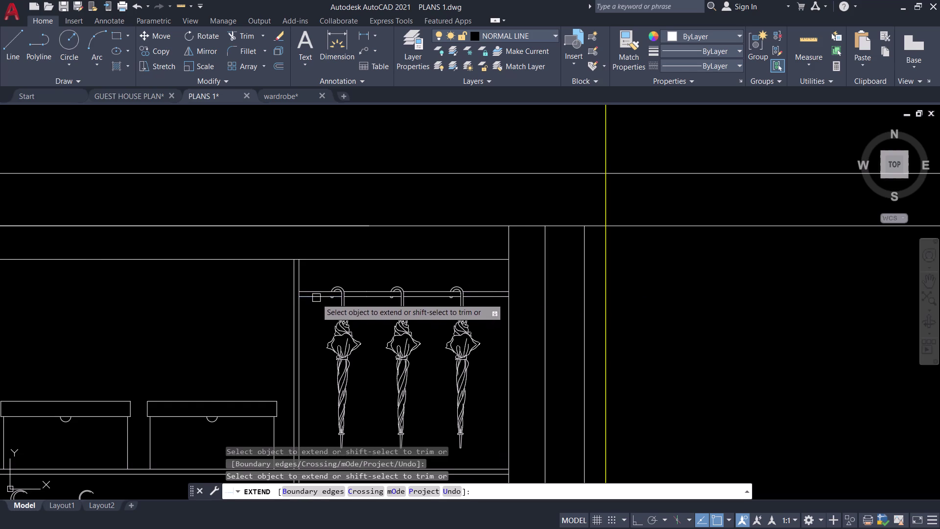
scroll(down, 3)
key(Escape)
scroll(down, 3)
middle_drag(364, 230, 454, 237)
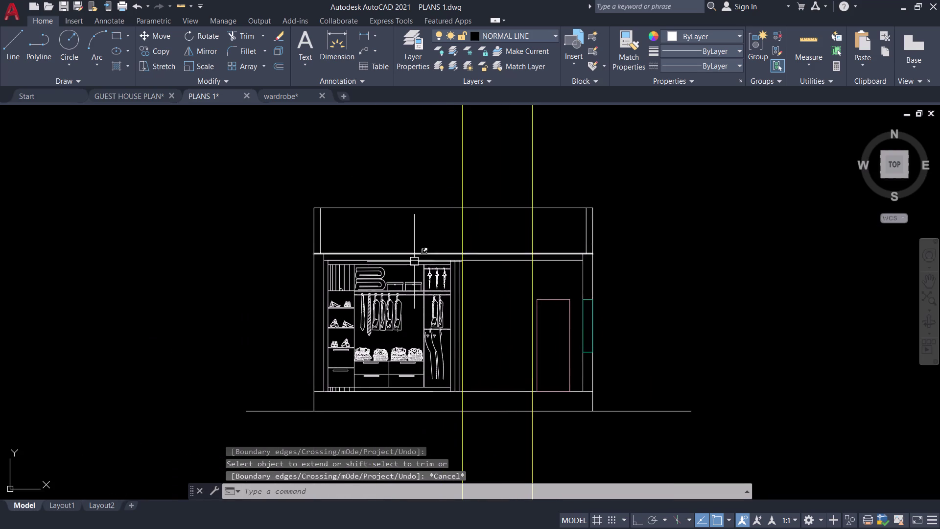
Save PLANS 1 and glance at the floor plan below the elevation.
key(ctrl+s)
scroll(down, 3)
middle_drag(425, 231, 475, 186)
scroll(up, 3)
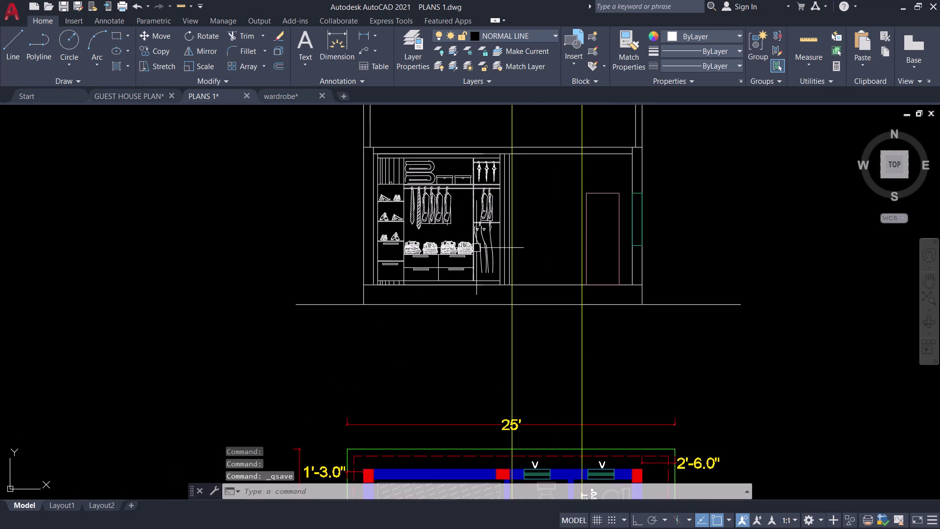
scroll(up, 3)
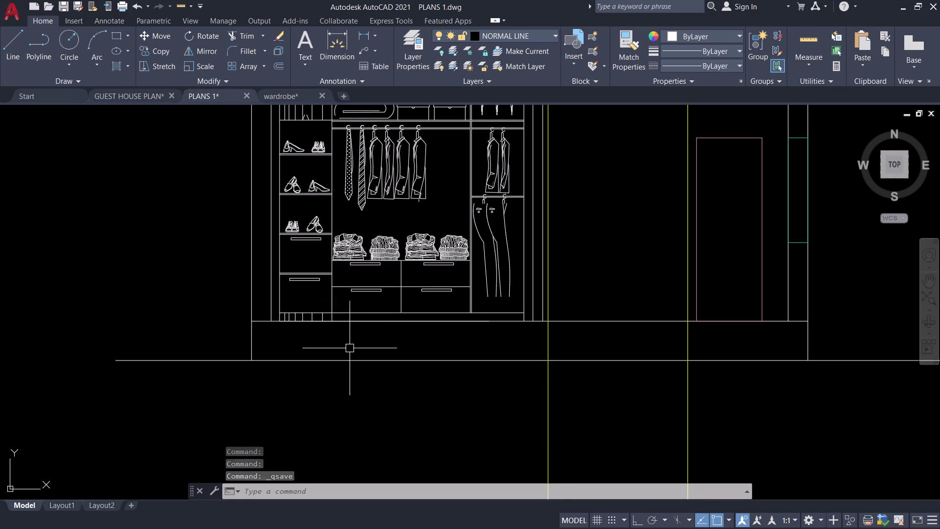
Review the wardrobe elevation's base and the floor plan, then bring up the wardrobe blocks drawing.
middle_drag(360, 353, 377, 384)
scroll(down, 3)
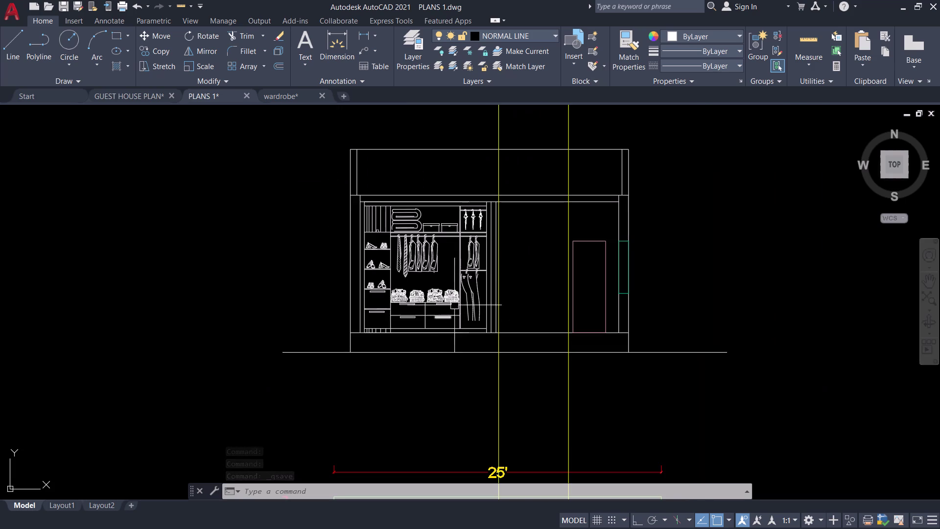
middle_drag(537, 285, 561, 148)
scroll(down, 3)
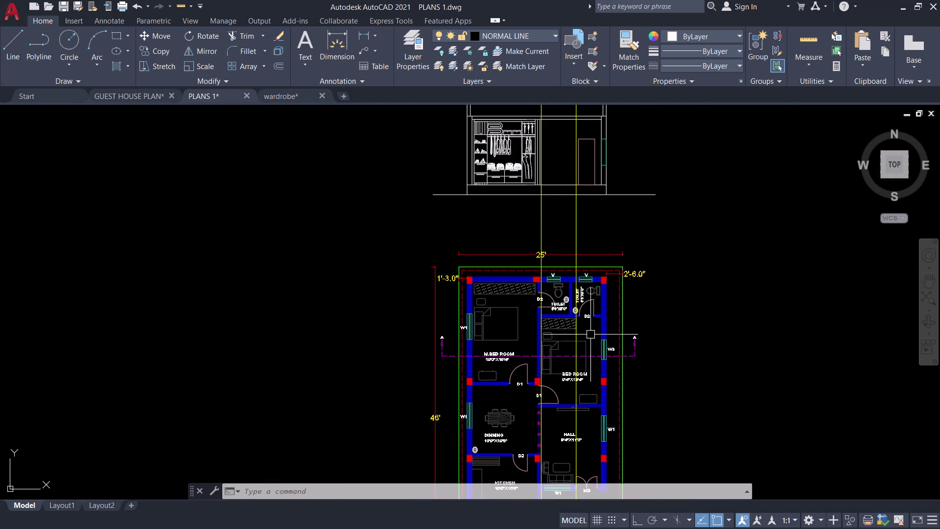
scroll(up, 3)
middle_drag(567, 365, 564, 403)
middle_drag(543, 177, 499, 267)
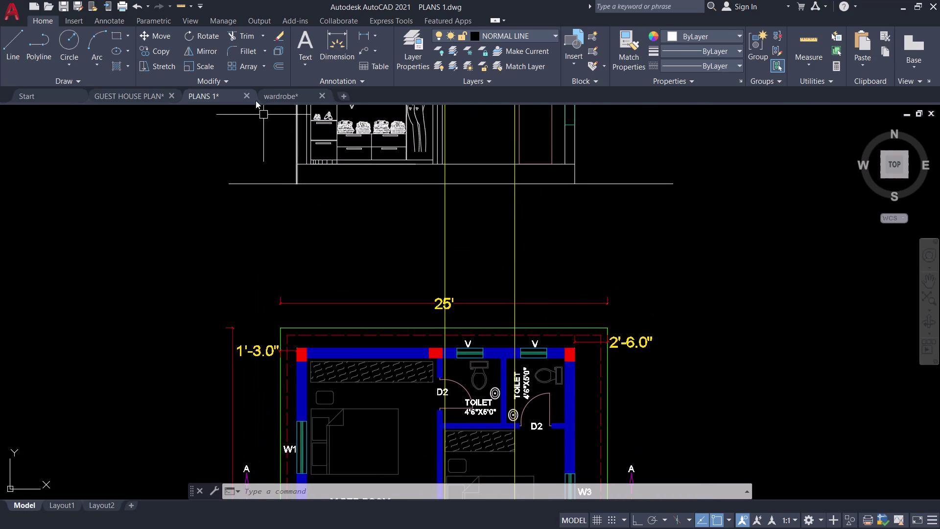
click(277, 98)
scroll(down, 3)
Window-select the five-door wardrobe block in the wardrobe library and copy it.
scroll(down, 3)
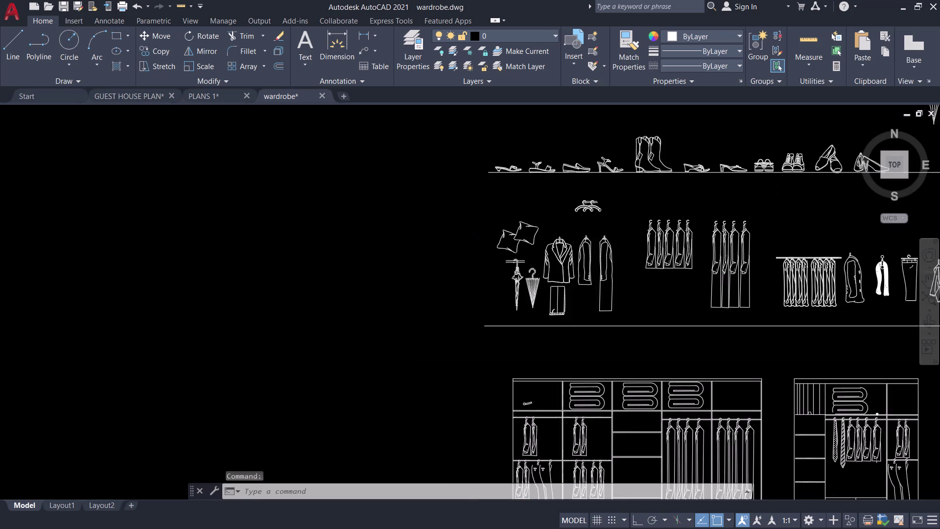
scroll(up, 3)
middle_drag(659, 321, 365, 201)
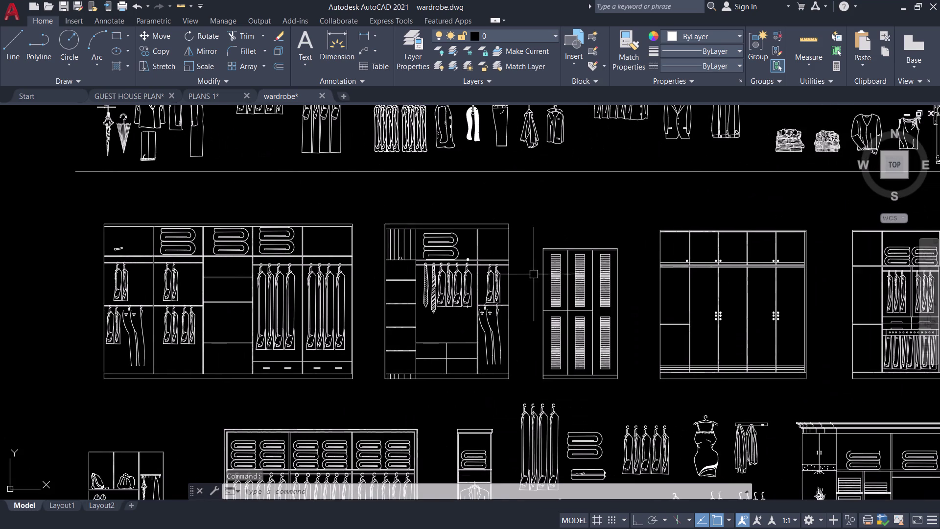
scroll(down, 3)
scroll(up, 3)
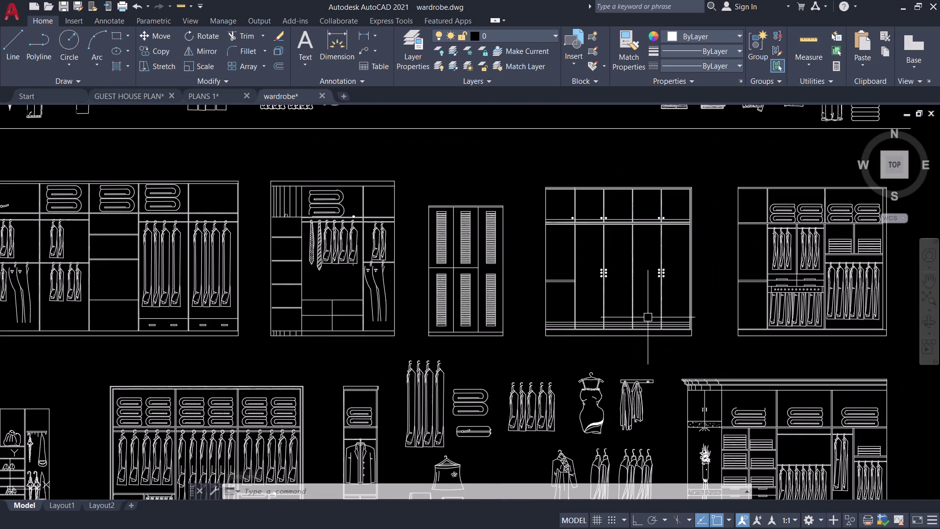
click(711, 340)
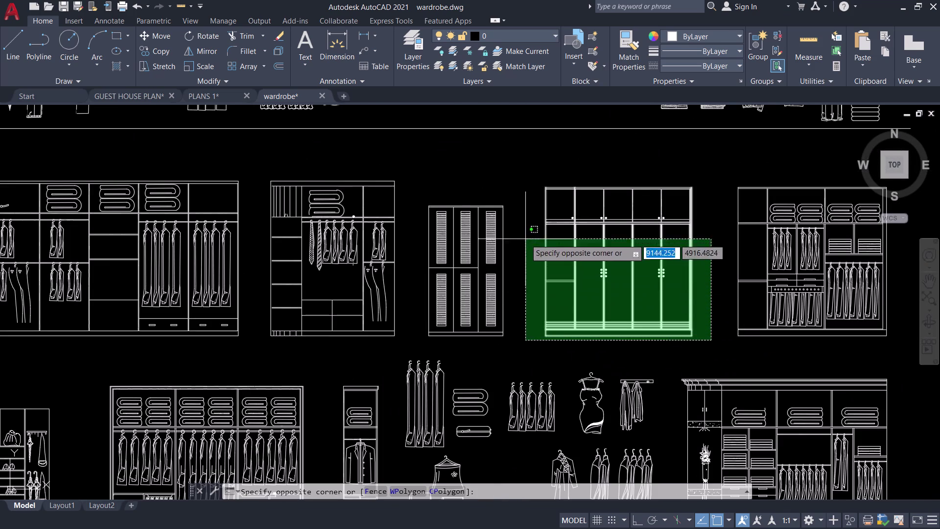
click(530, 162)
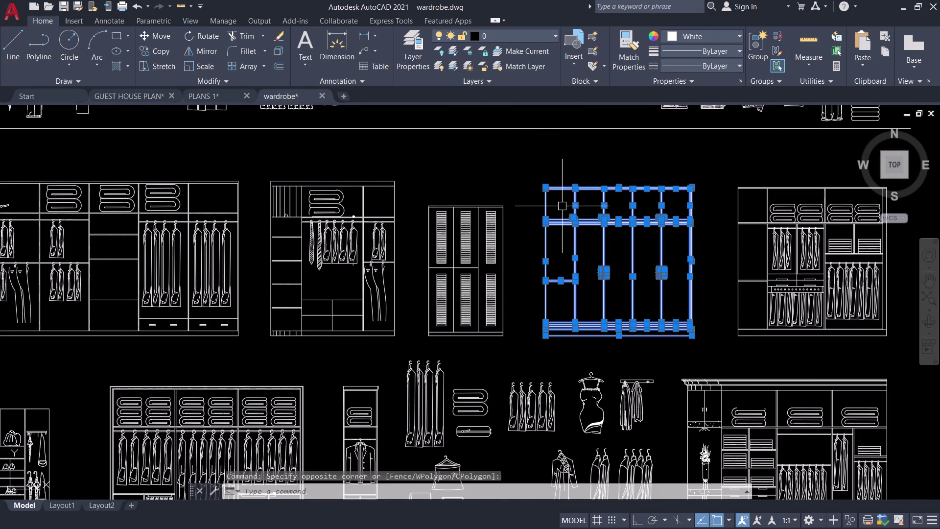
key(ctrl+c)
Paste the copied wardrobe into PLANS 1 beside the elevation.
click(202, 95)
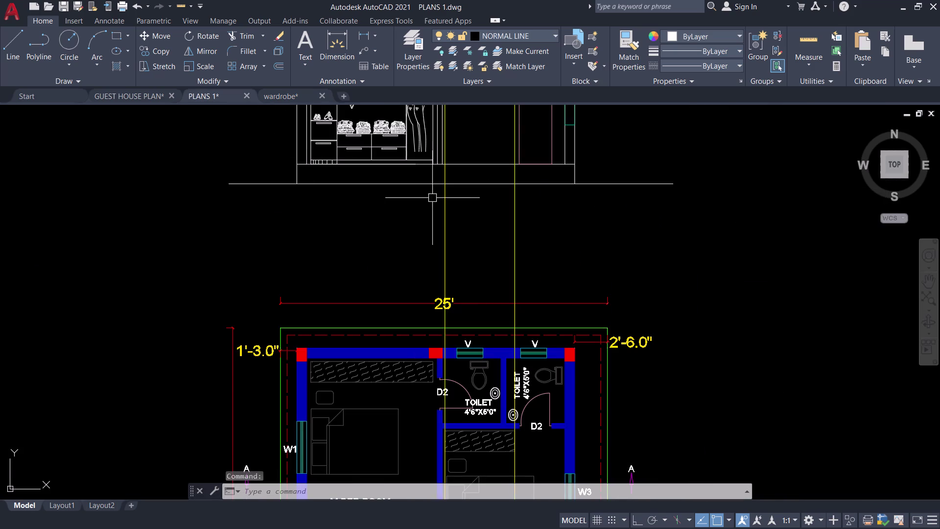
key(ctrl+v)
scroll(down, 3)
click(498, 302)
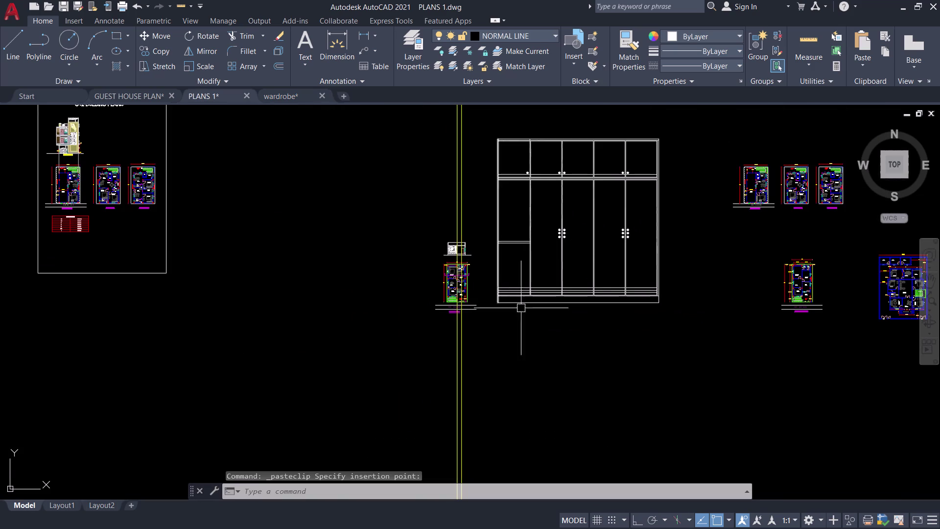
Group the pasted wardrobe's lines into one object and select it.
click(681, 321)
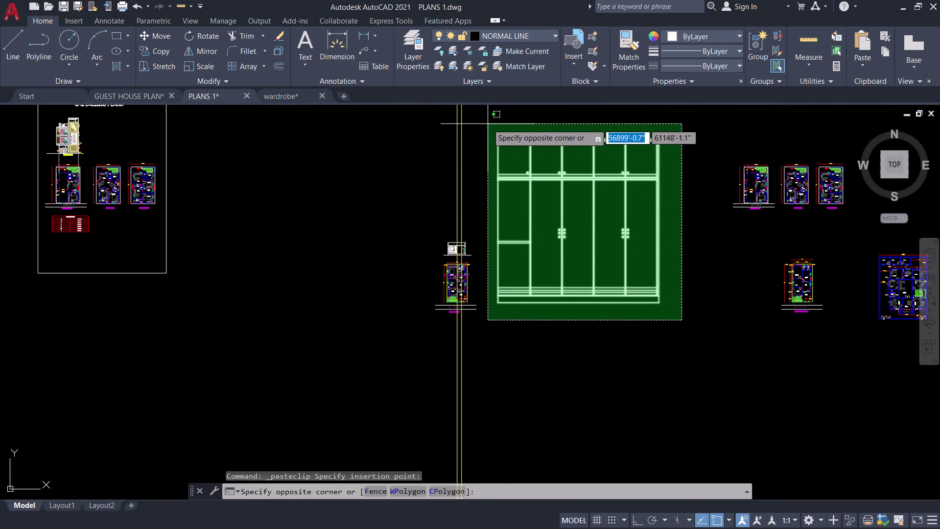
click(488, 124)
text(G)
key(space)
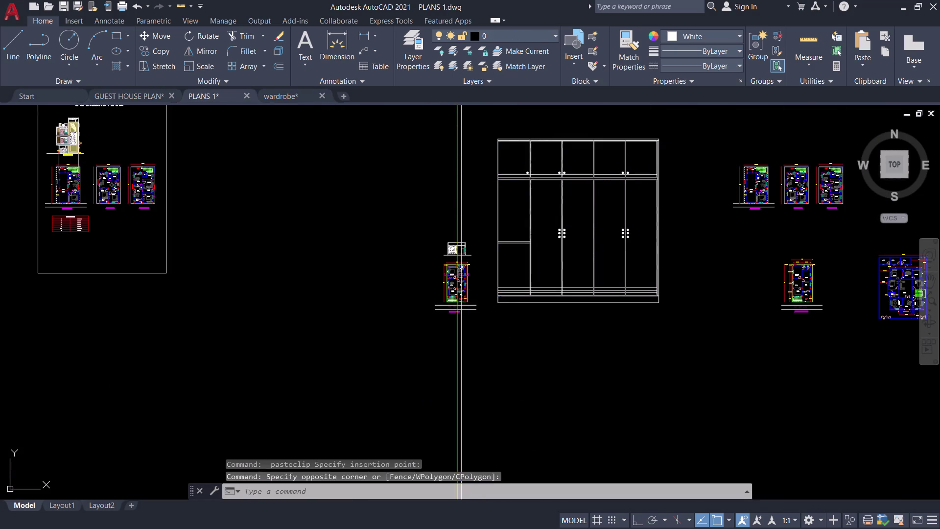
click(515, 302)
Scale the wardrobe from its base corner by reference, picking its current width as the reference.
text(S)
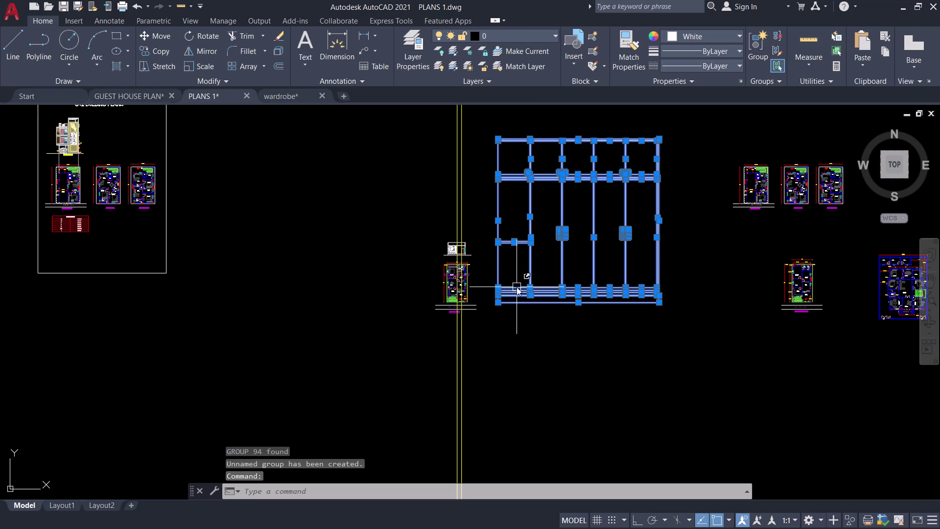
text(C)
key(space)
click(657, 305)
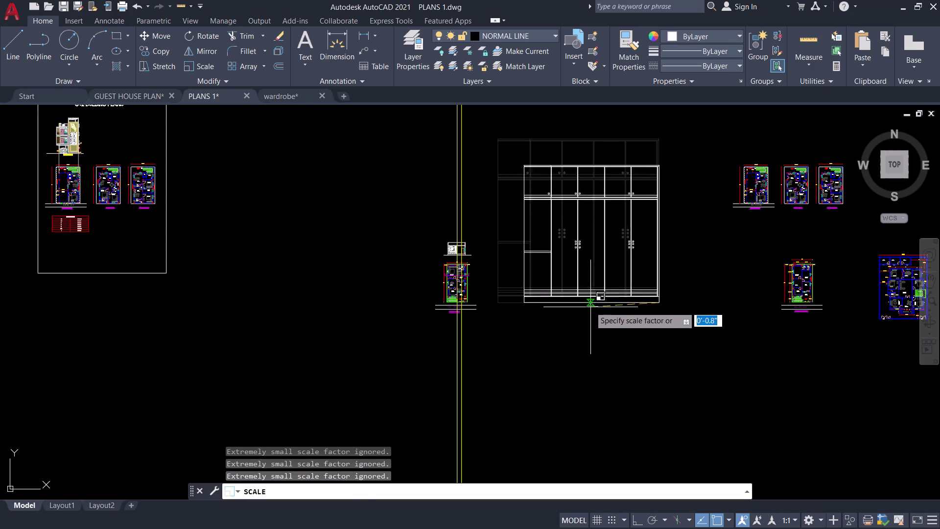
text(R)
key(space)
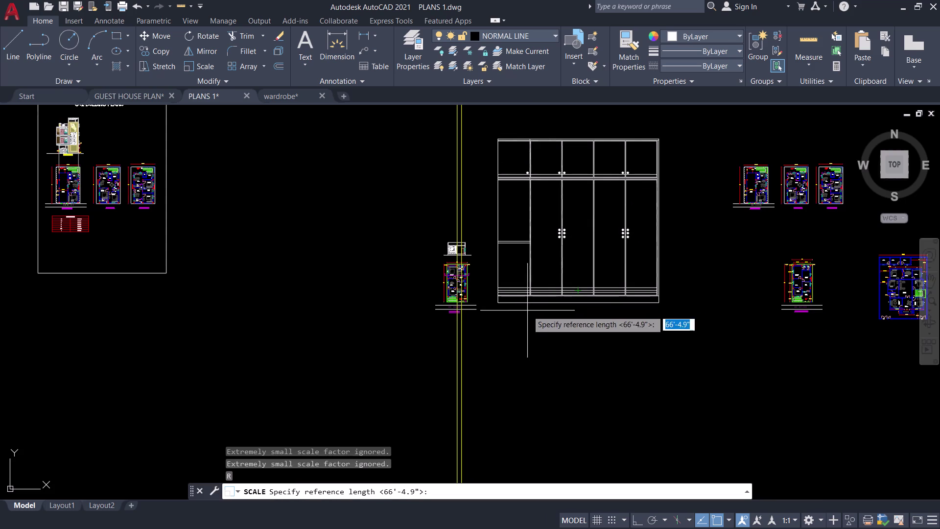
click(502, 303)
click(658, 302)
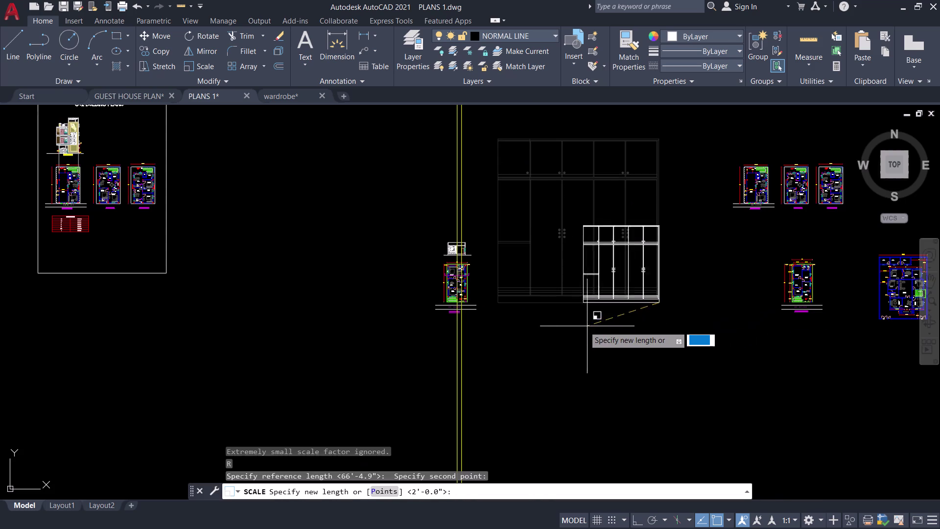
text(P)
key(space)
Set the new wardrobe width from two points on the room elevation.
scroll(up, 3)
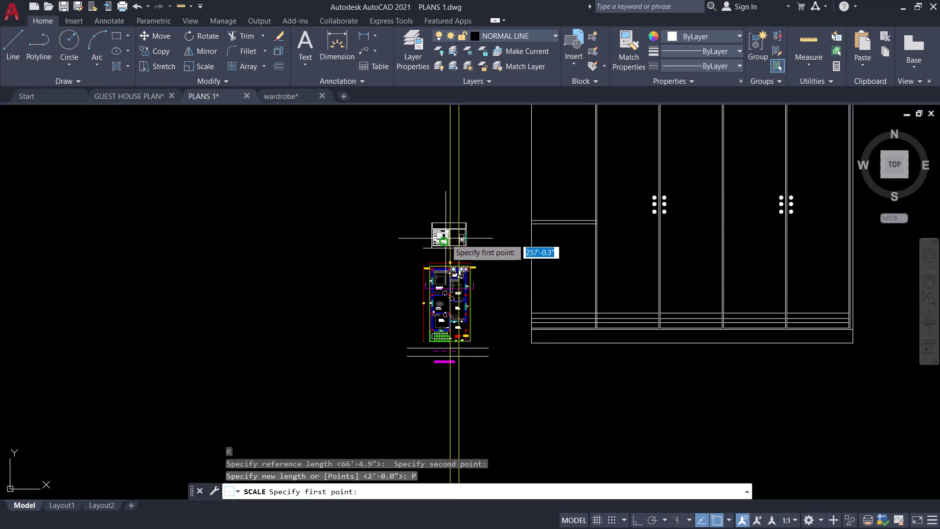
scroll(up, 3)
scroll(up, 3)
scroll(up, 3)
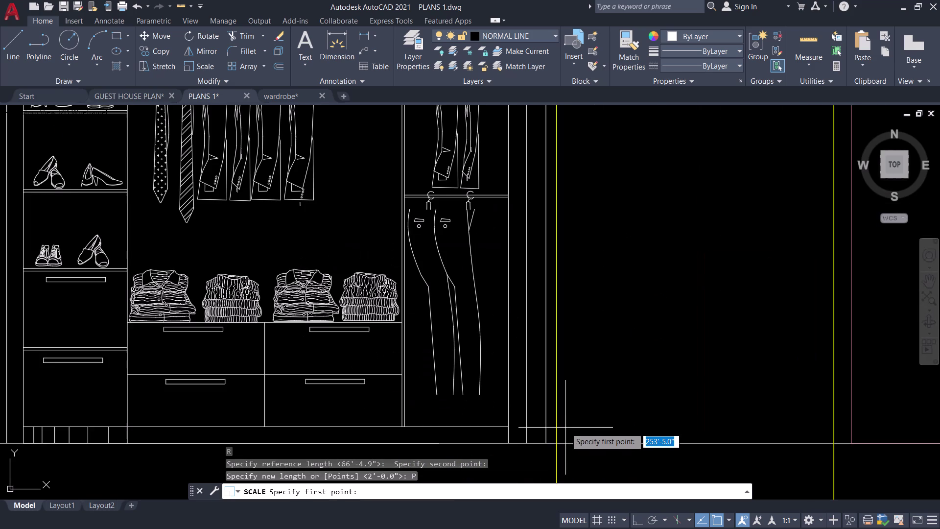
click(558, 444)
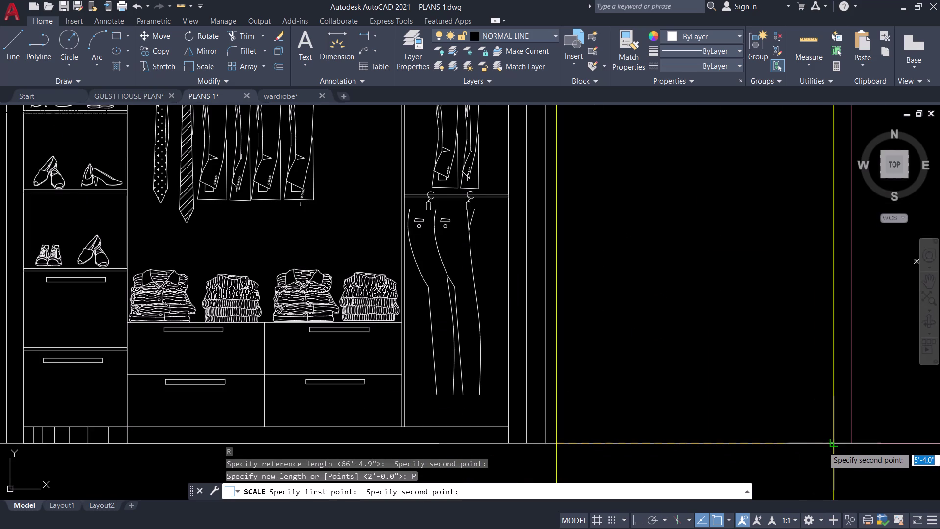
click(837, 446)
Pan to the resized wardrobe and window-select it.
scroll(down, 3)
middle_drag(839, 373, 459, 280)
middle_drag(582, 261, 578, 261)
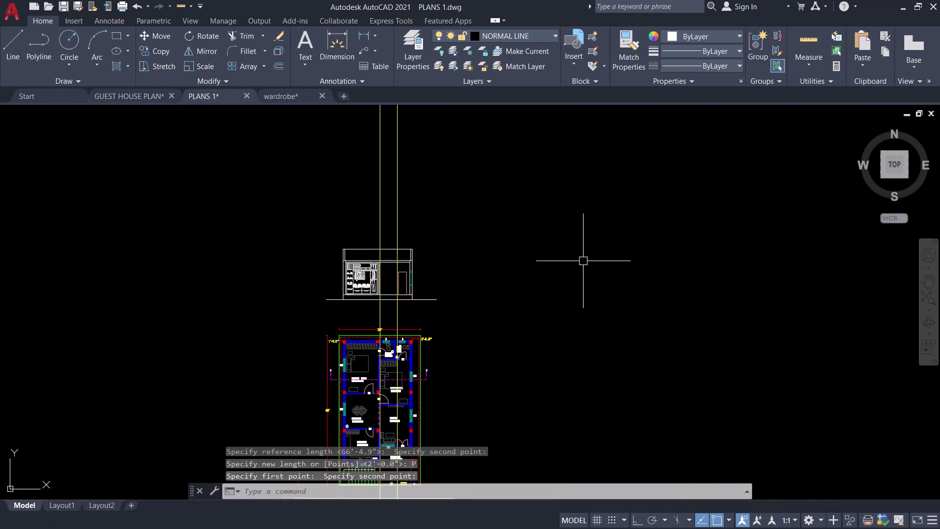
middle_drag(578, 261, 384, 225)
scroll(down, 3)
middle_drag(598, 307, 466, 275)
drag(676, 375, 658, 360)
drag(591, 268, 598, 268)
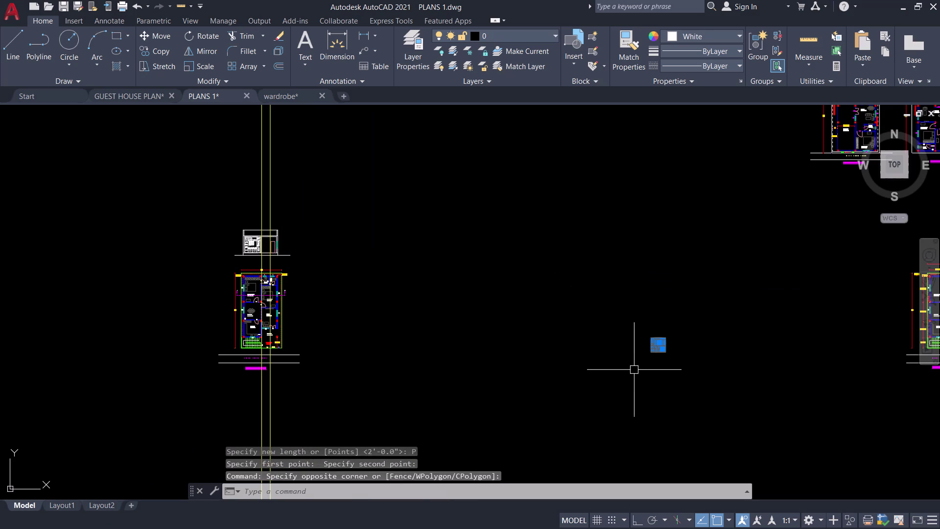
Move the wardrobe from its base point to the spot beside the shelving unit.
key(m)
key(space)
click(664, 351)
scroll(up, 3)
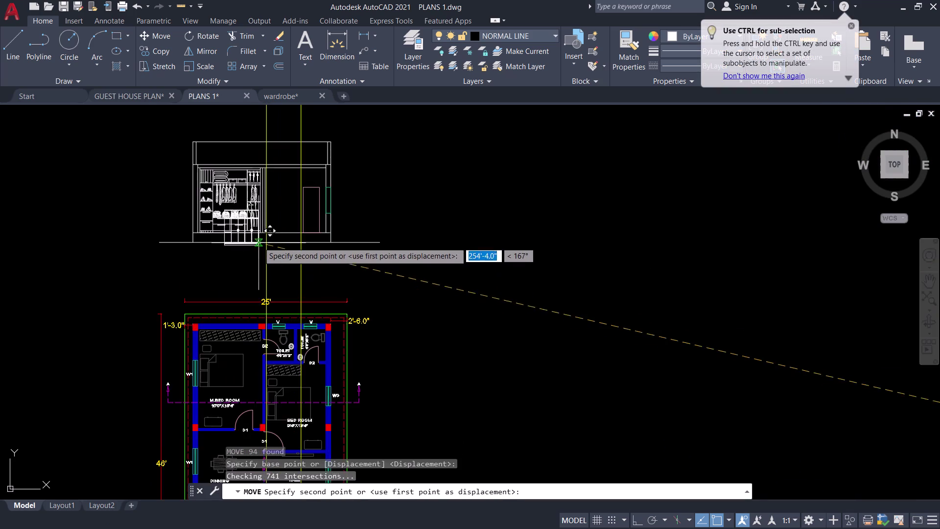
scroll(up, 3)
middle_drag(318, 202, 343, 323)
scroll(up, 3)
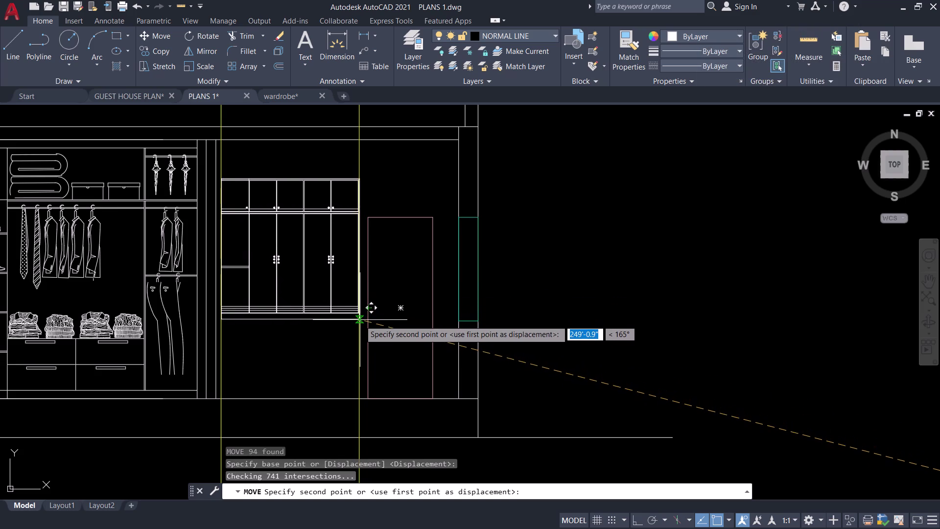
click(360, 320)
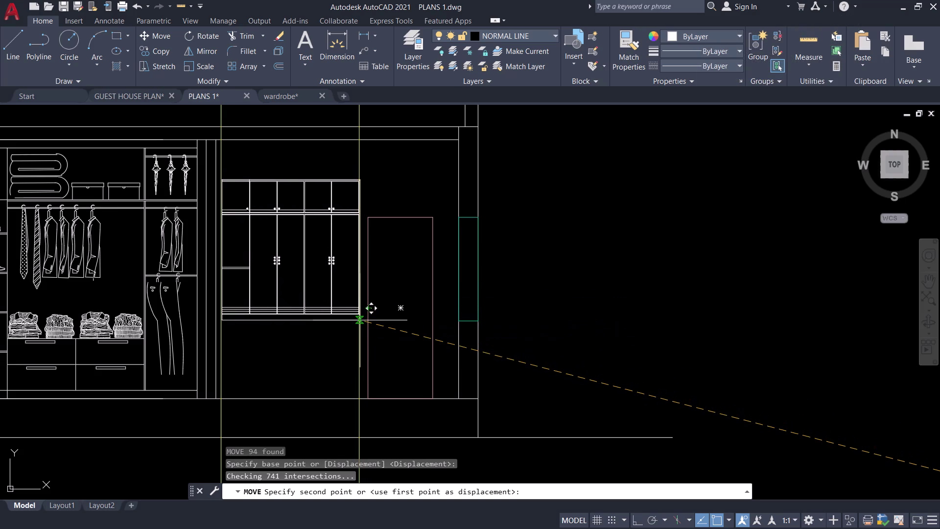
Zoom and pan to inspect the placed wardrobe within the elevation.
scroll(up, 3)
scroll(down, 3)
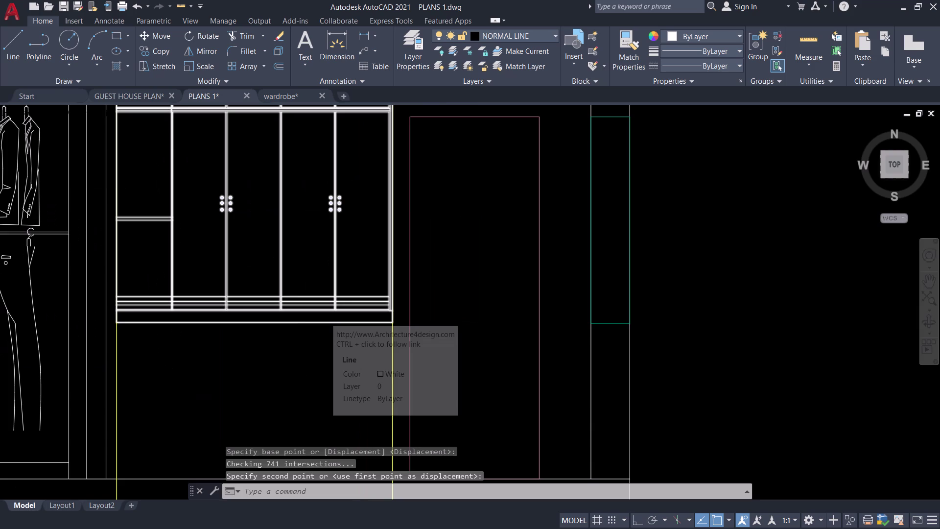
scroll(down, 3)
middle_drag(317, 325, 386, 316)
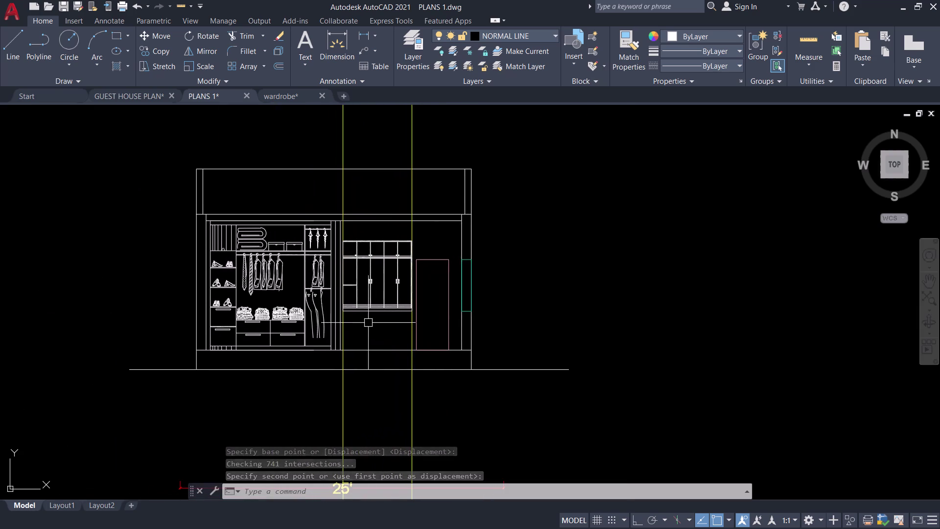
scroll(up, 3)
middle_drag(372, 317, 377, 347)
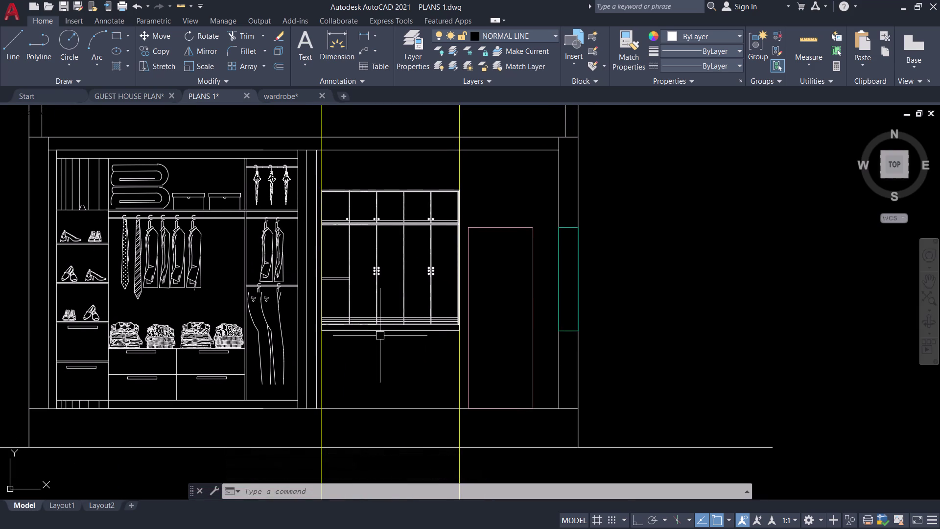
scroll(down, 3)
middle_drag(379, 335, 414, 334)
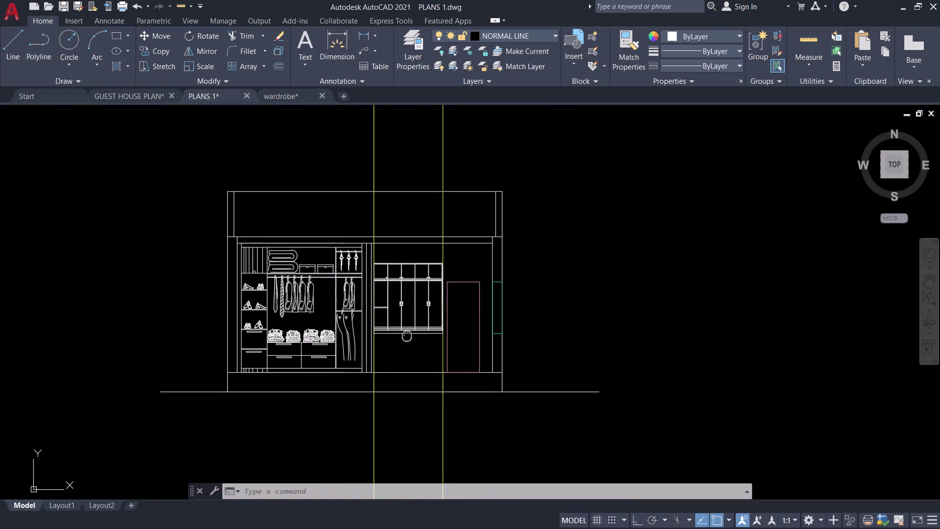
middle_drag(414, 333, 454, 307)
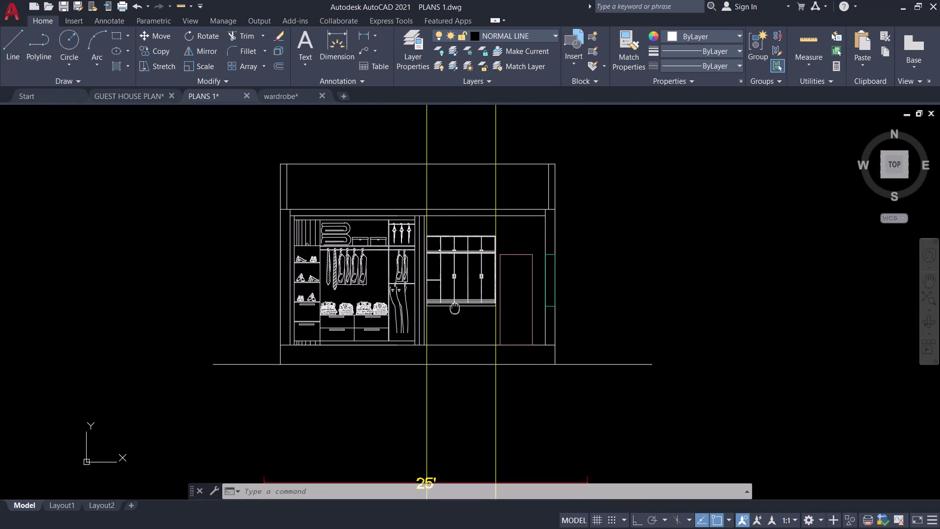
Pan to the floor plan and back to view the wardrobe and shelving together.
middle_drag(453, 308, 462, 225)
scroll(down, 3)
scroll(up, 3)
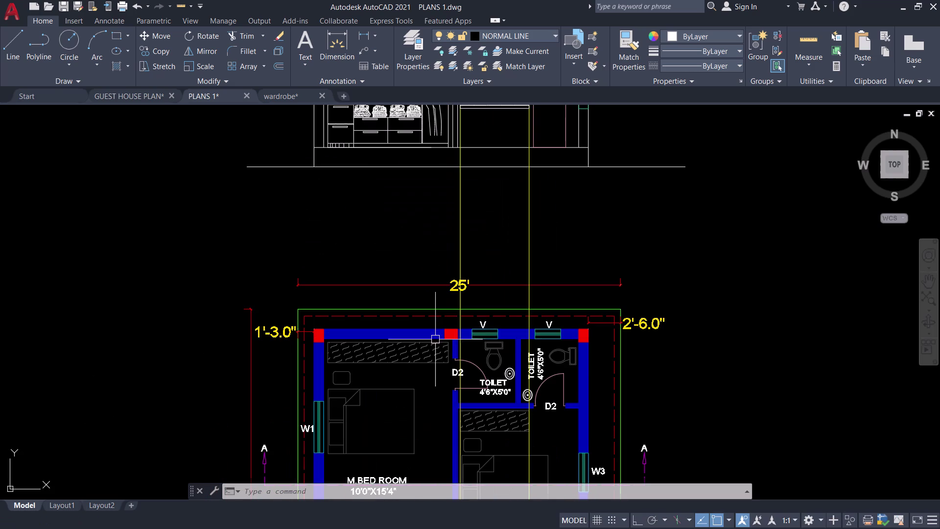
middle_drag(502, 233, 461, 431)
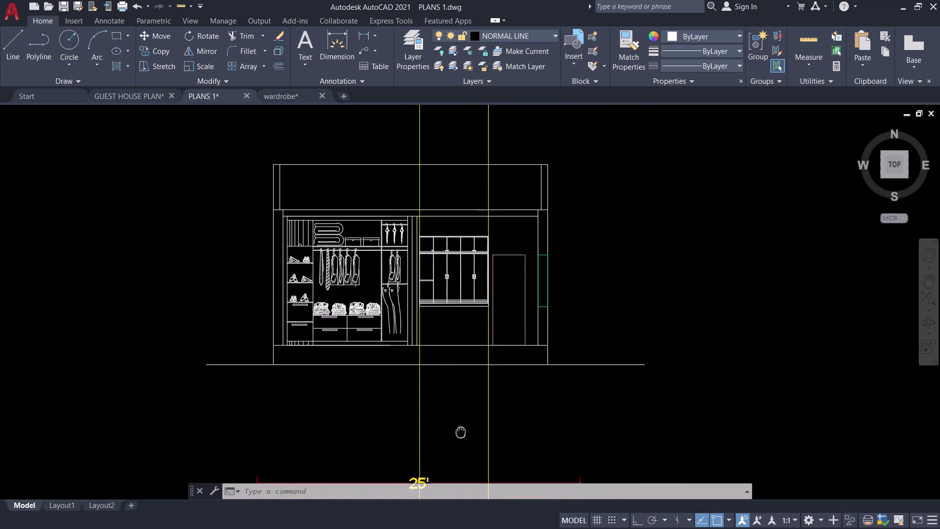
middle_drag(461, 431, 461, 451)
scroll(up, 3)
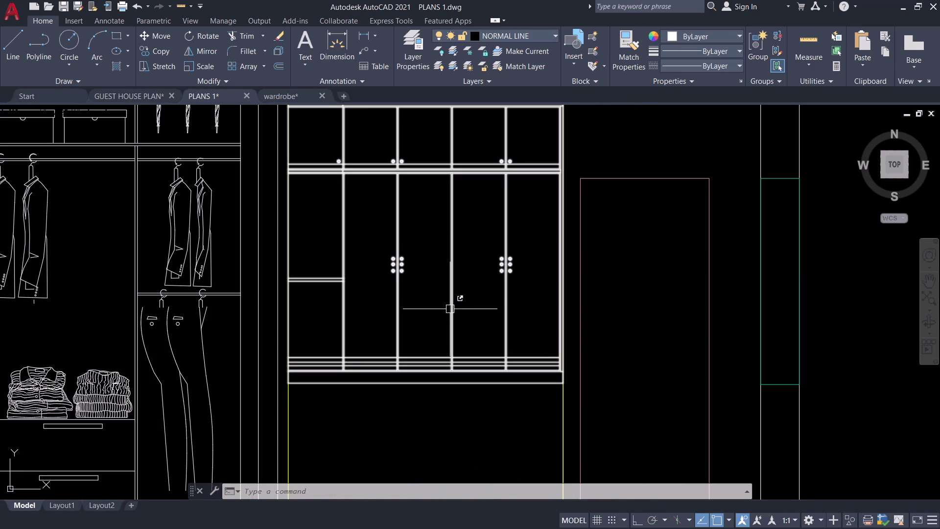
scroll(down, 3)
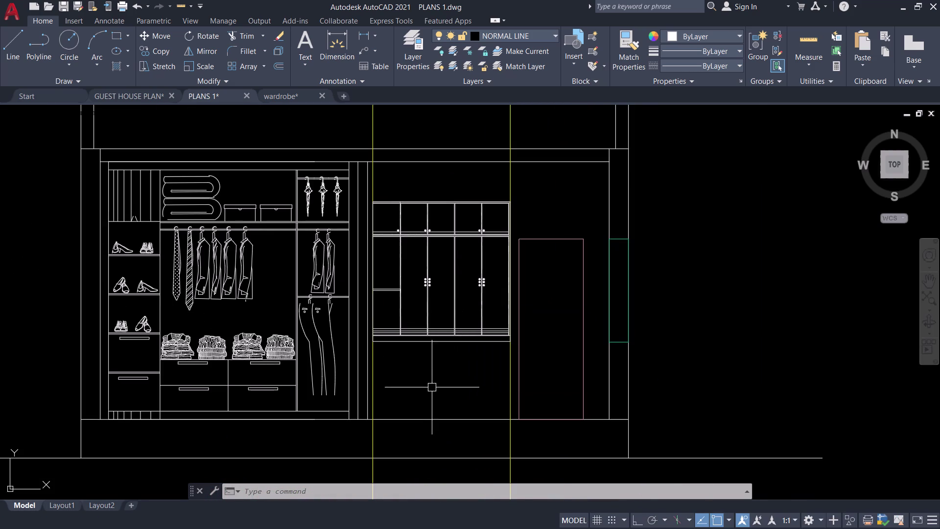
middle_drag(429, 389, 461, 398)
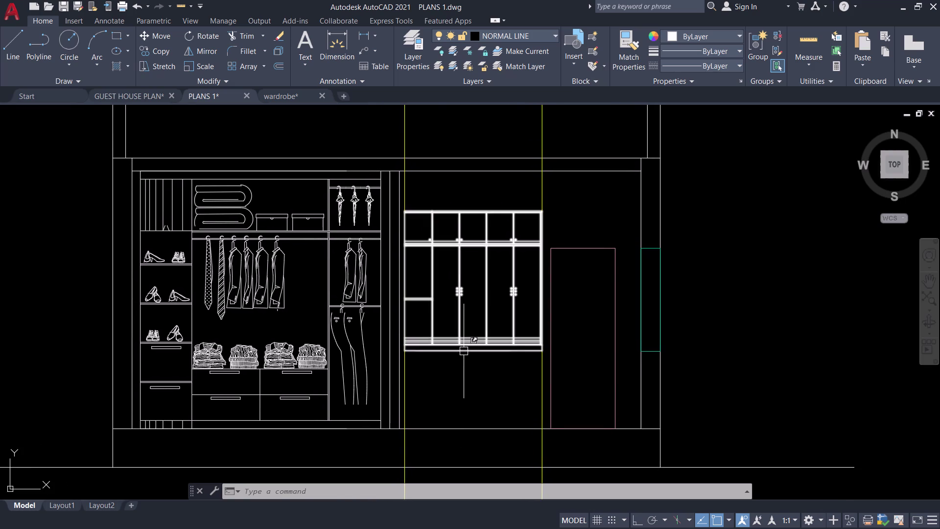
Move the wardrobe straight up or down with Ortho to its adjusted height.
click(465, 355)
text(M)
key(space)
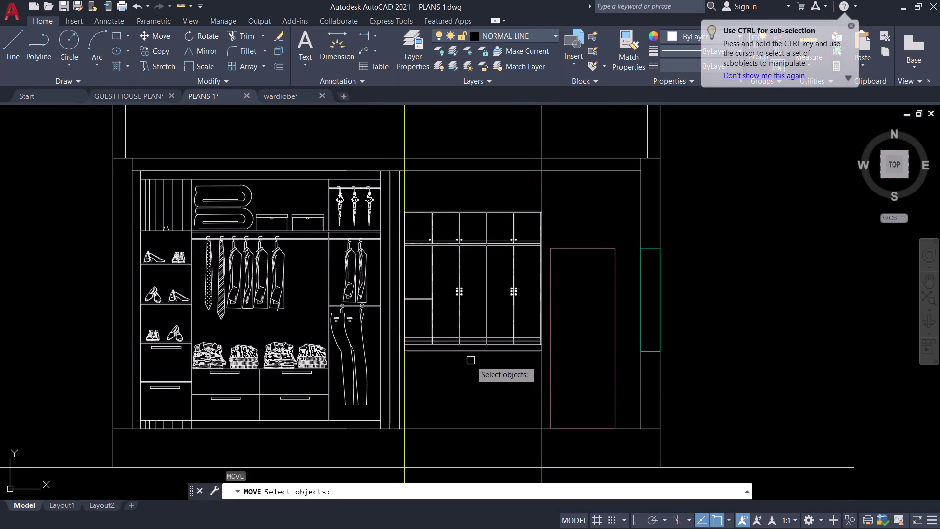
key(Escape)
click(471, 357)
click(462, 317)
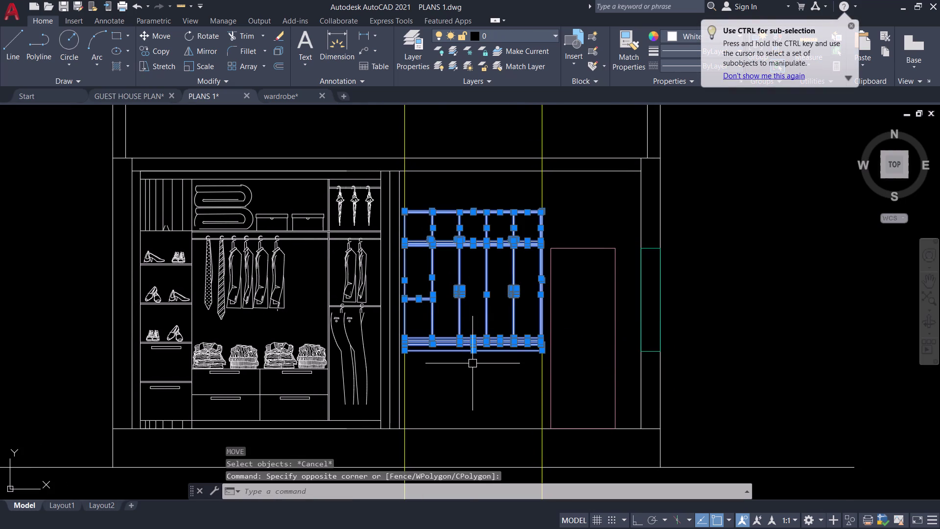
text(M)
key(space)
click(479, 370)
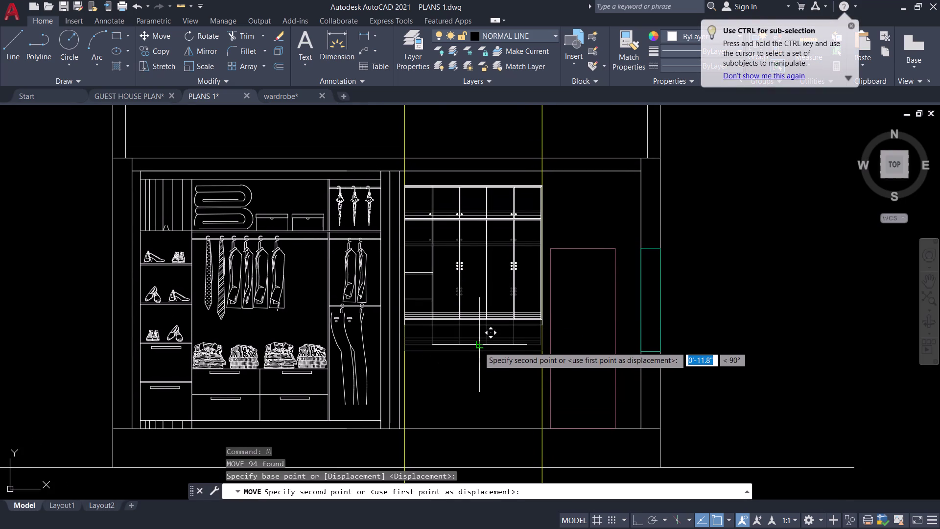
key(ctrl+l)
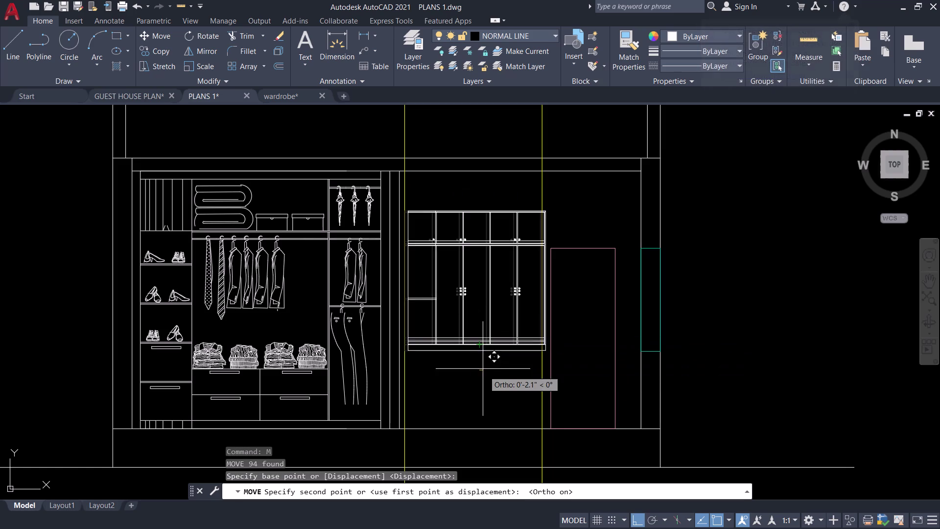
click(479, 345)
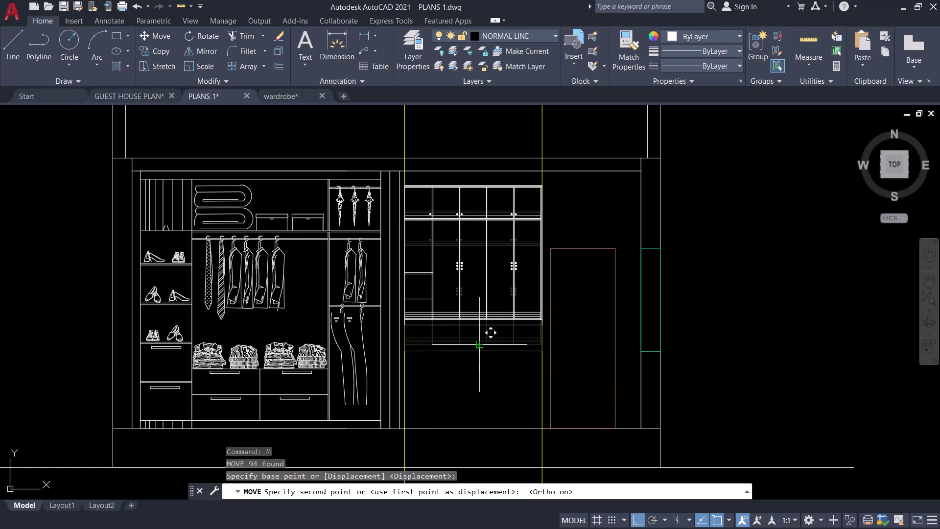
Check the wardrobe's alignment and bottom edge, then select and clear its lines.
scroll(down, 3)
middle_drag(479, 348, 472, 316)
scroll(up, 3)
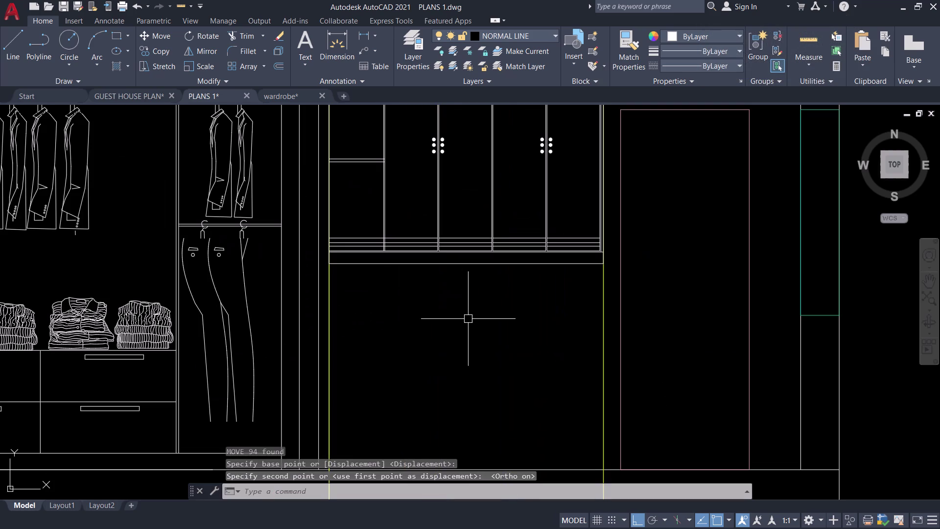
scroll(down, 3)
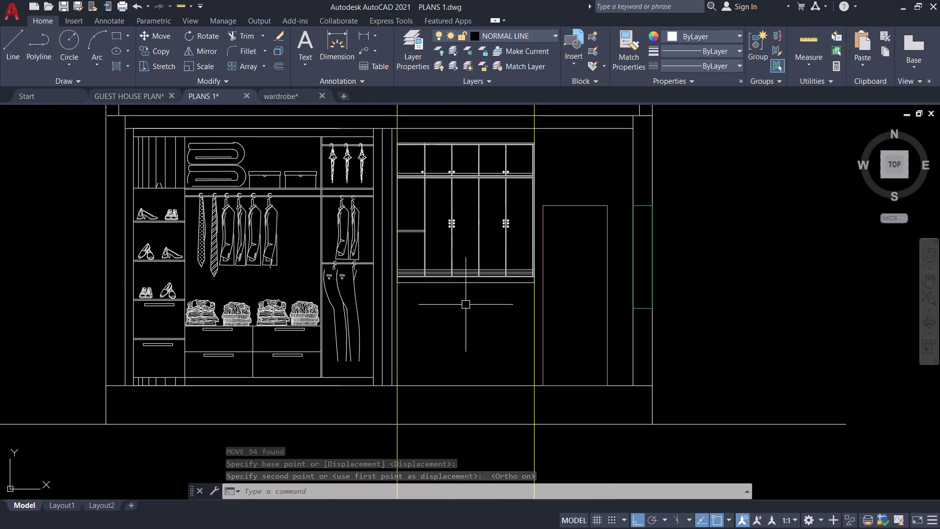
scroll(up, 3)
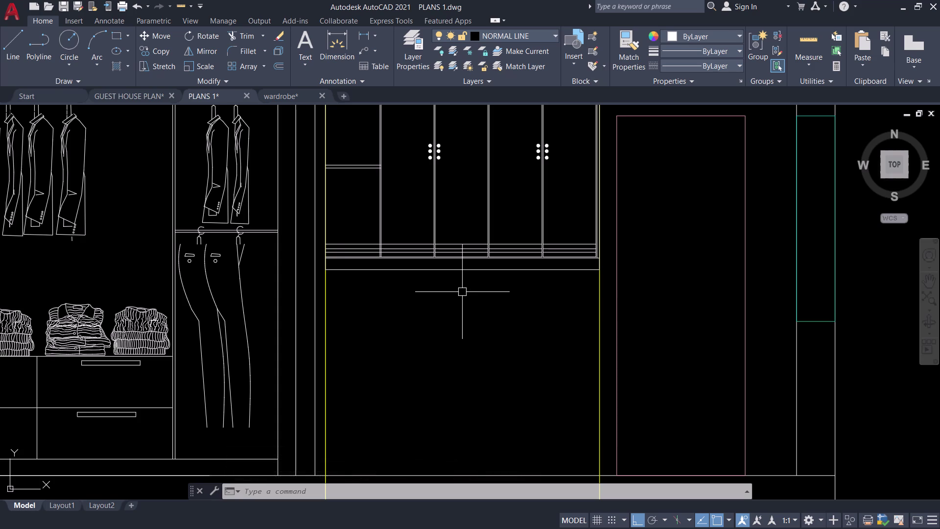
scroll(down, 3)
middle_drag(459, 341, 462, 368)
scroll(up, 3)
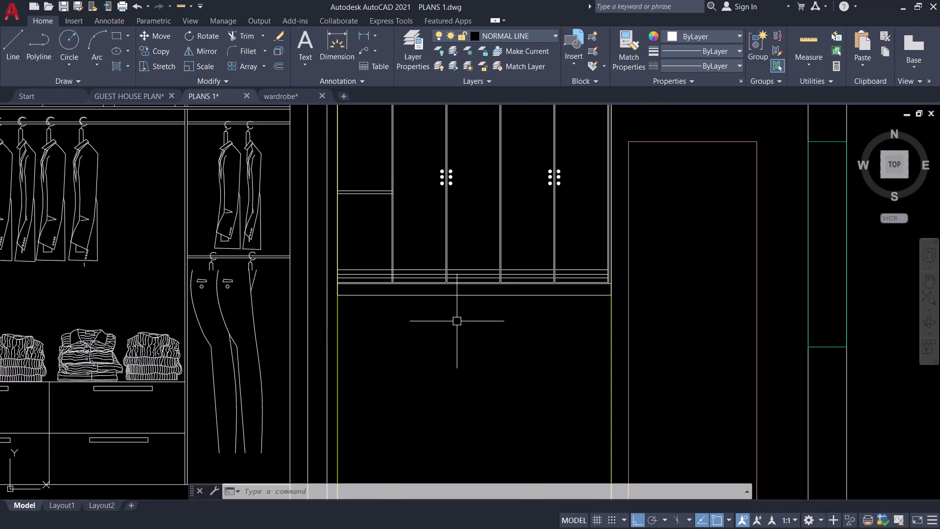
drag(475, 320, 468, 307)
click(451, 242)
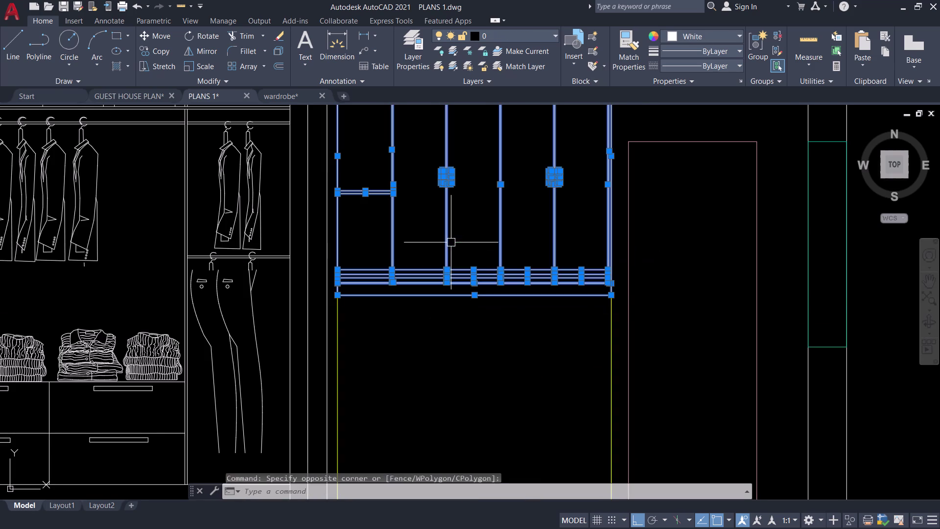
key(Escape)
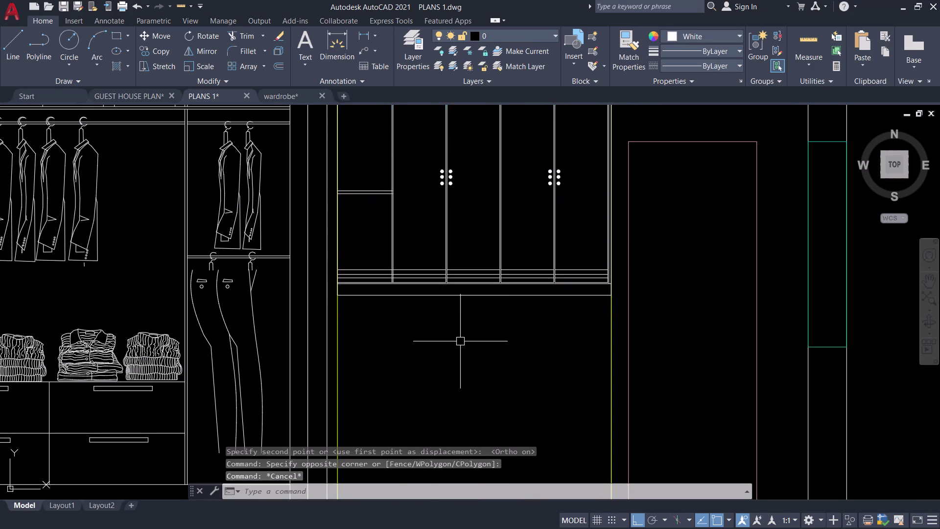
Save PLANS 1 and pan to show the elevation above the floor plan.
scroll(down, 3)
key(ctrl+s)
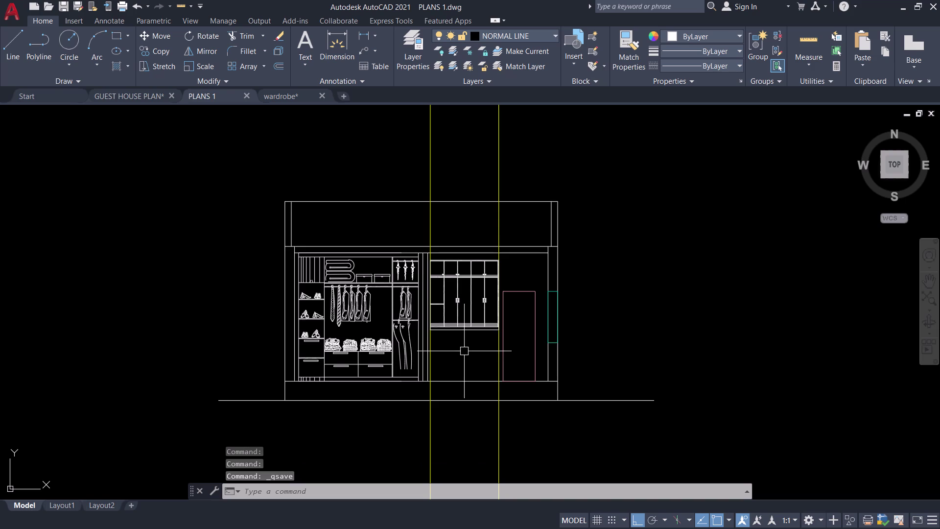
middle_drag(464, 357, 497, 288)
middle_drag(497, 288, 470, 263)
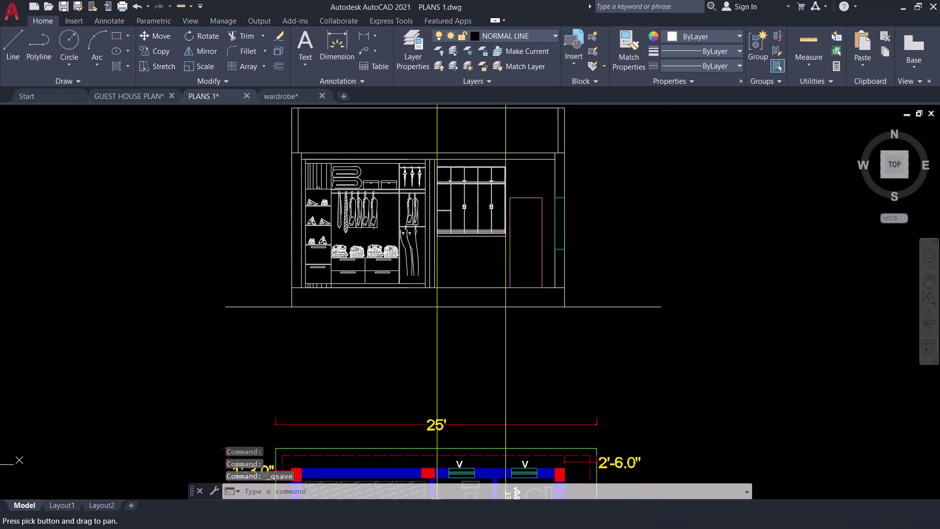
scroll(down, 3)
middle_drag(470, 263, 475, 243)
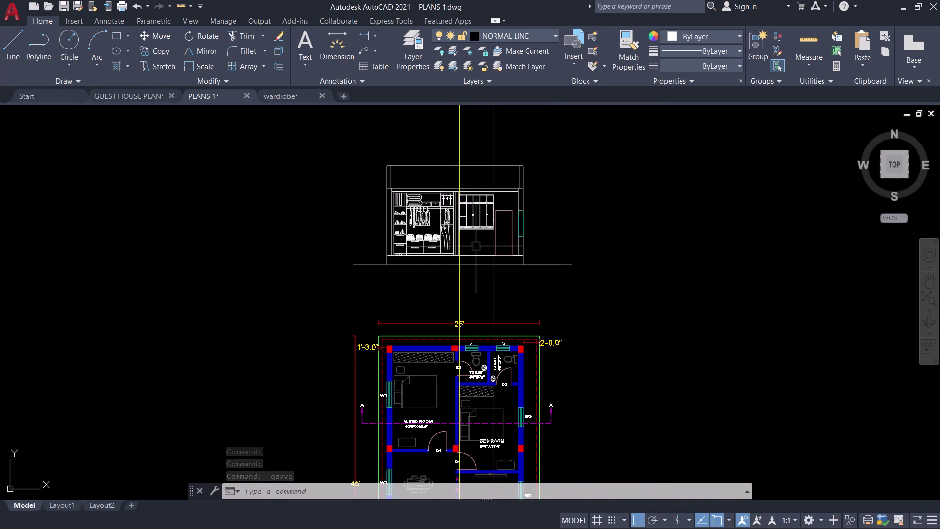
scroll(up, 3)
middle_drag(468, 294, 485, 277)
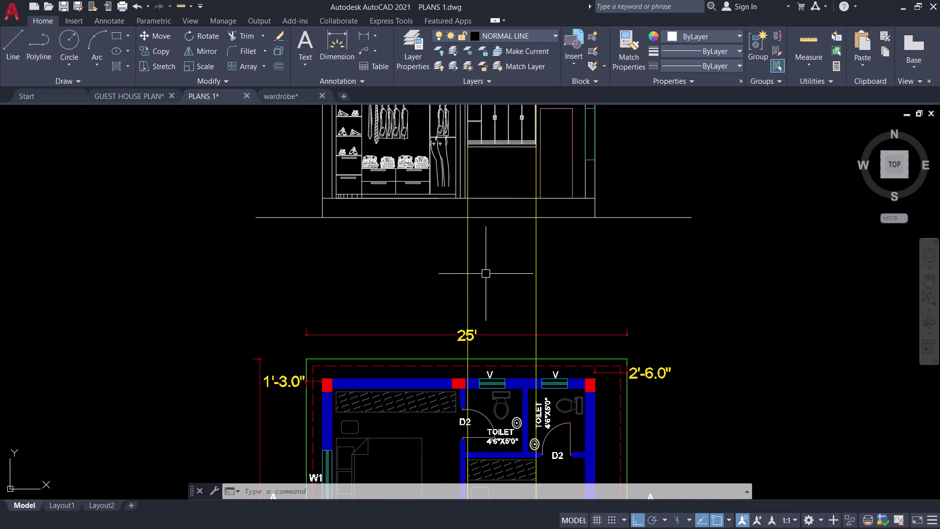